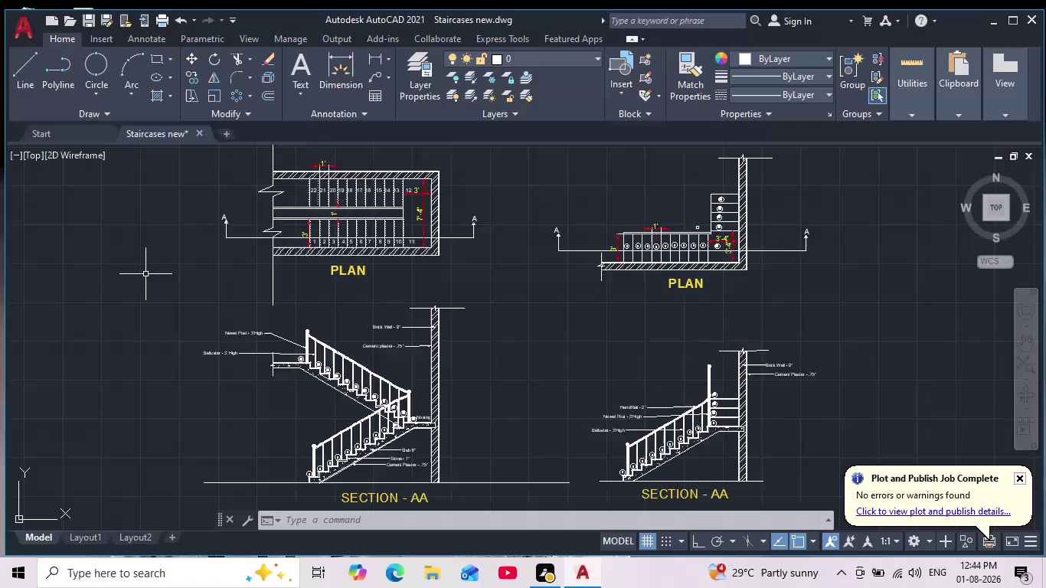
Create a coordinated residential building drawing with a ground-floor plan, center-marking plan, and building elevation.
Pan and zoom over the staircase plans and sections, then open a blank Drawing2.
scroll(down, 3)
scroll(up, 3)
scroll(up, 3)
middle_drag(145, 274, 165, 298)
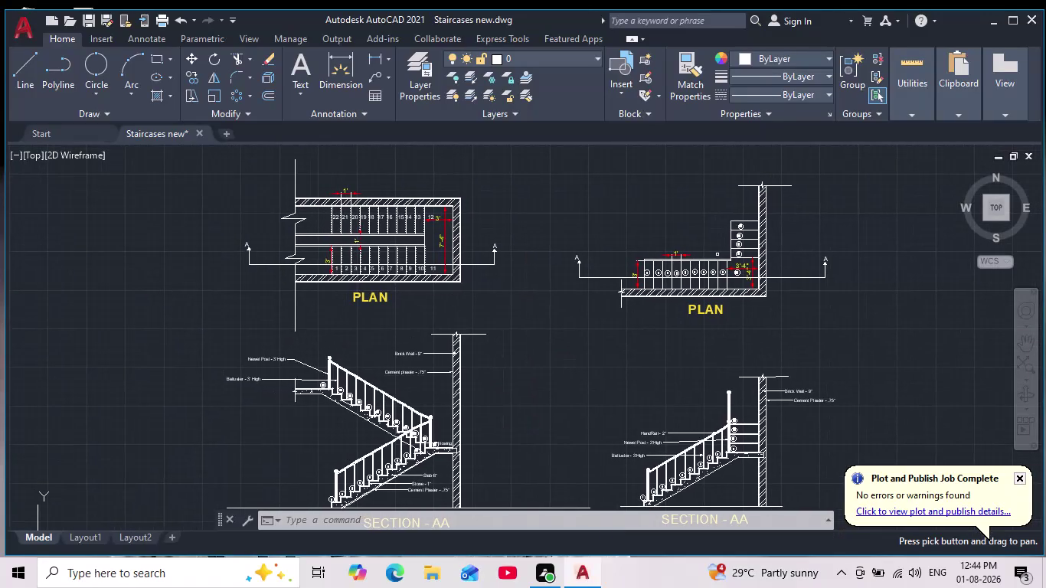
scroll(down, 3)
scroll(up, 3)
middle_drag(224, 300, 270, 300)
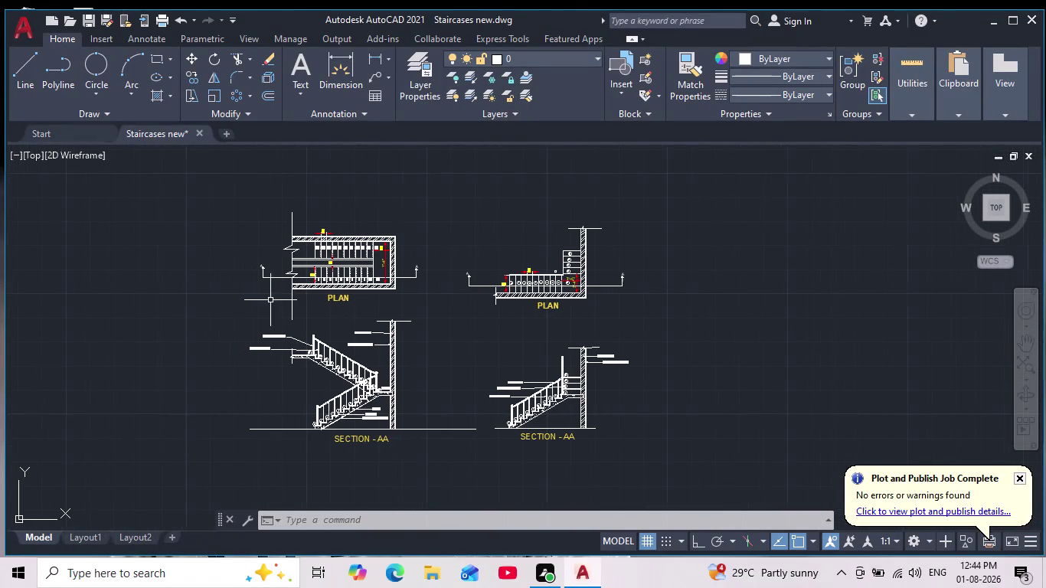
scroll(up, 3)
scroll(up, 3)
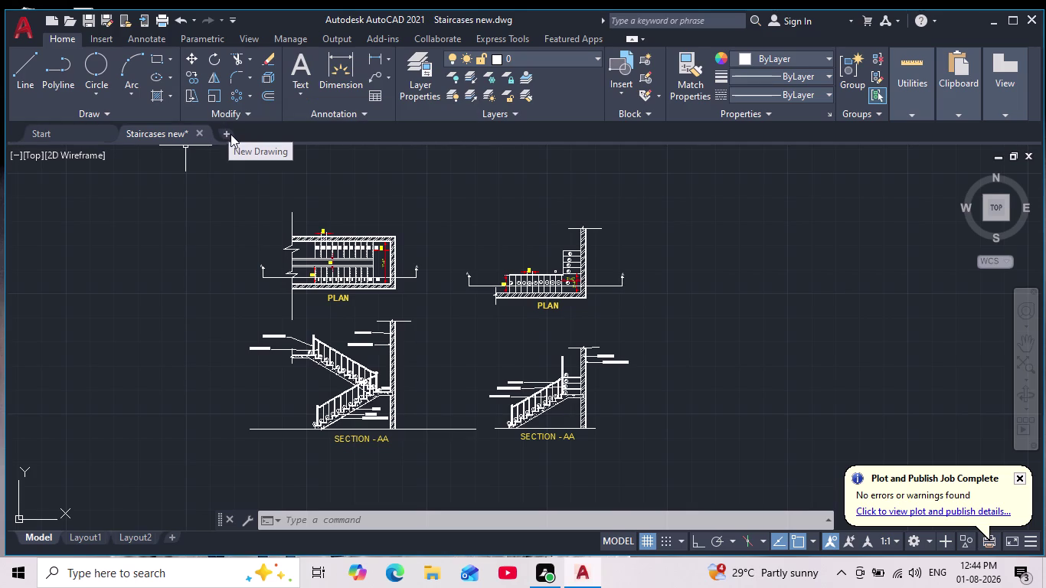
click(228, 132)
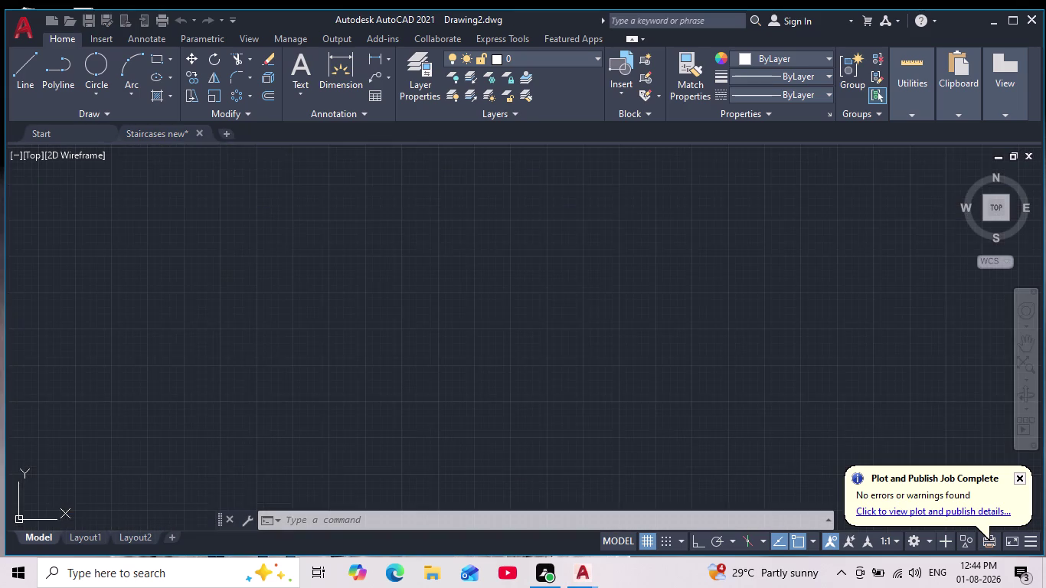
scroll(down, 3)
scroll(down, 3)
middle_drag(481, 311, 387, 367)
scroll(down, 3)
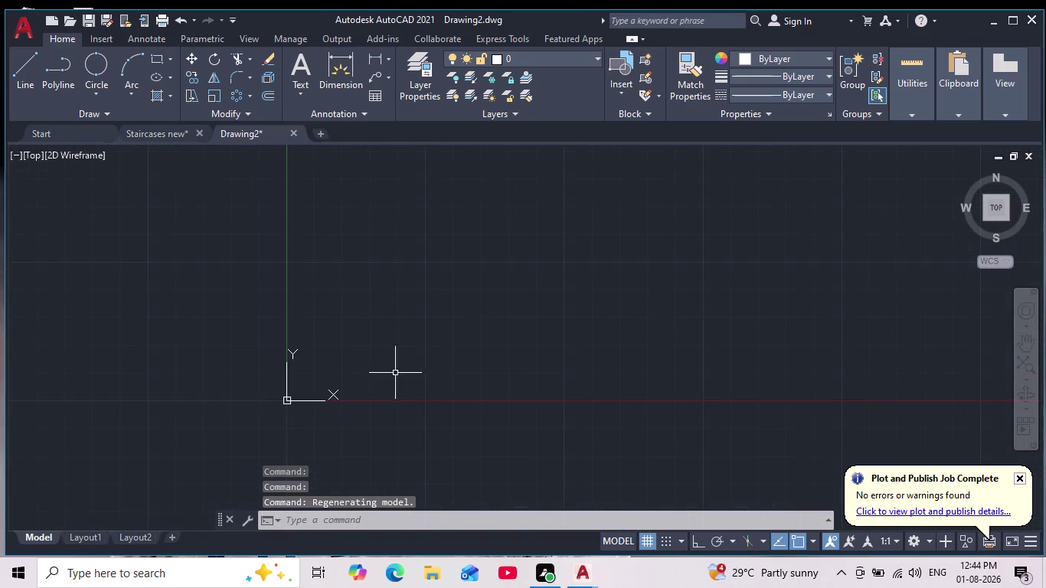
scroll(up, 3)
middle_drag(487, 313, 428, 382)
scroll(down, 3)
scroll(down, 3)
scroll(up, 3)
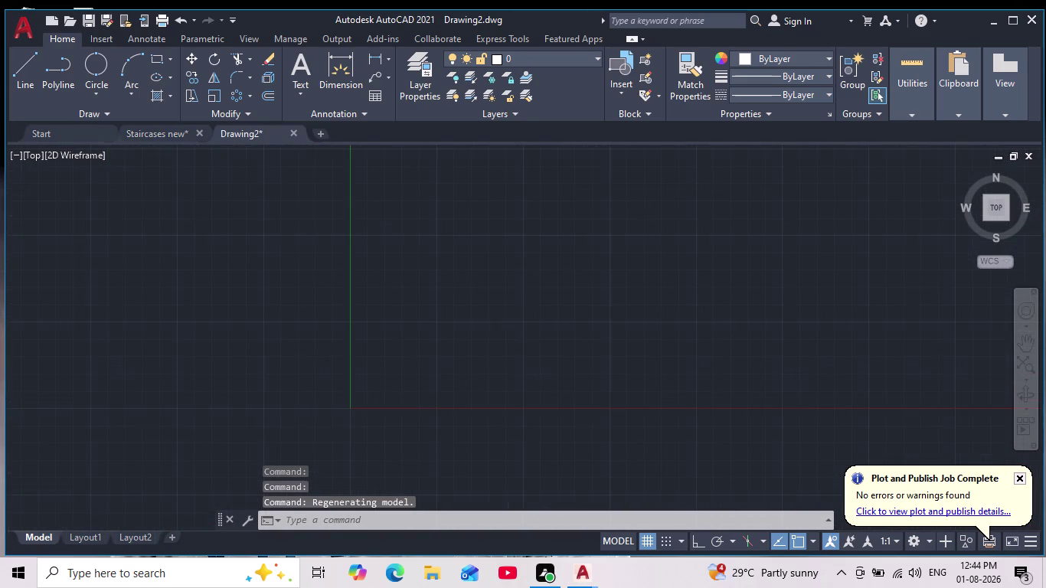
middle_drag(484, 349, 476, 363)
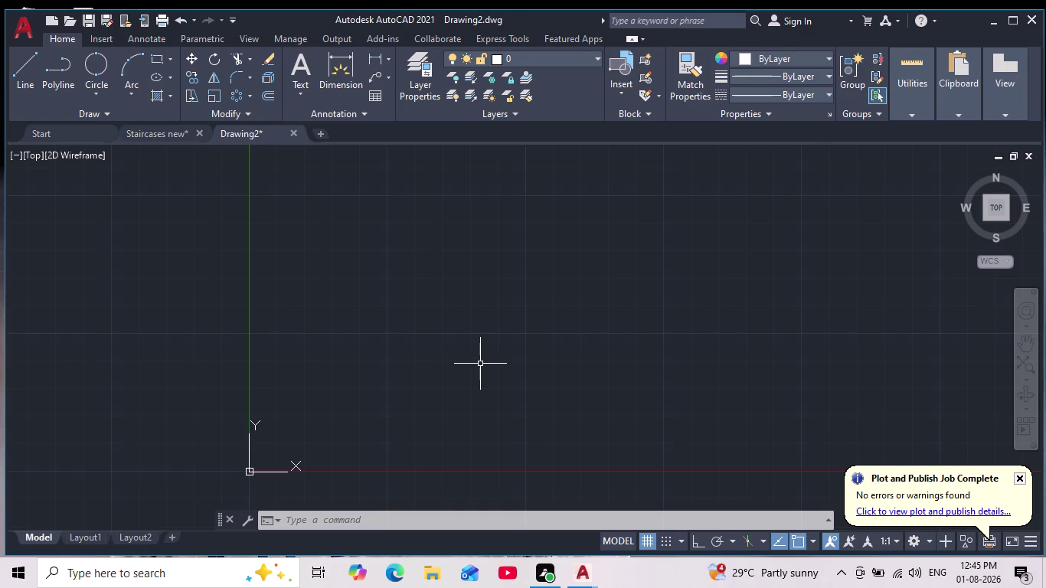
scroll(down, 3)
middle_drag(479, 363, 433, 406)
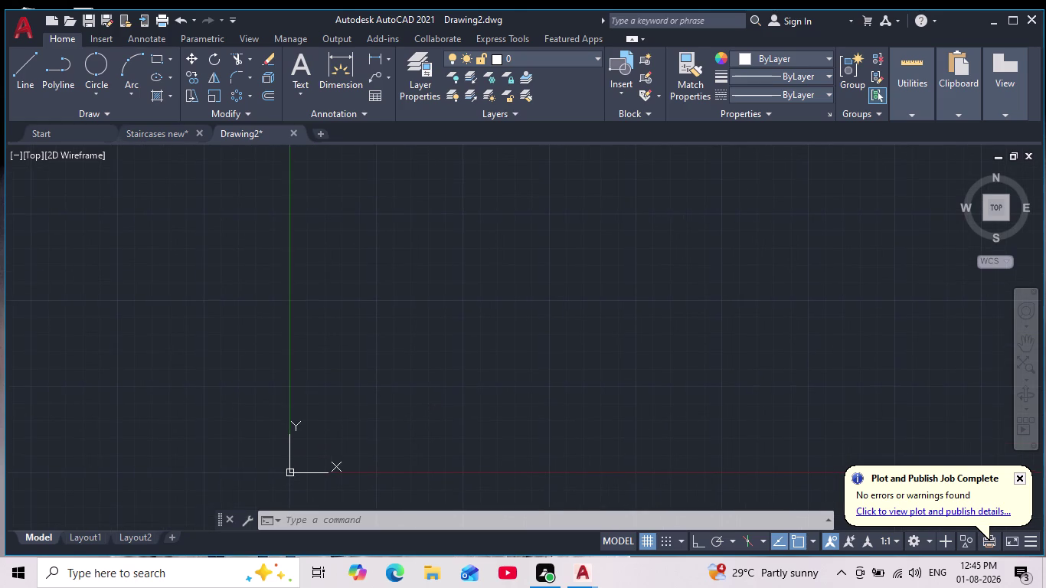
Set drawing units to Engineering, 0'-0" precision, Inches insertion scale via UN.
text(un)
key(Return)
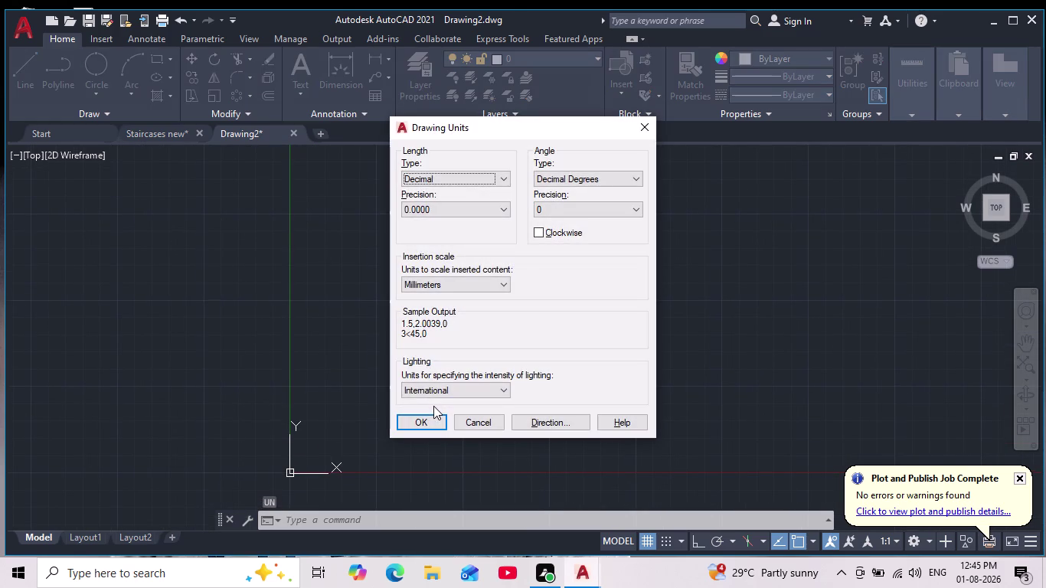
click(478, 176)
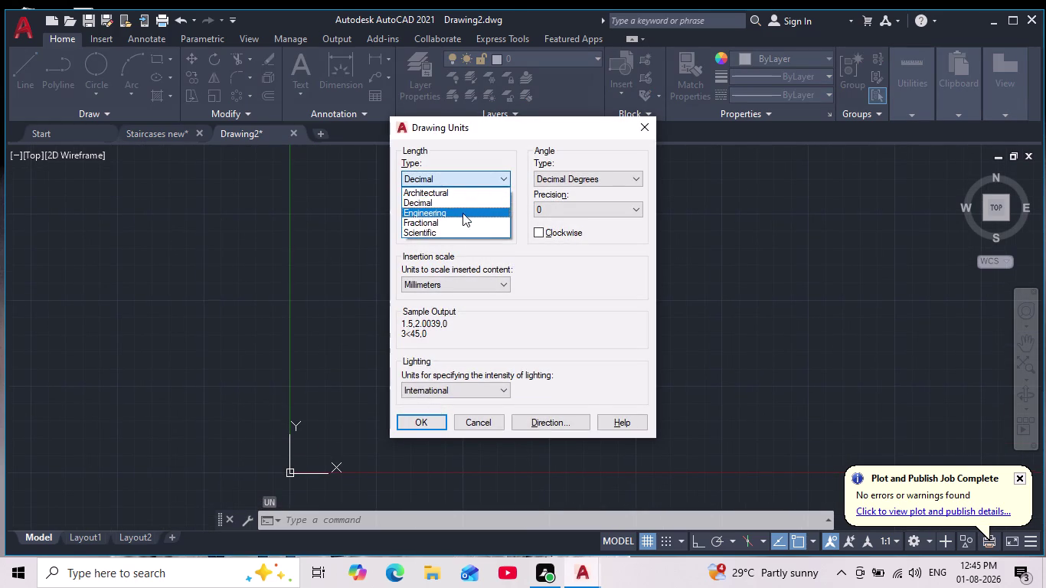
click(462, 213)
click(467, 211)
click(443, 228)
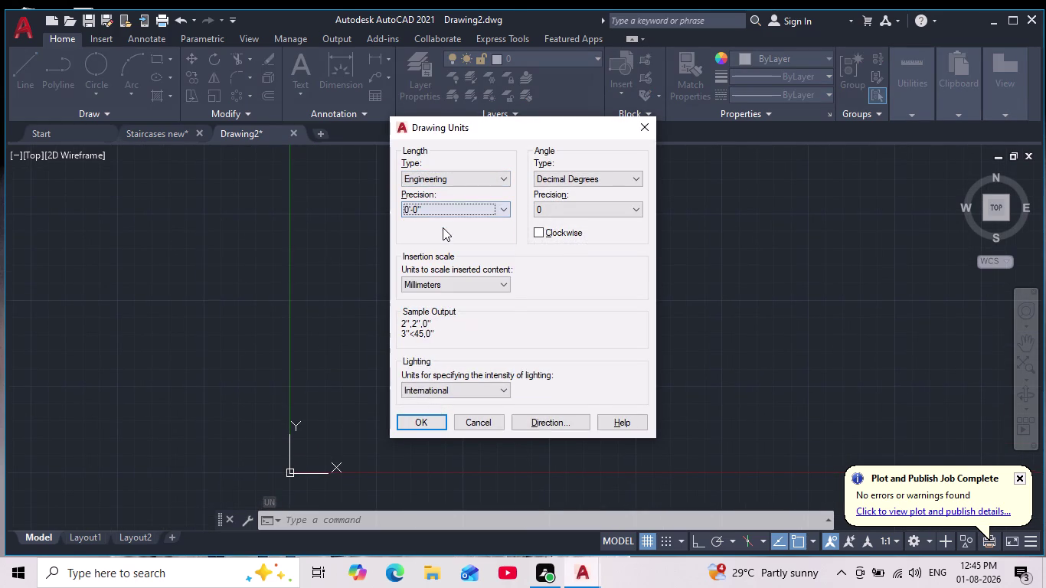
click(459, 283)
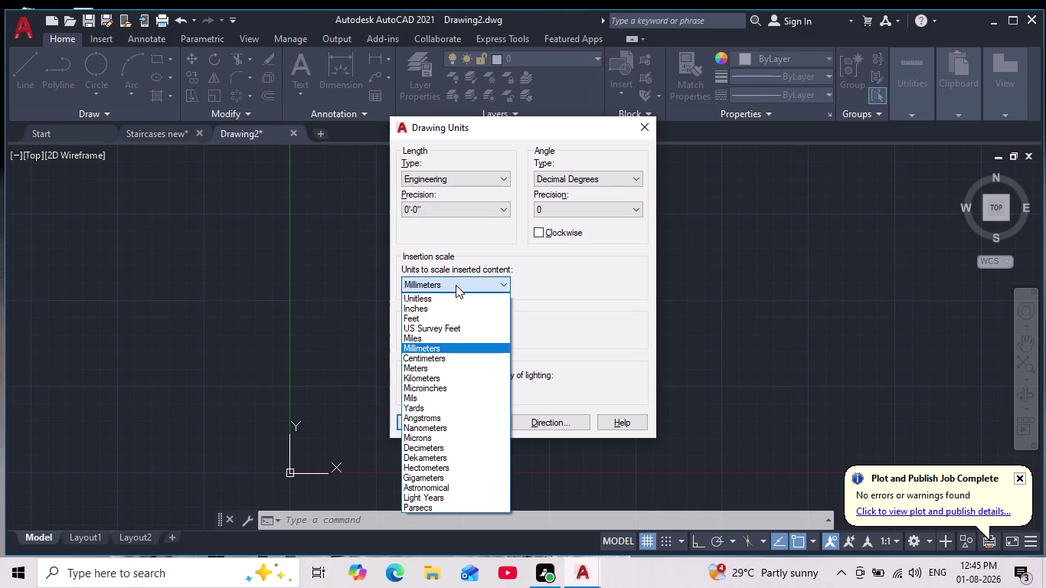
click(435, 310)
click(421, 423)
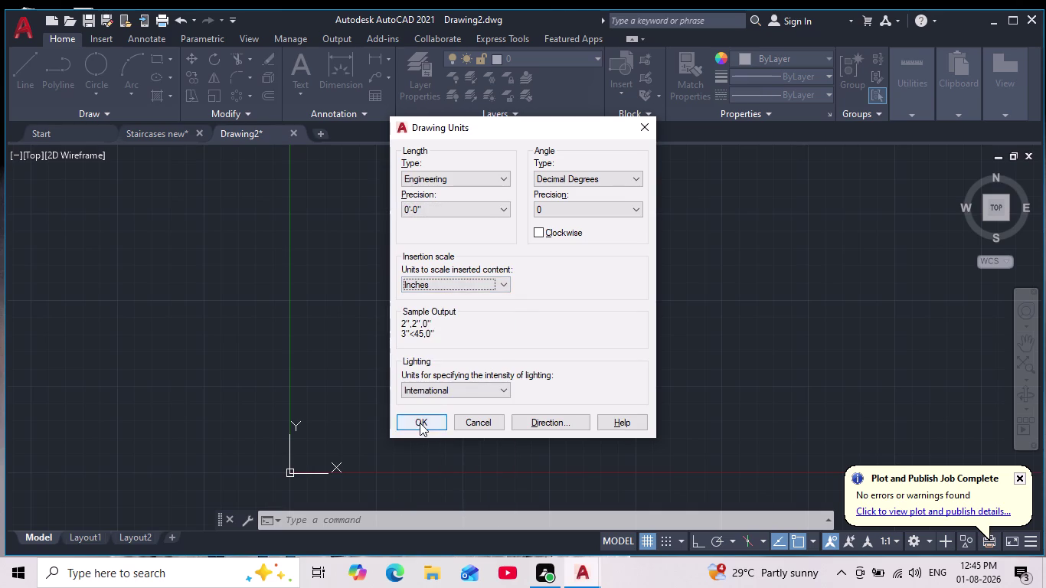
Bring up dimension styles and choose to modify ISO-25.
key(d)
key(Return)
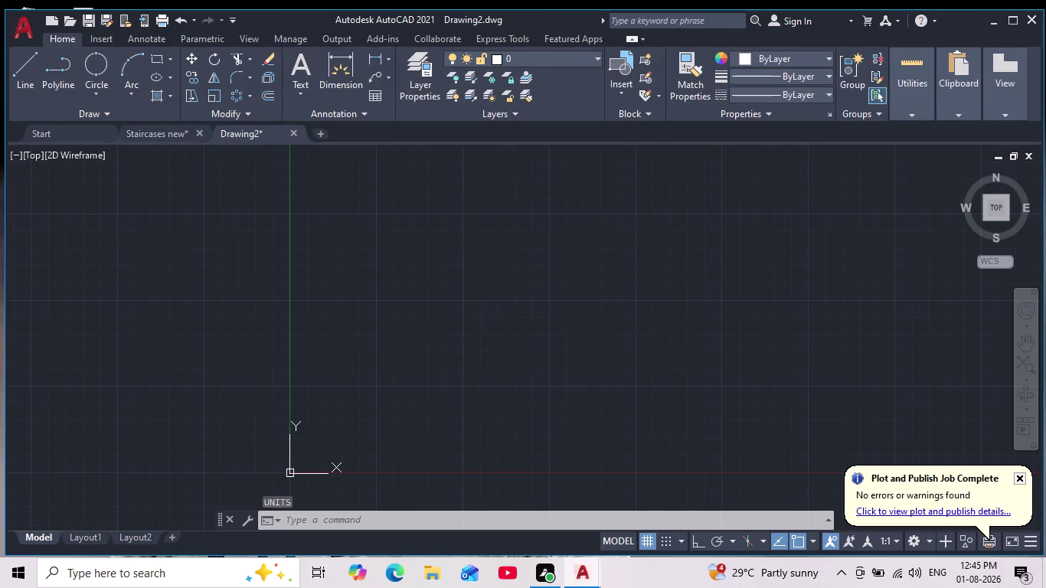
click(692, 258)
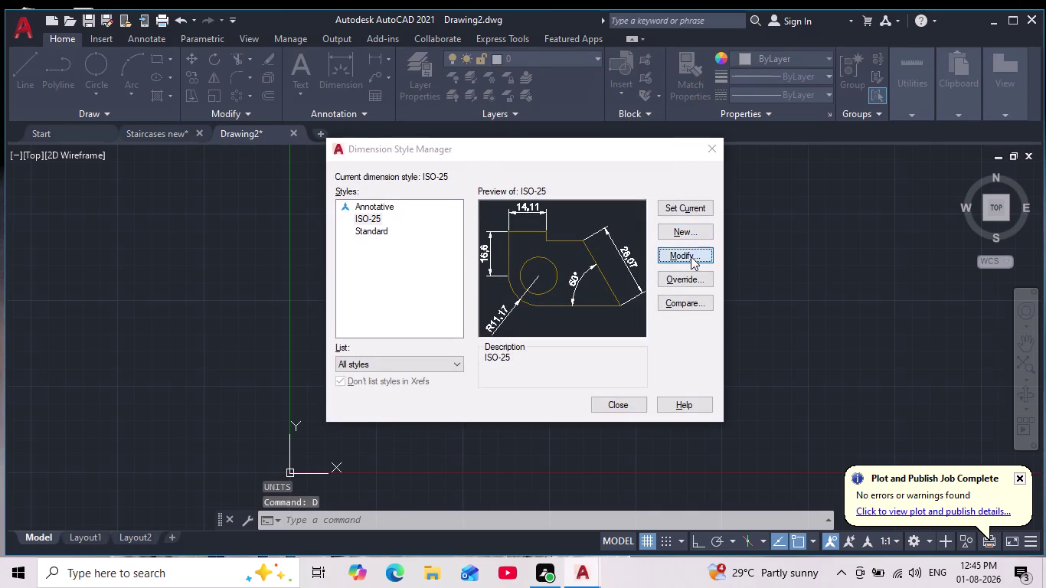
Give ISO-25 Engineering primary units with 0'-0" precision and save.
click(532, 117)
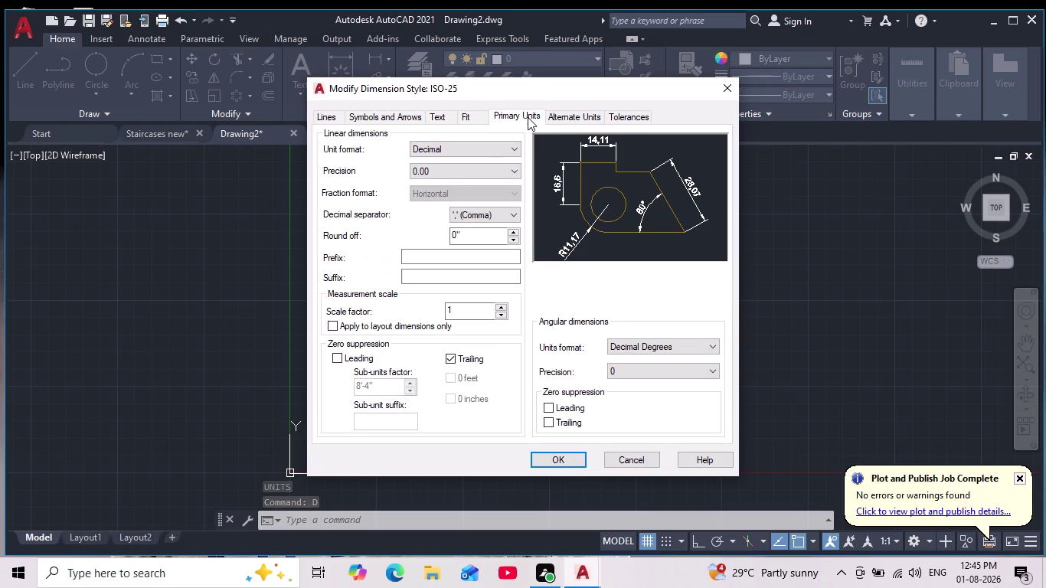
click(461, 143)
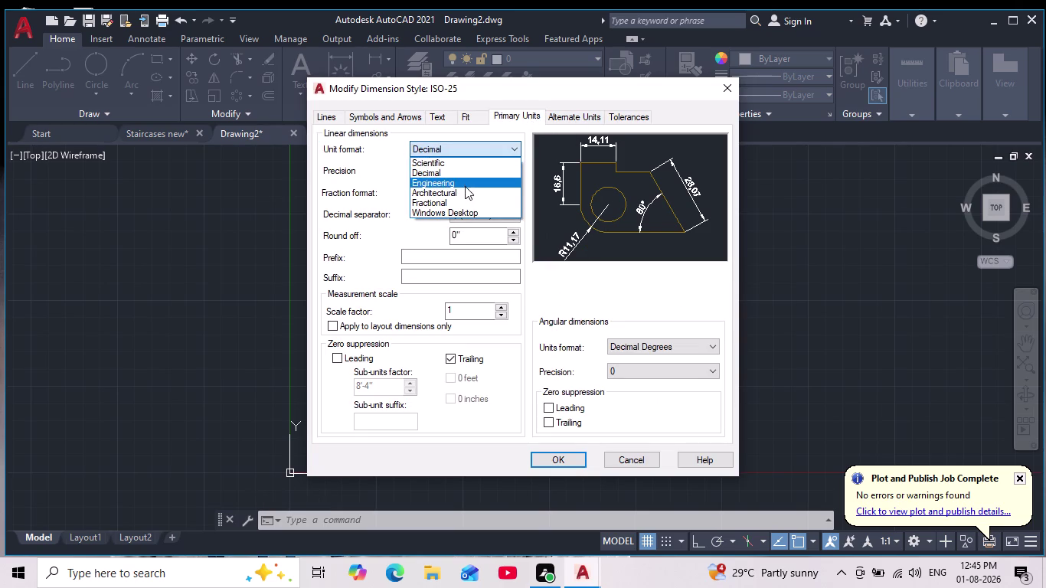
click(465, 186)
click(474, 168)
click(470, 181)
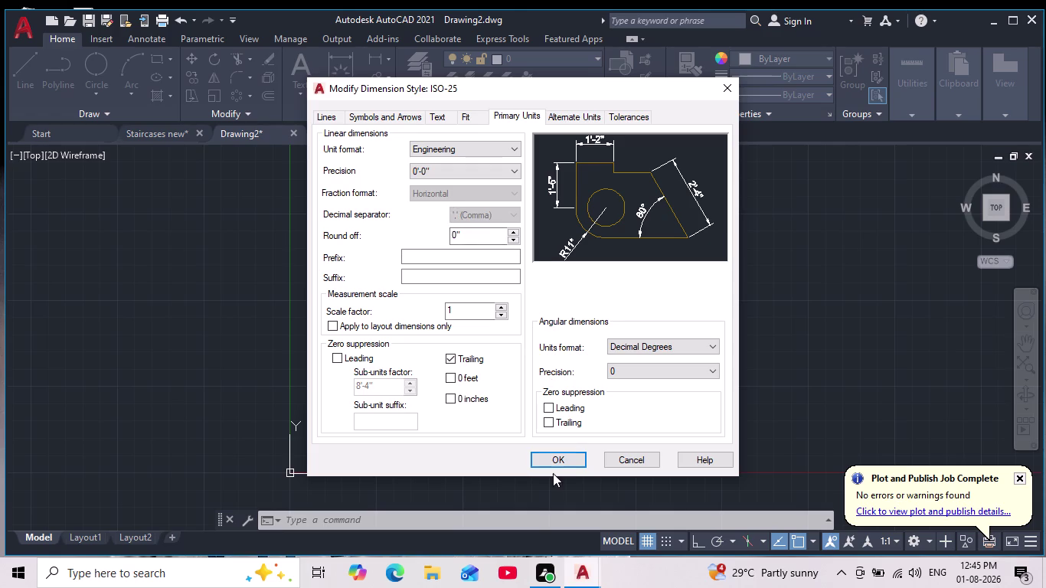
click(567, 459)
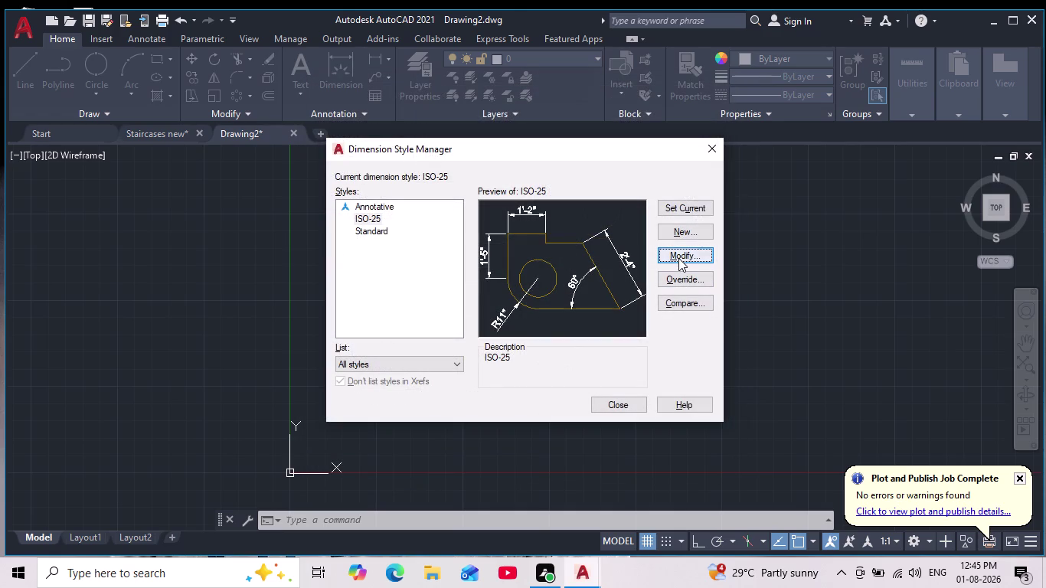
Reopen ISO-25 and set its arrow size to 6".
click(678, 258)
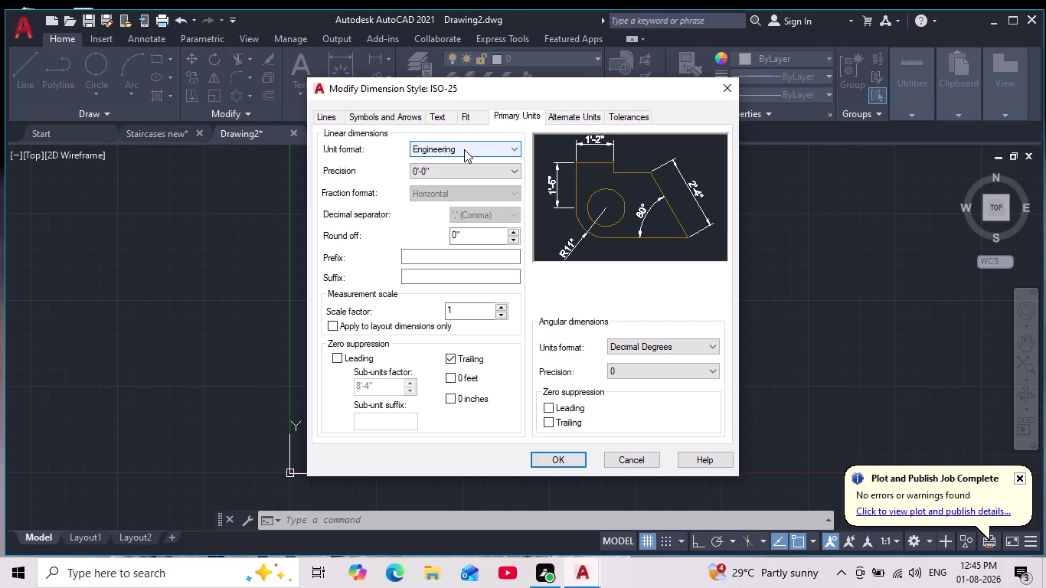
click(388, 118)
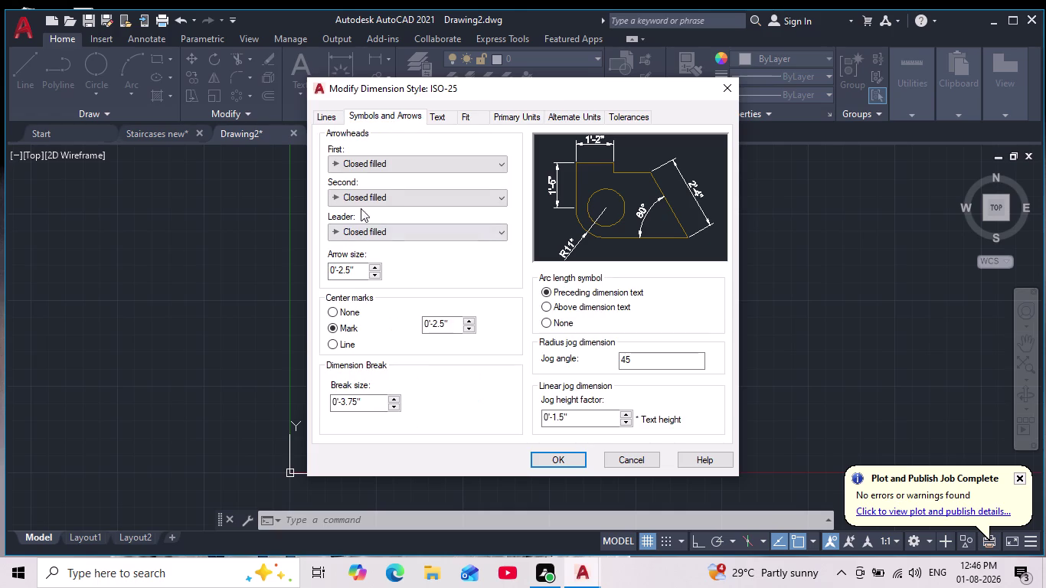
click(357, 269)
key(BackSpace)
key(BackSpace)
key(BackSpace)
text(6")
key(Return)
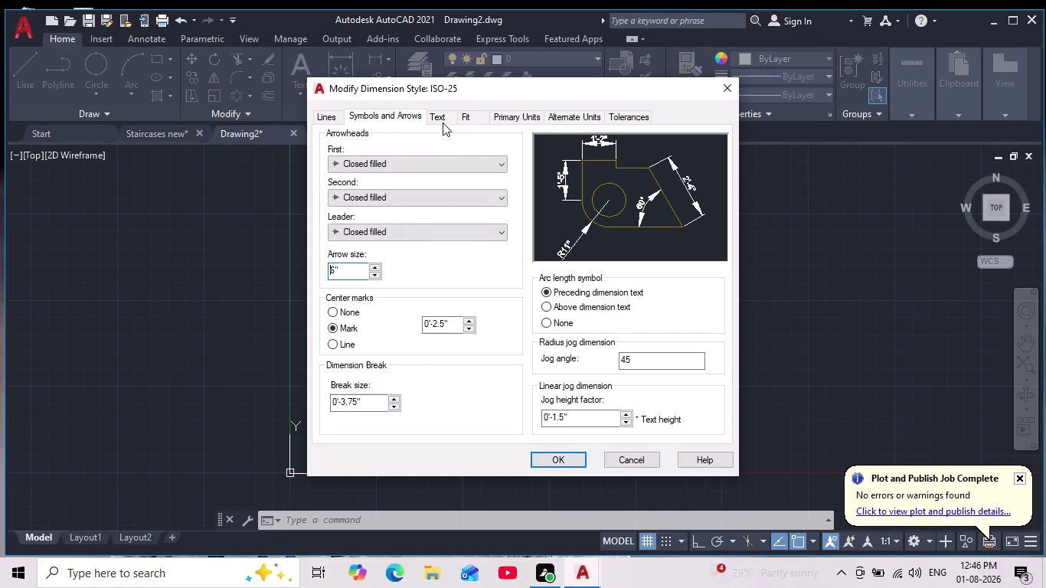
Make ISO-25 dimension text yellow and try a 6" text height.
click(440, 122)
click(458, 183)
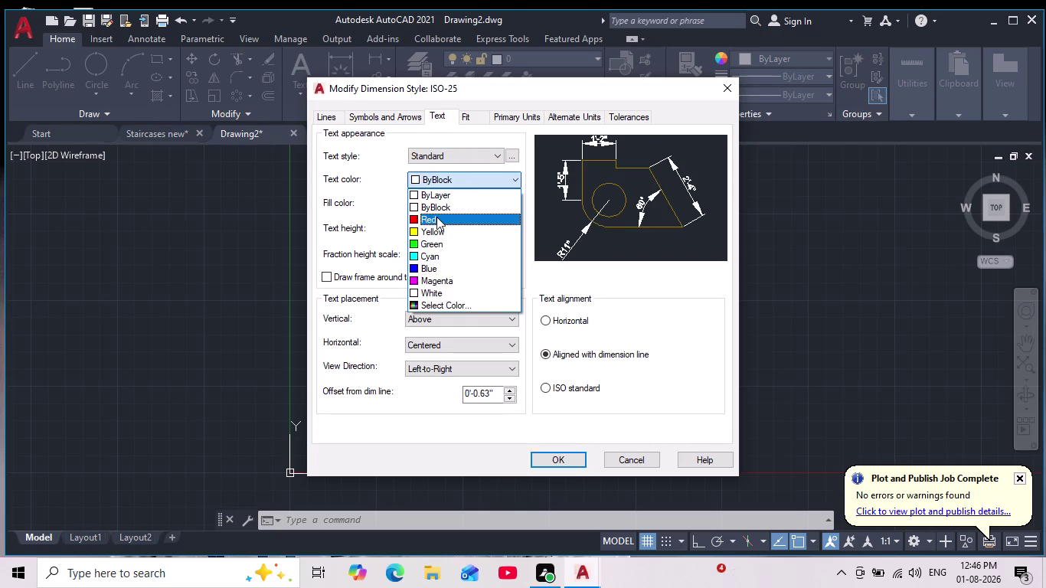
click(439, 227)
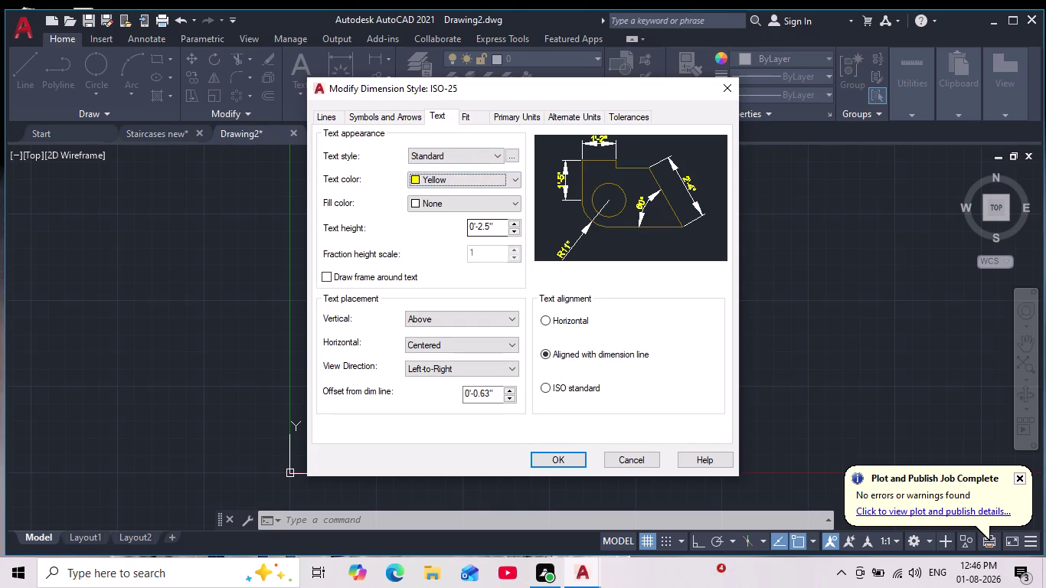
click(499, 230)
key(BackSpace)
key(BackSpace)
key(BackSpace)
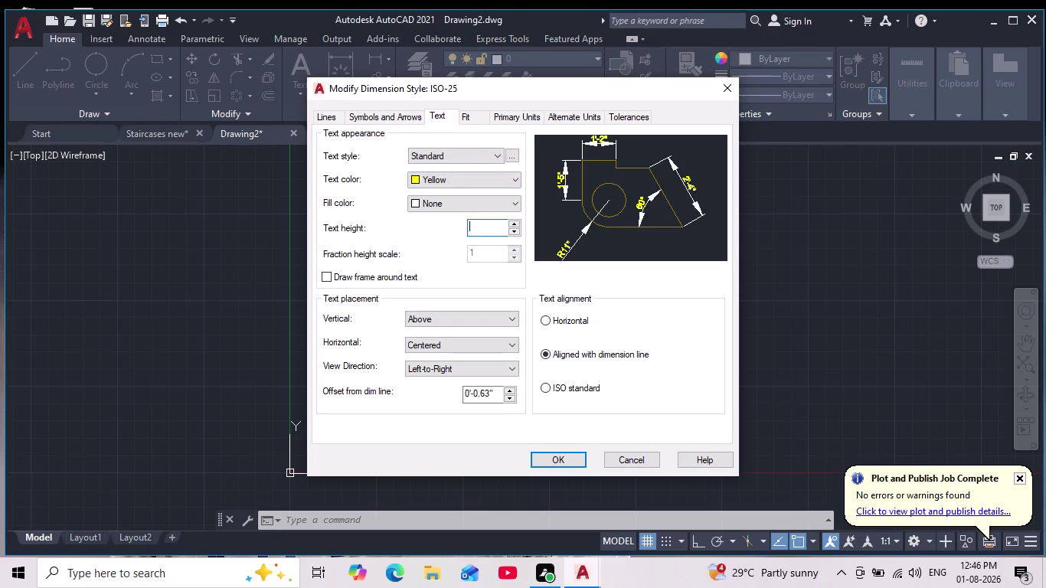
key(6)
key(Return)
key(apostrophe)
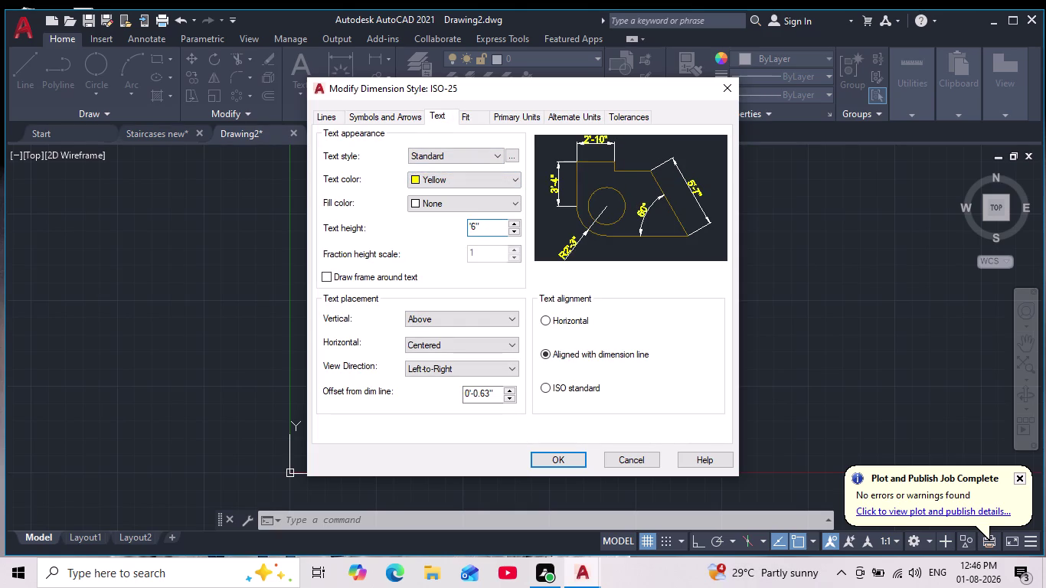
Adjust the text height again, exit the dialog, and reopen the style settings.
click(336, 115)
click(329, 122)
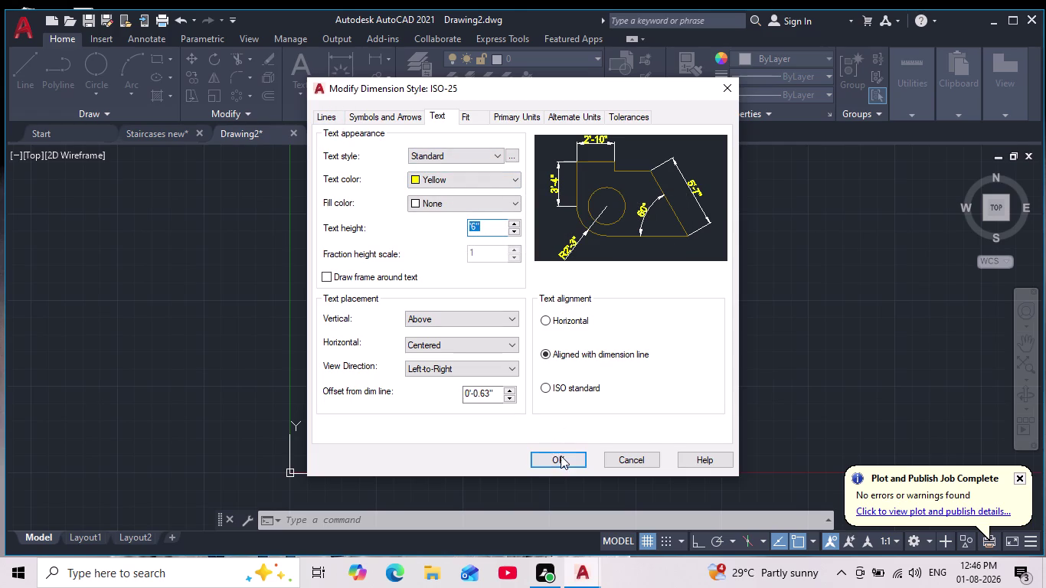
click(560, 455)
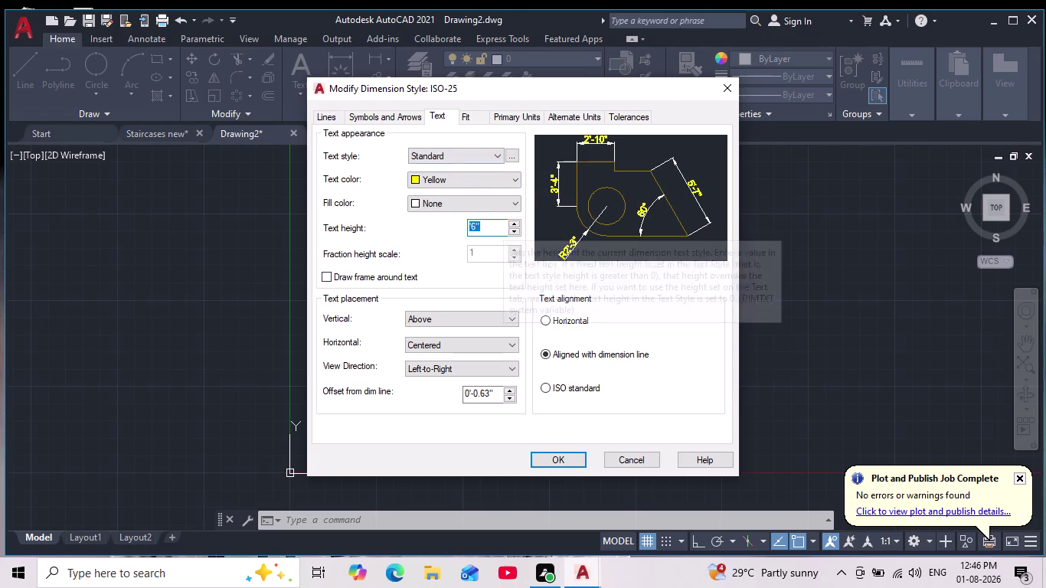
click(501, 234)
scroll(up, 3)
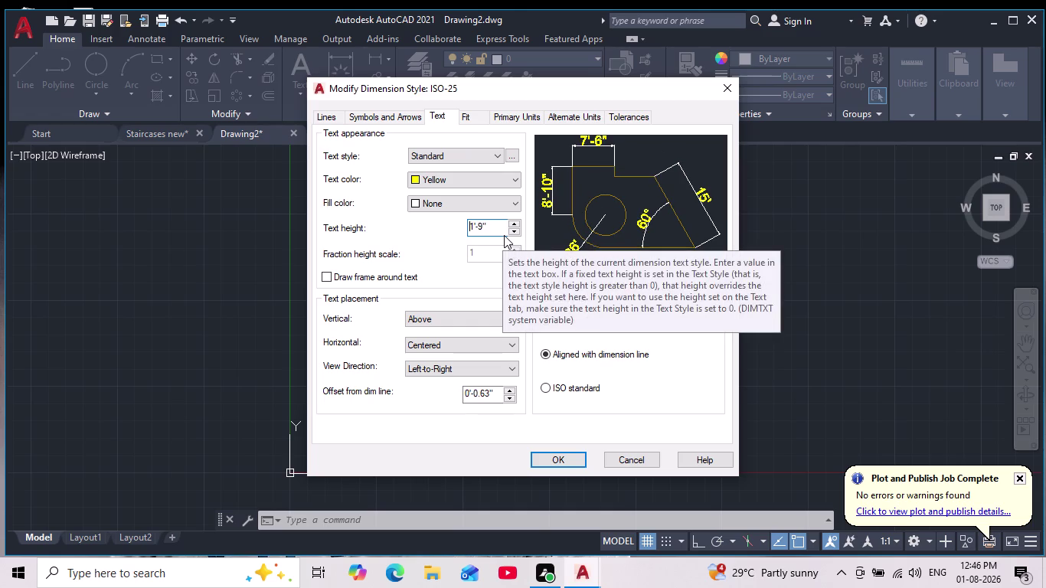
click(728, 90)
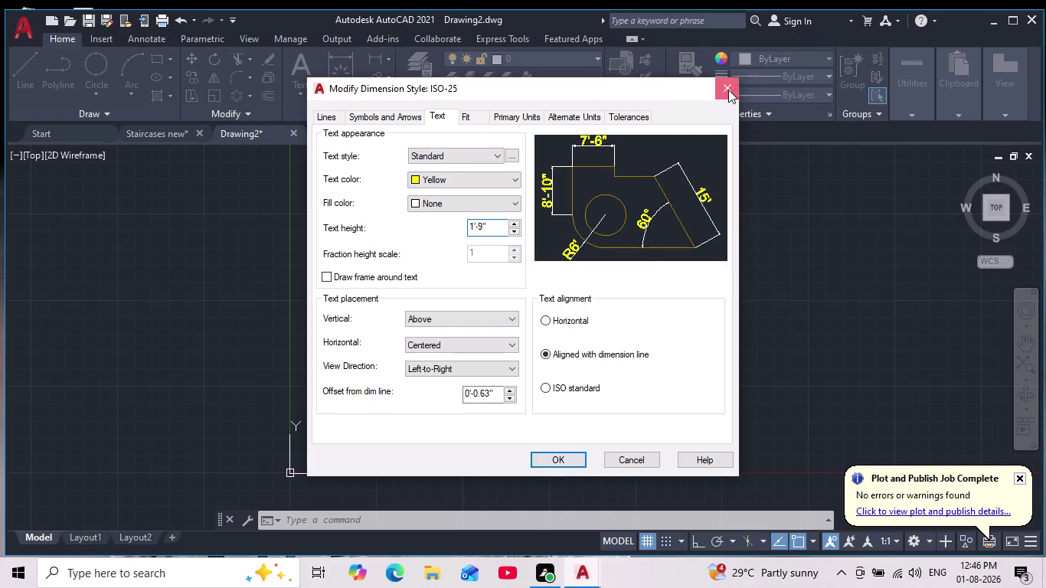
click(675, 255)
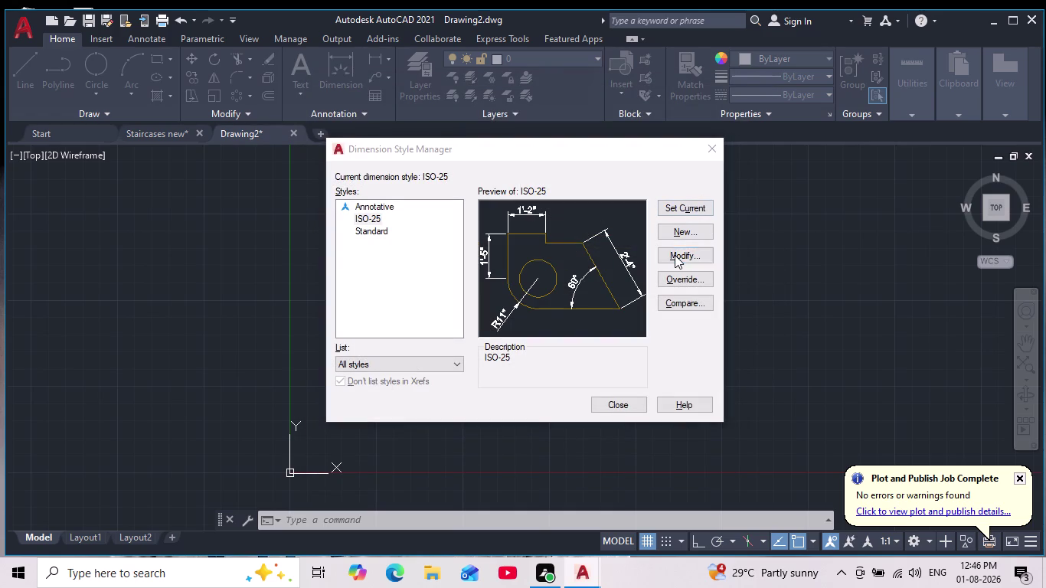
Give ISO-25 red dimension lines and a 6" arrow size.
click(325, 117)
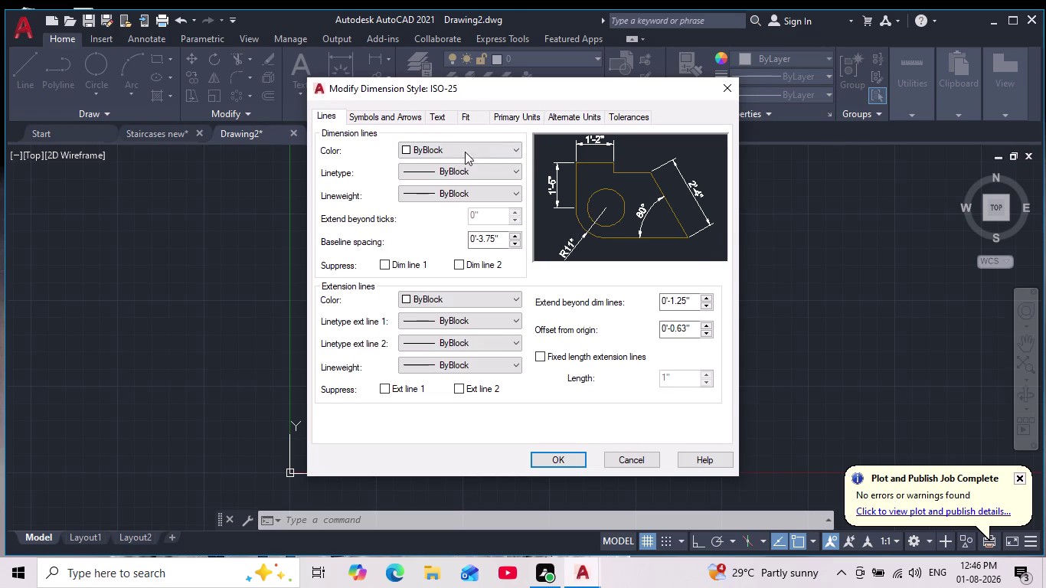
click(450, 152)
click(441, 194)
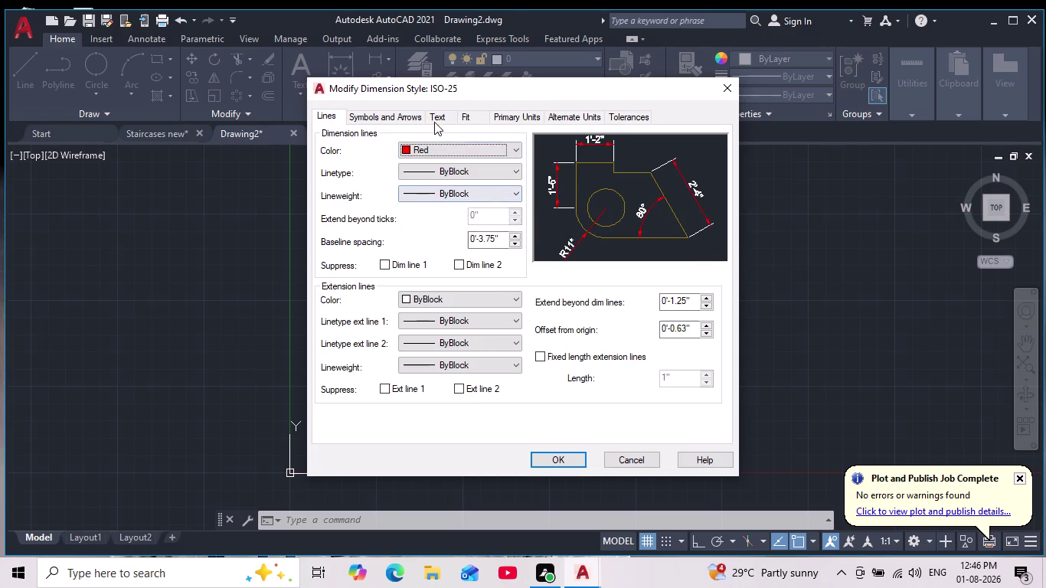
click(388, 117)
click(351, 273)
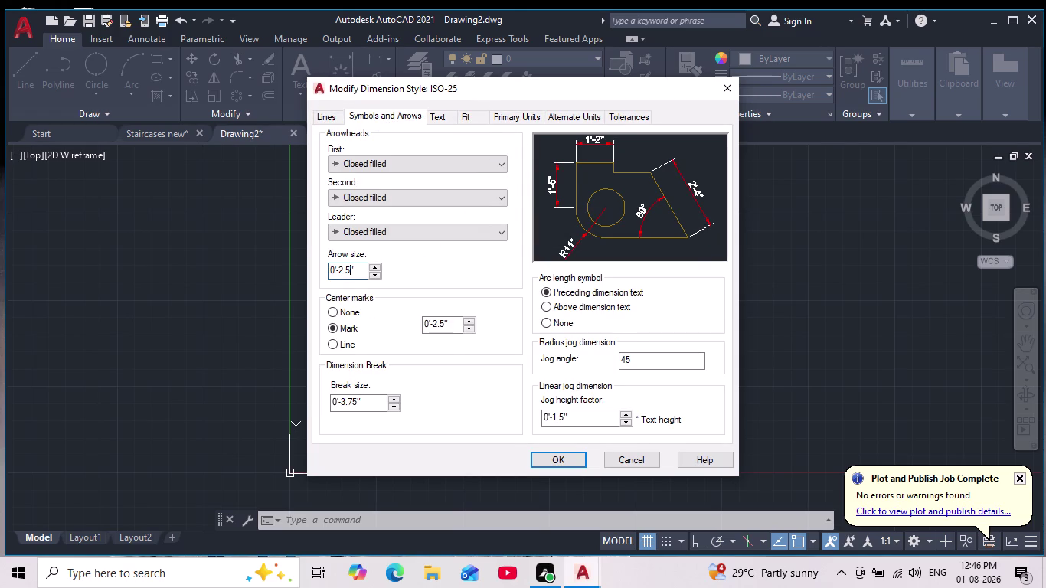
double_click(361, 268)
key(Page_Up)
key(Delete)
key(Delete)
key(Delete)
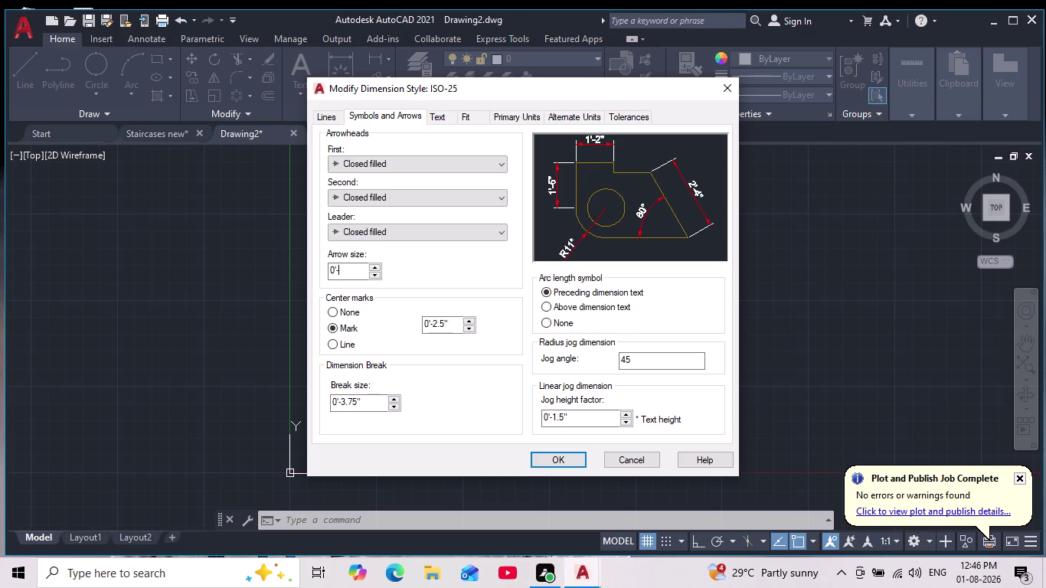
key(BackSpace)
key(BackSpace)
key(BackSpace)
key(BackSpace)
key(BackSpace)
text(6")
key(Return)
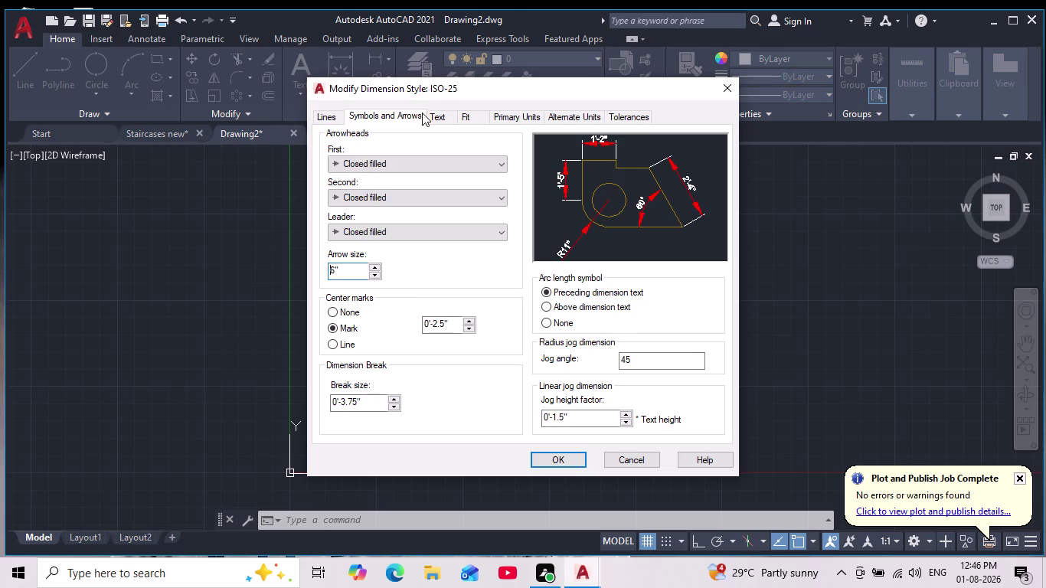
Set ISO-25 dimension text to yellow with 6" height.
click(432, 115)
click(459, 180)
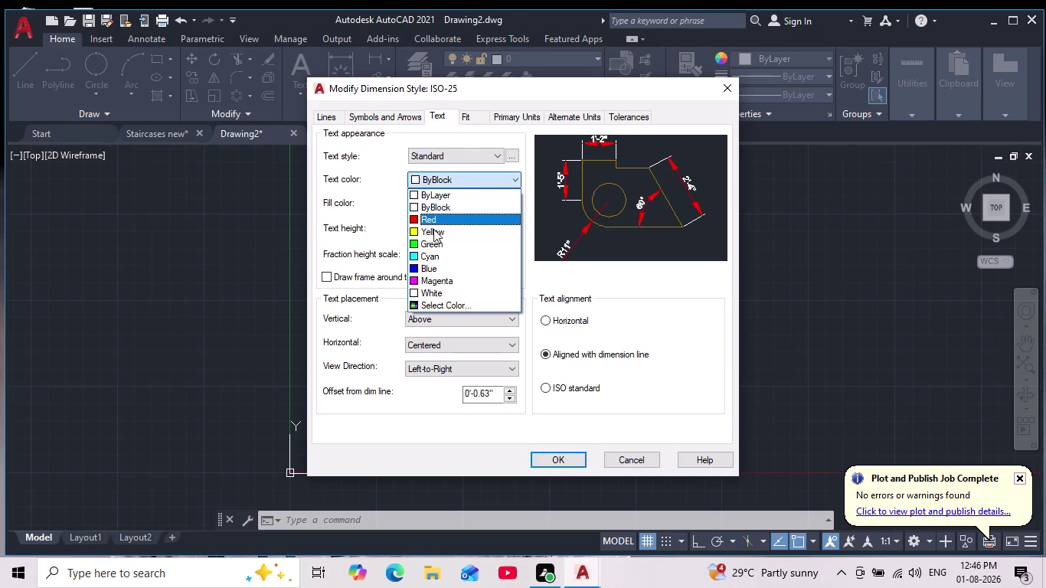
click(431, 229)
click(498, 228)
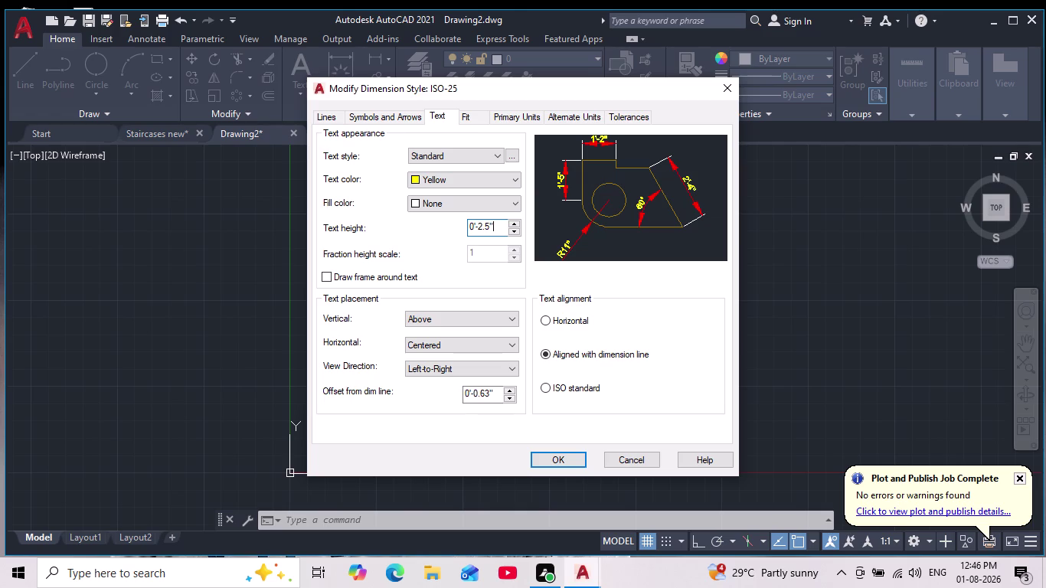
key(BackSpace)
key(BackSpace)
key(BackSpace)
key(BackSpace)
key(BackSpace)
text(6)
text(")
key(Return)
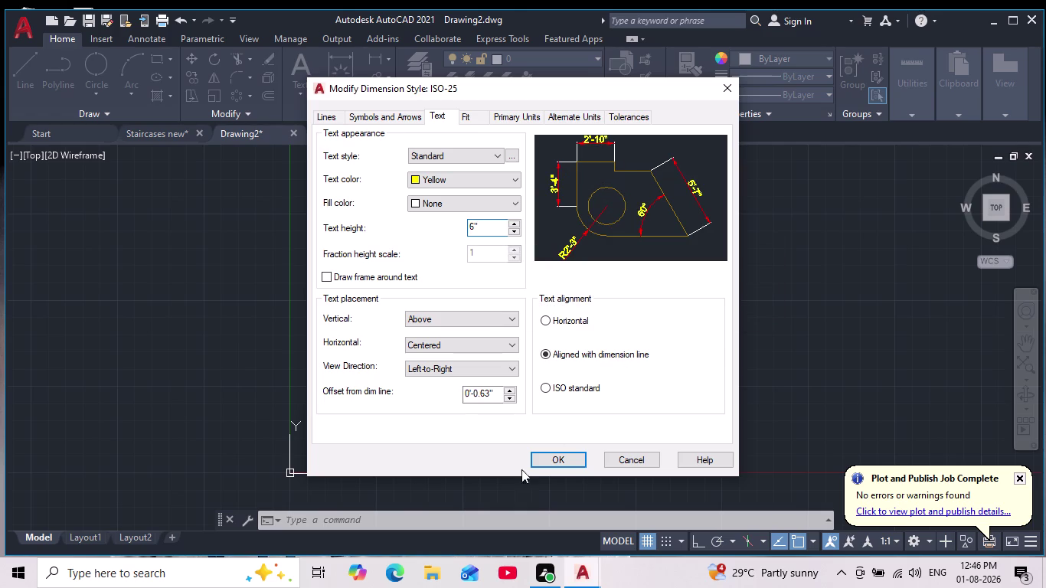
Confirm the changes, make ISO-25 current, and review its primary units.
click(560, 458)
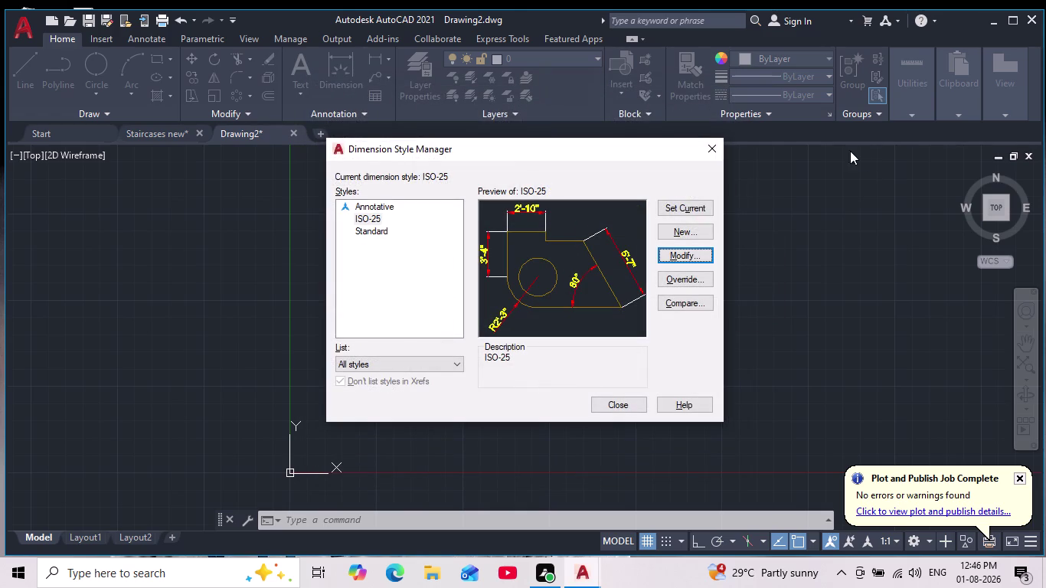
triple_click(684, 208)
click(684, 209)
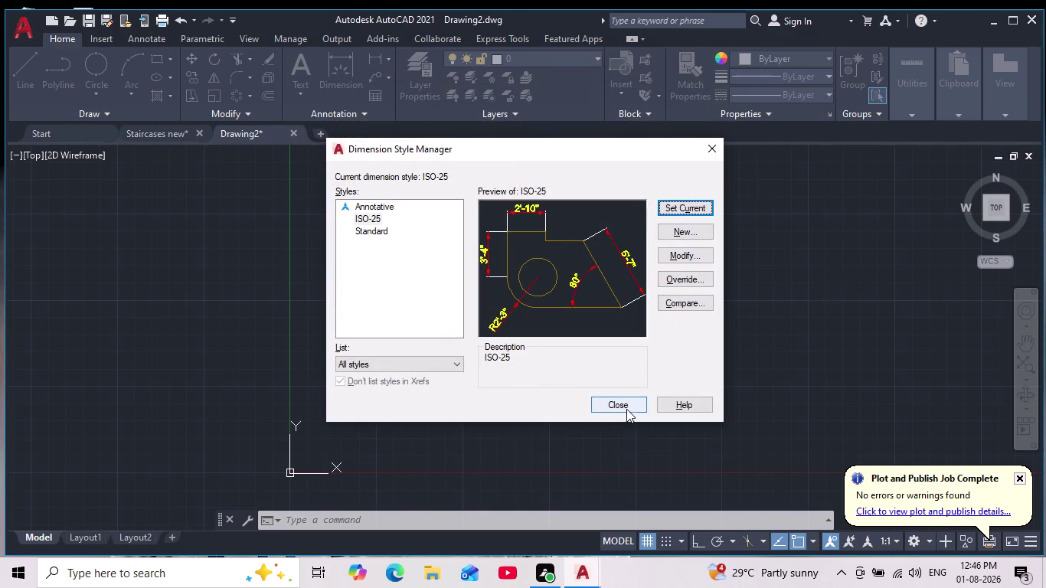
click(702, 254)
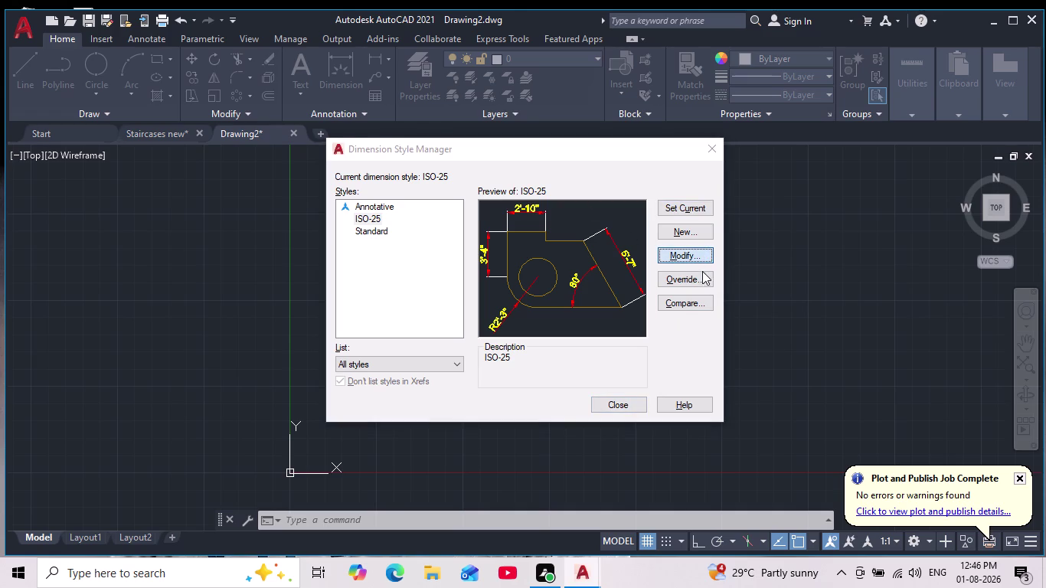
click(528, 113)
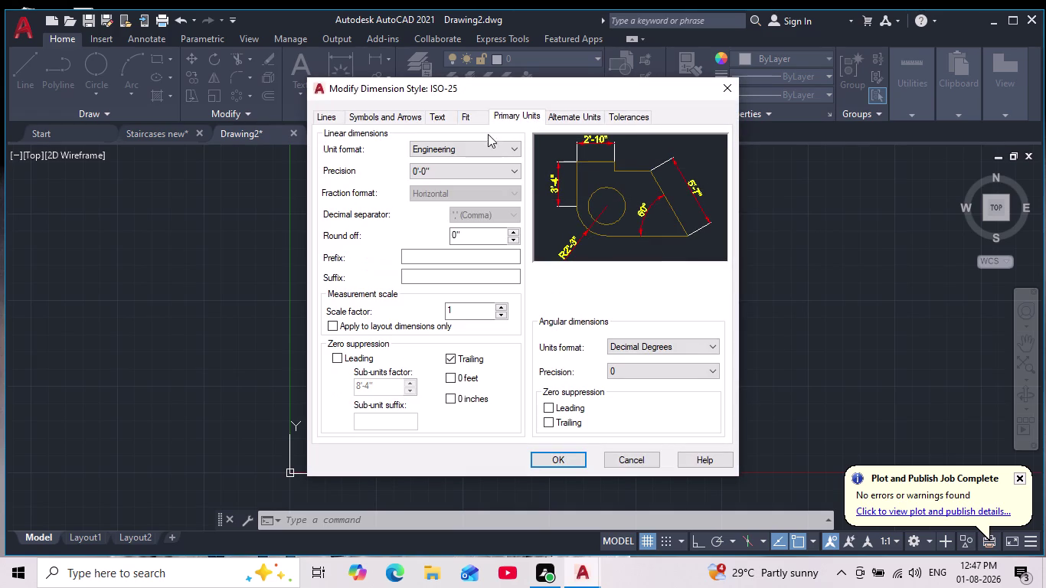
click(563, 460)
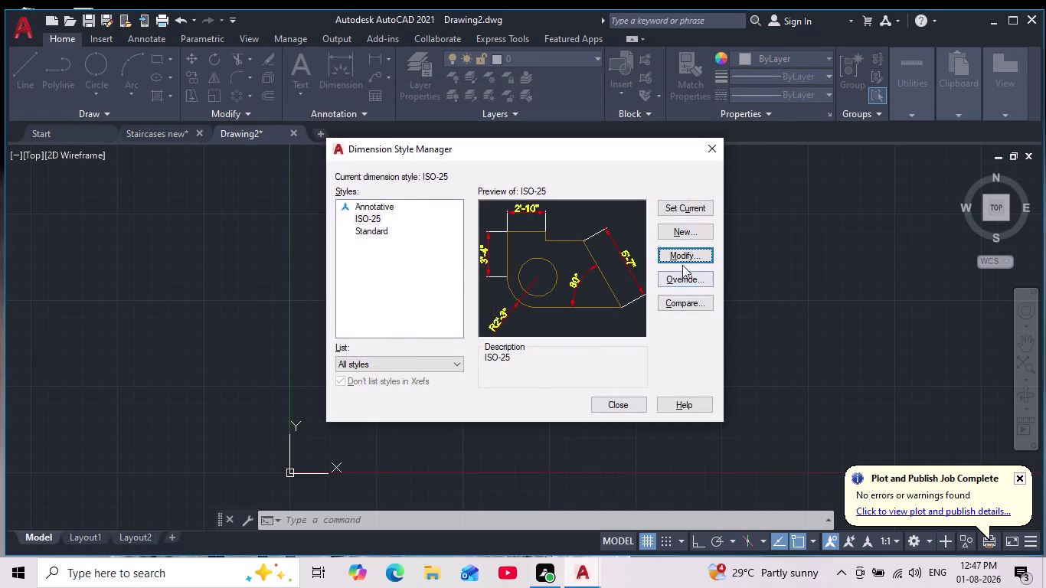
Close the Dimension Style Manager and pan around the empty drawing.
triple_click(691, 210)
click(690, 210)
click(619, 403)
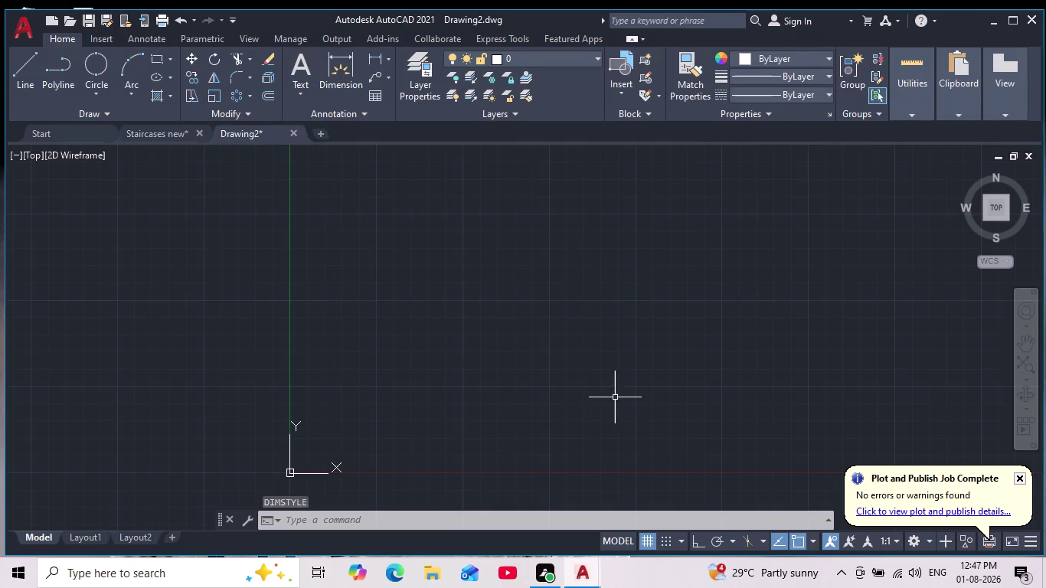
scroll(down, 3)
middle_drag(490, 274, 457, 318)
scroll(down, 3)
scroll(up, 3)
middle_drag(526, 321, 464, 391)
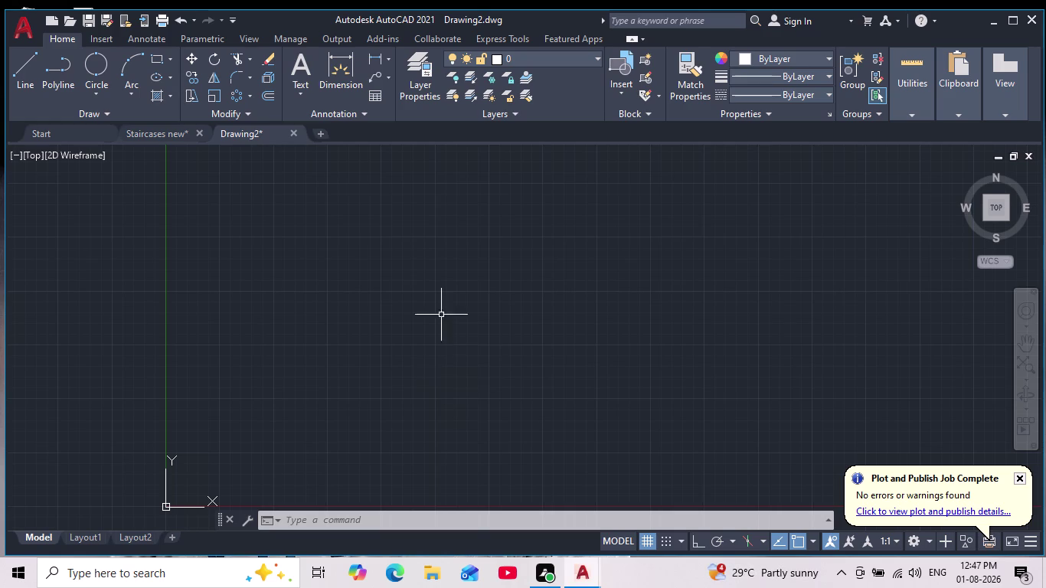
Place a vertical construction line with XL.
scroll(down, 3)
middle_drag(441, 307, 381, 372)
scroll(down, 3)
middle_drag(406, 295, 385, 341)
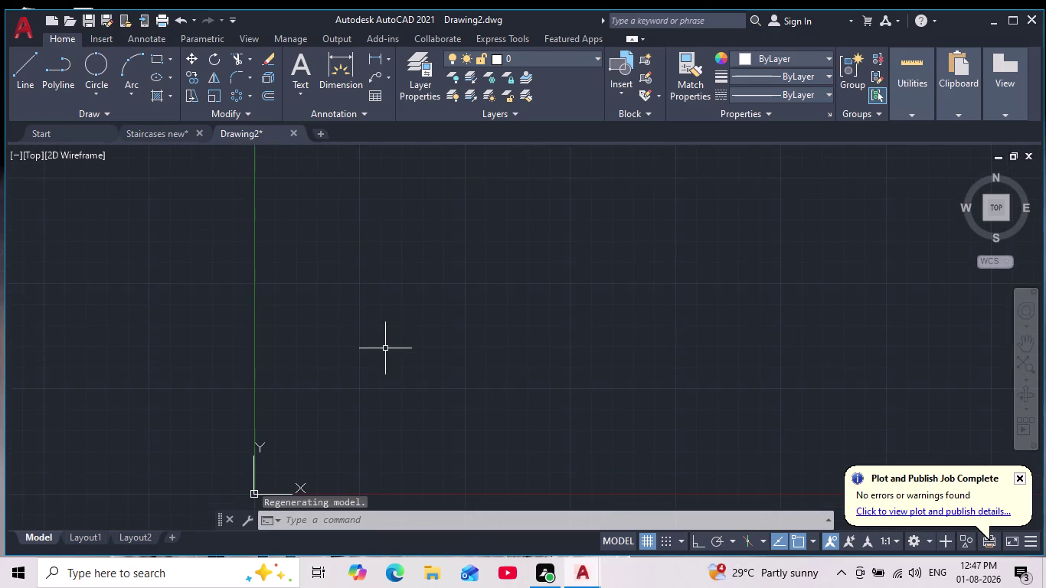
text(xl)
key(Return)
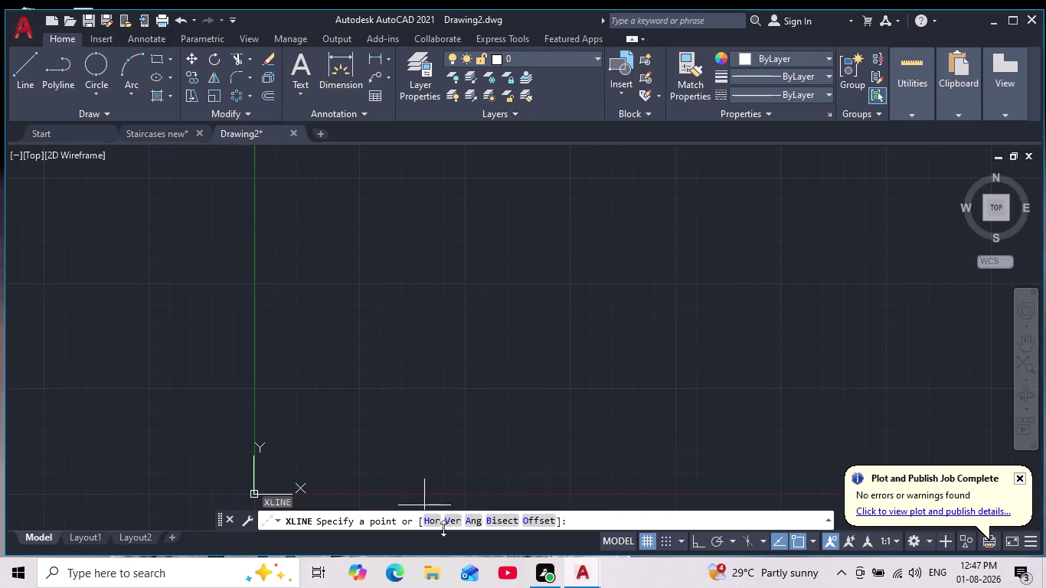
click(458, 513)
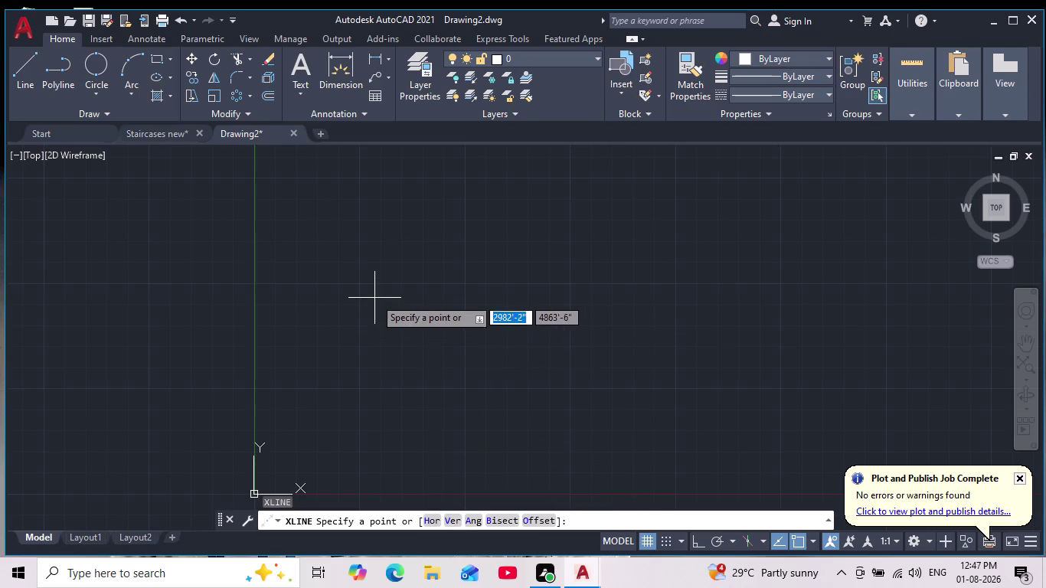
click(451, 521)
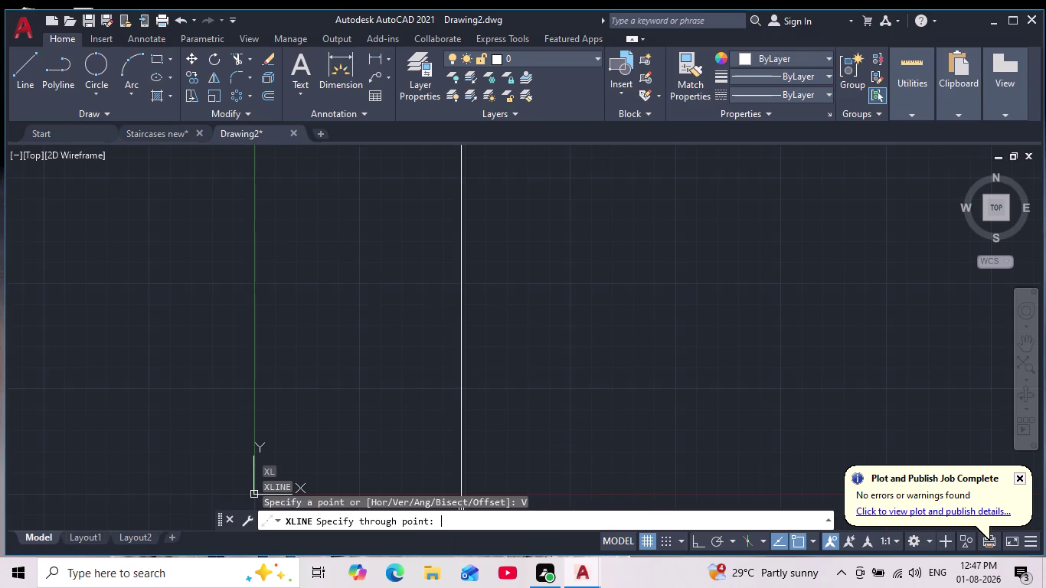
middle_drag(380, 297, 321, 351)
click(334, 346)
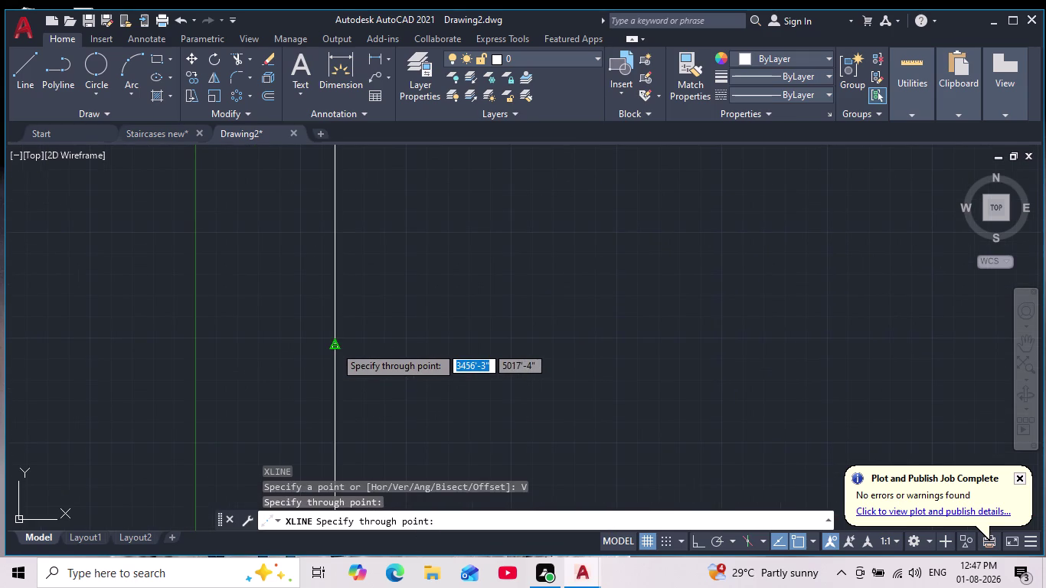
key(Escape)
Place a horizontal construction line crossing the vertical one.
key(space)
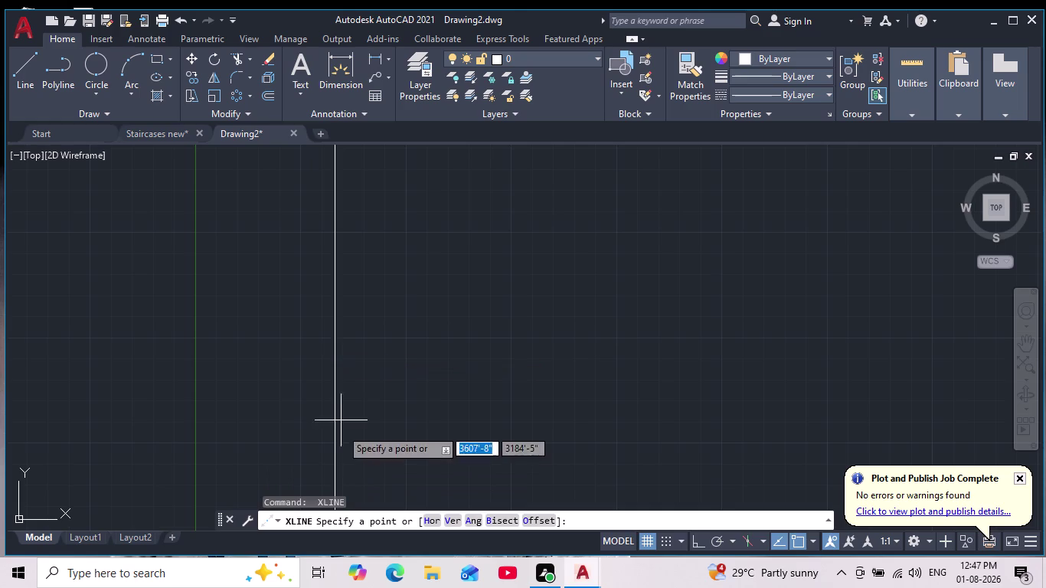
click(437, 518)
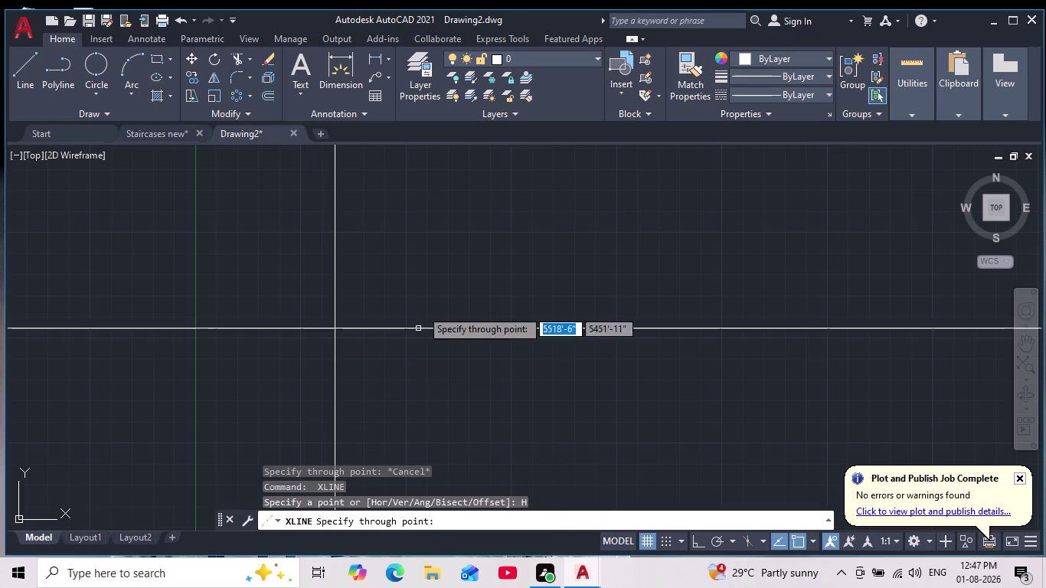
middle_drag(448, 240, 432, 327)
scroll(down, 3)
scroll(down, 3)
middle_drag(465, 243, 457, 259)
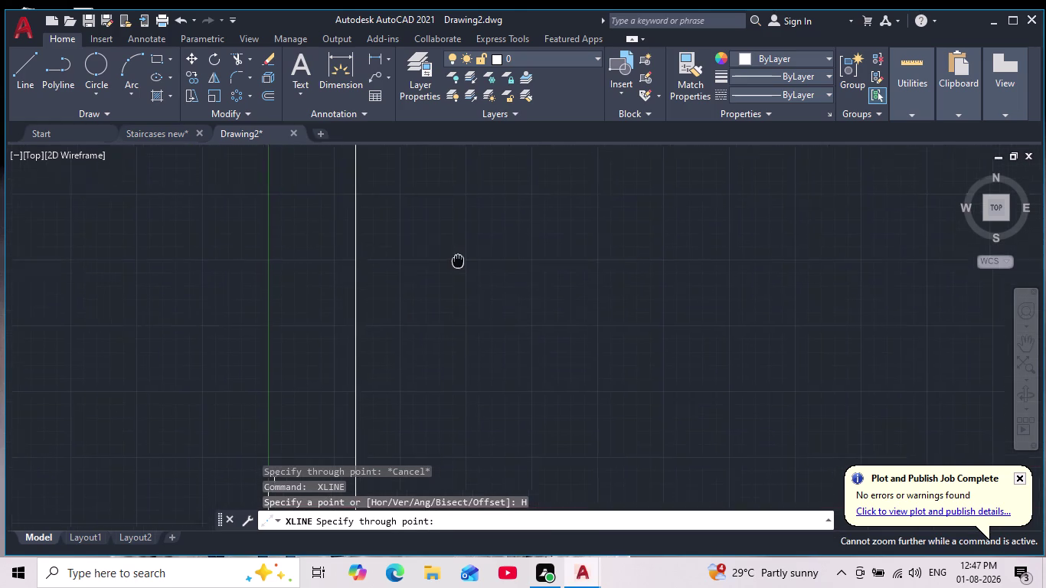
middle_drag(458, 259, 452, 273)
scroll(up, 3)
click(455, 253)
key(Escape)
scroll(down, 3)
scroll(up, 3)
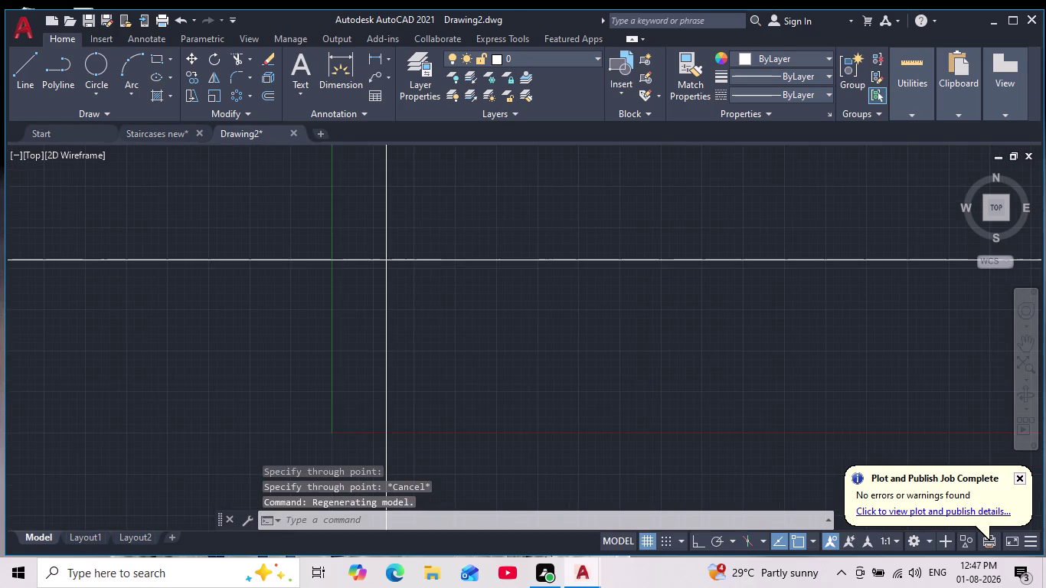
middle_drag(433, 296, 419, 314)
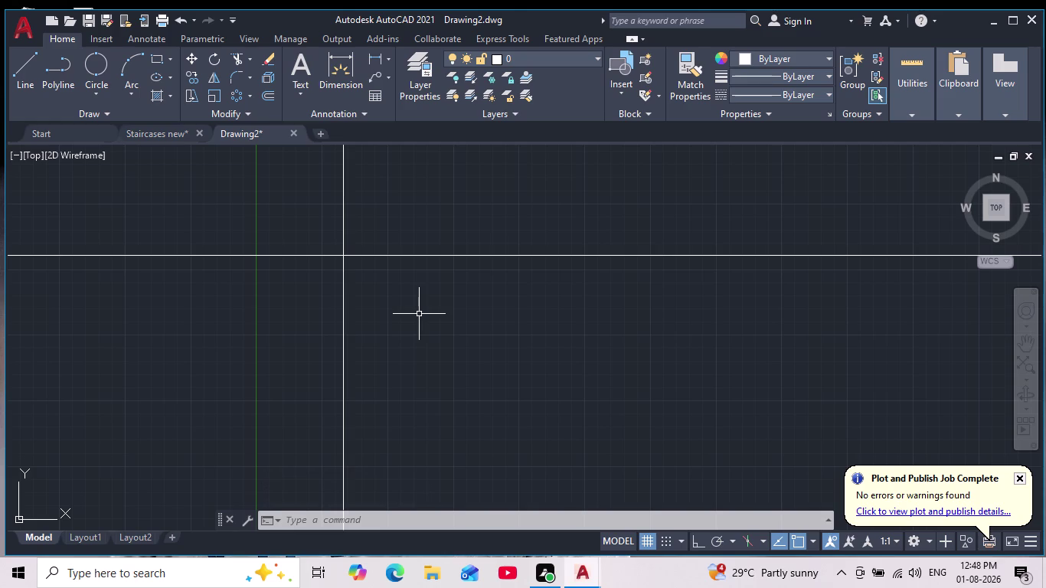
Clear a mistyped 1'3" offset entry from the command line.
key(o)
text(1'3)
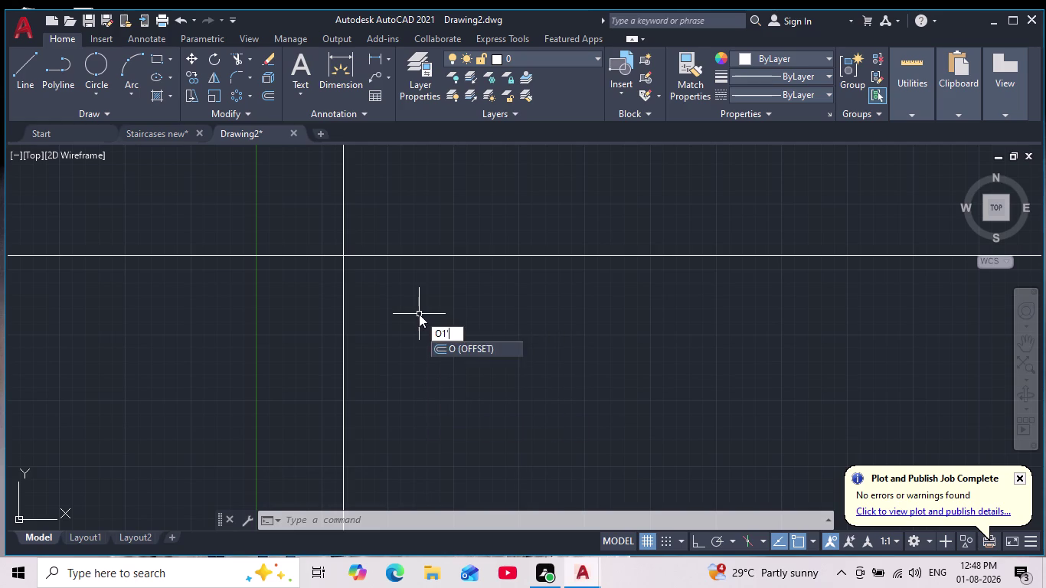
text(")
key(Escape)
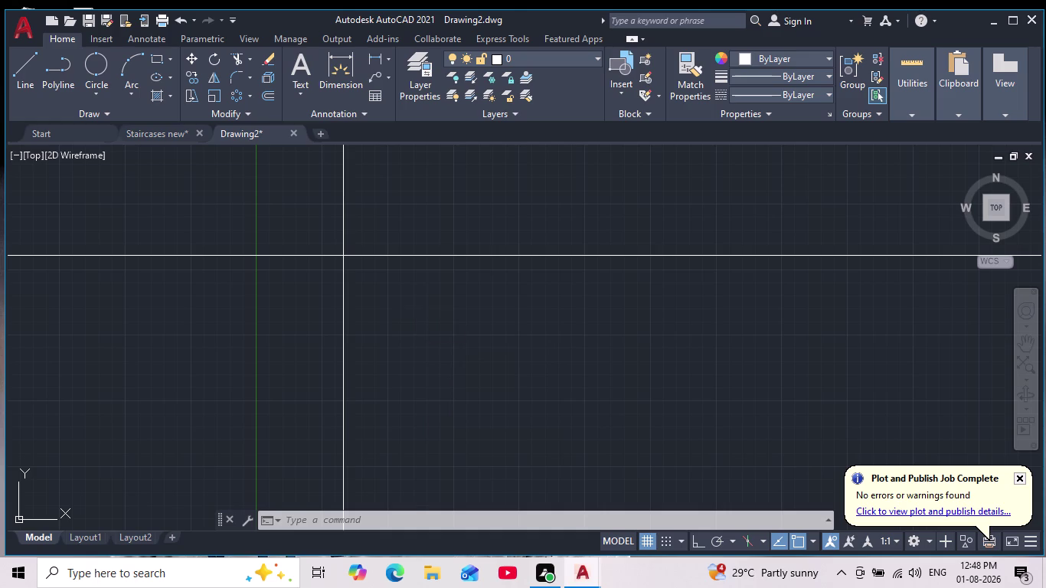
key(Escape)
key(Escape)
key(Escape)
Start OFFSET with a 1'3" distance, then cancel it and begin Trim.
key(o)
key(Return)
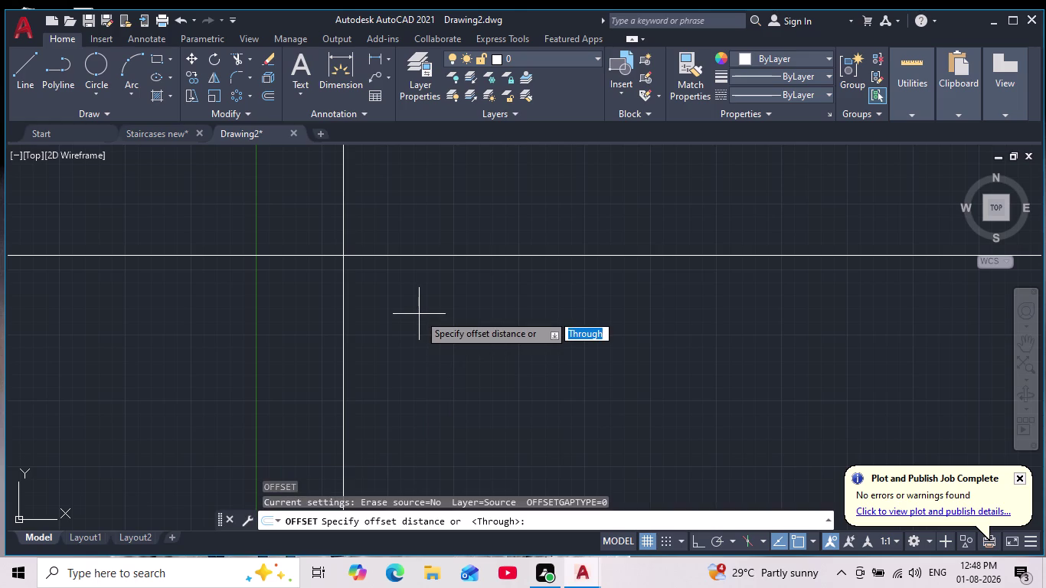
text(1'3")
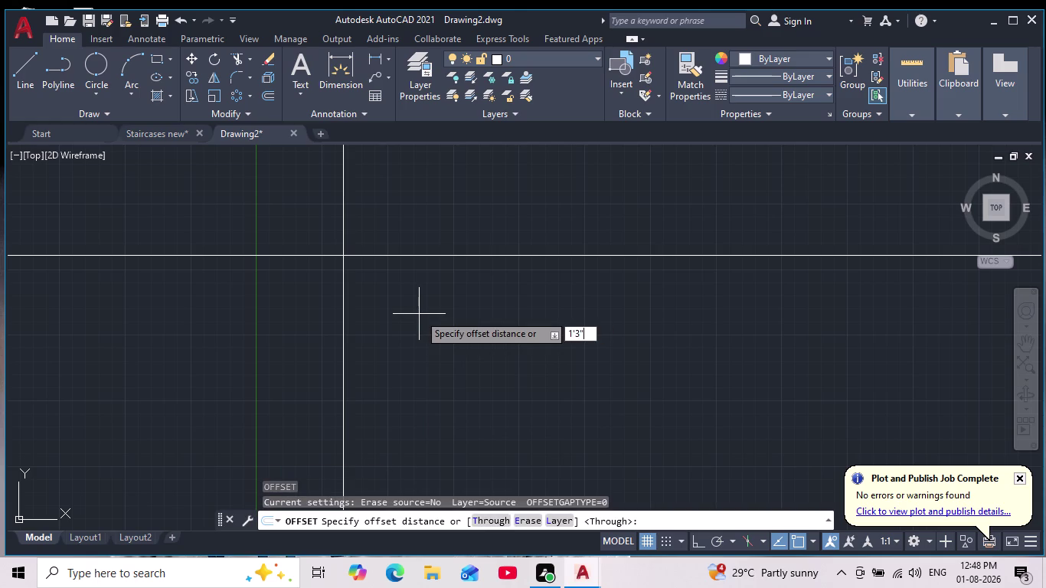
key(Return)
scroll(down, 3)
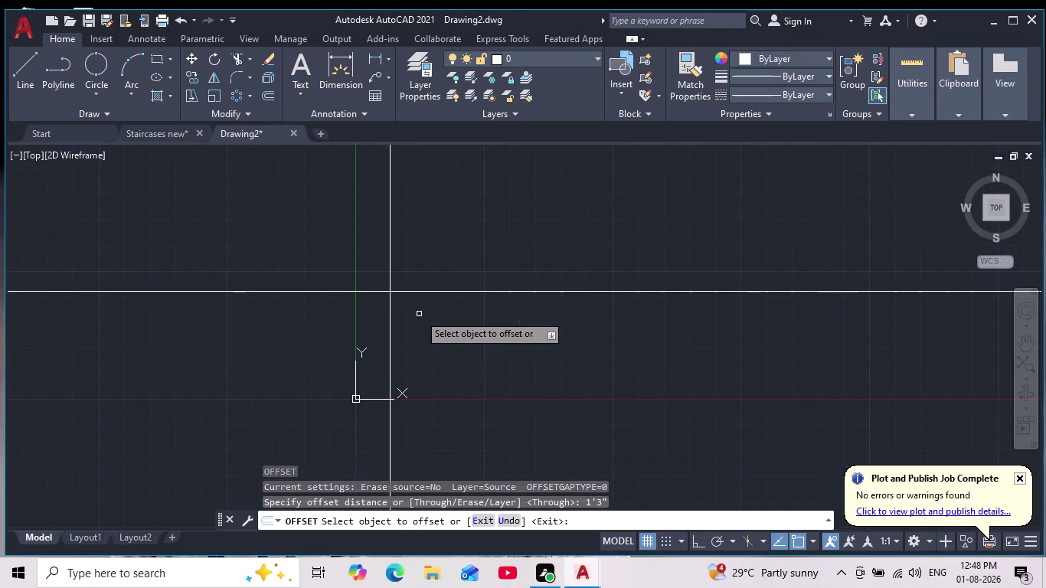
key(Escape)
key(Escape)
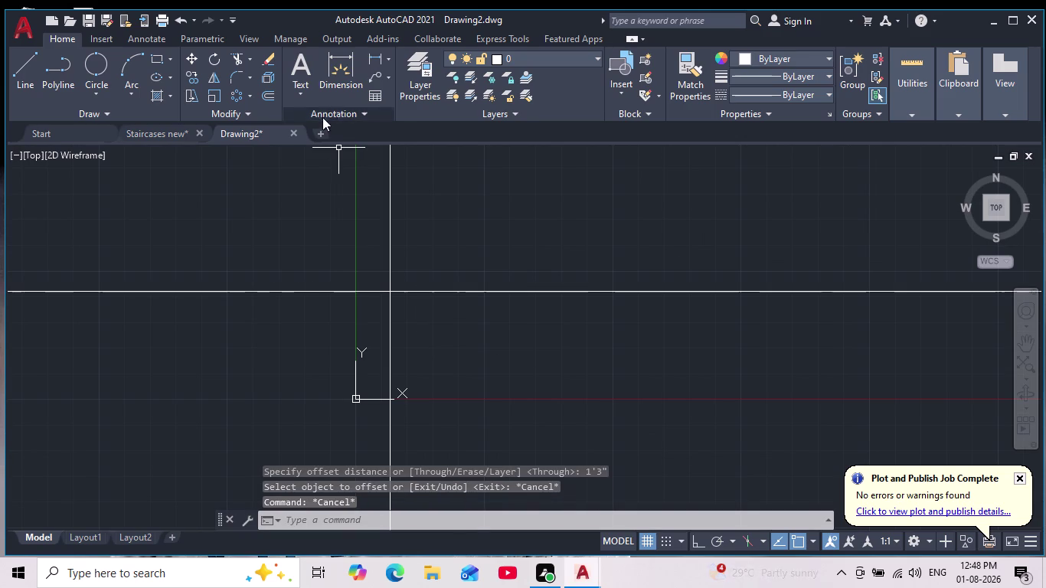
click(239, 58)
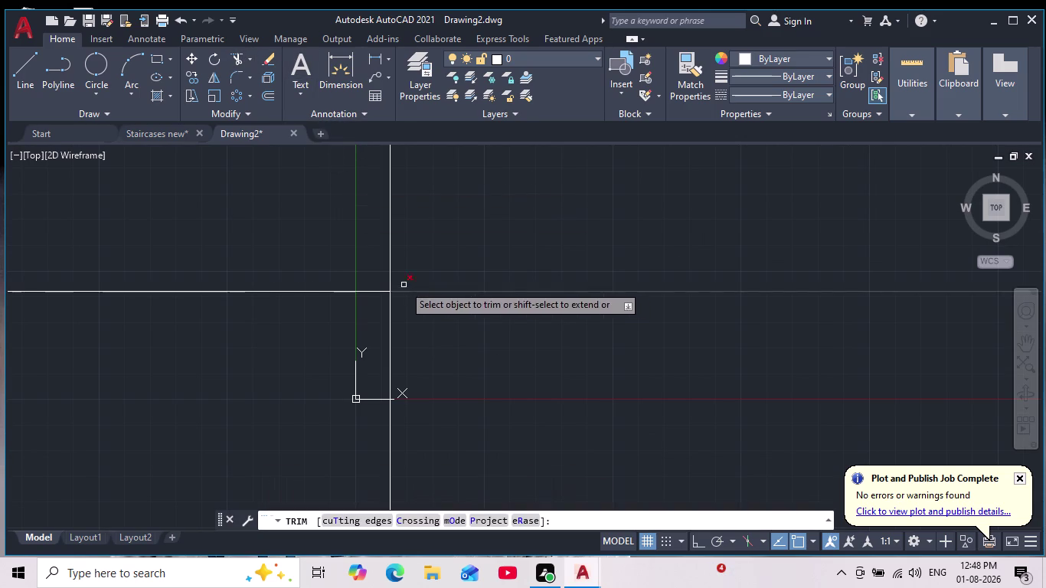
Fence-trim the overshooting outer wall line ends into a clean corner.
scroll(up, 3)
middle_drag(408, 282, 481, 282)
drag(443, 241, 350, 352)
scroll(down, 3)
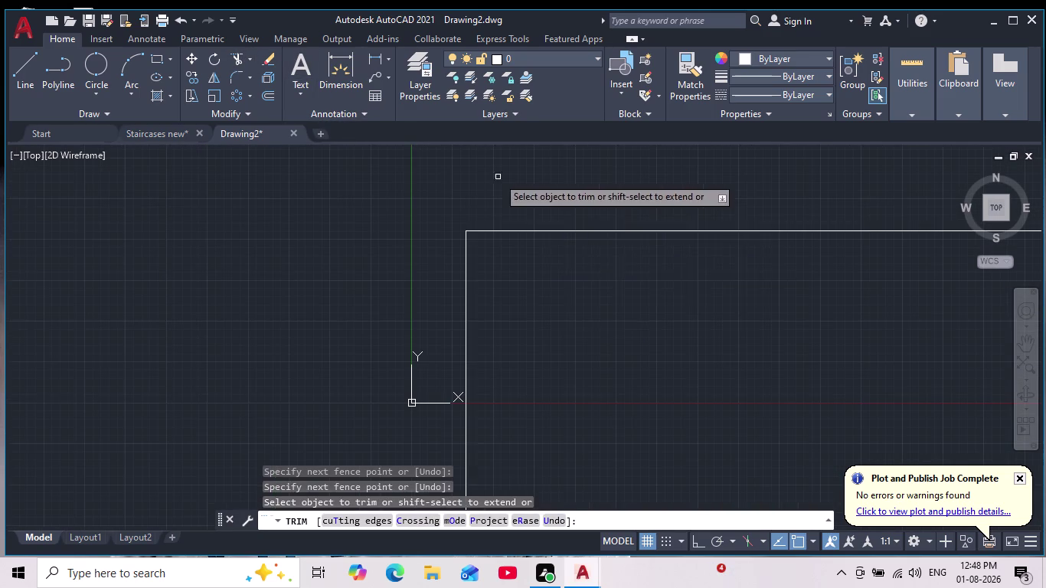
key(Escape)
key(Escape)
key(Escape)
Pan and zoom around the trimmed outer wall corner to inspect the outline.
middle_drag(536, 296, 517, 337)
scroll(up, 3)
scroll(down, 3)
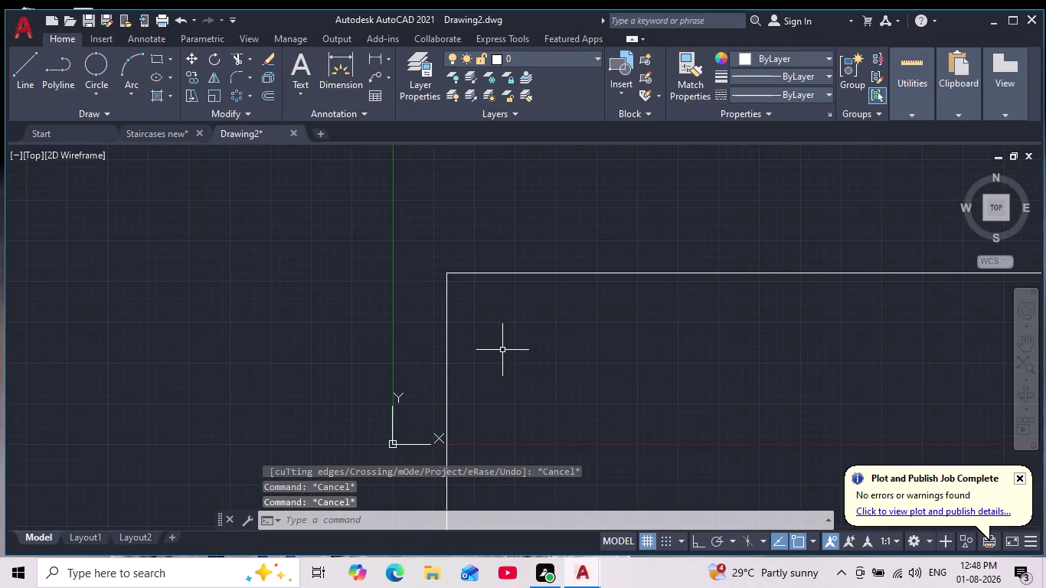
scroll(up, 3)
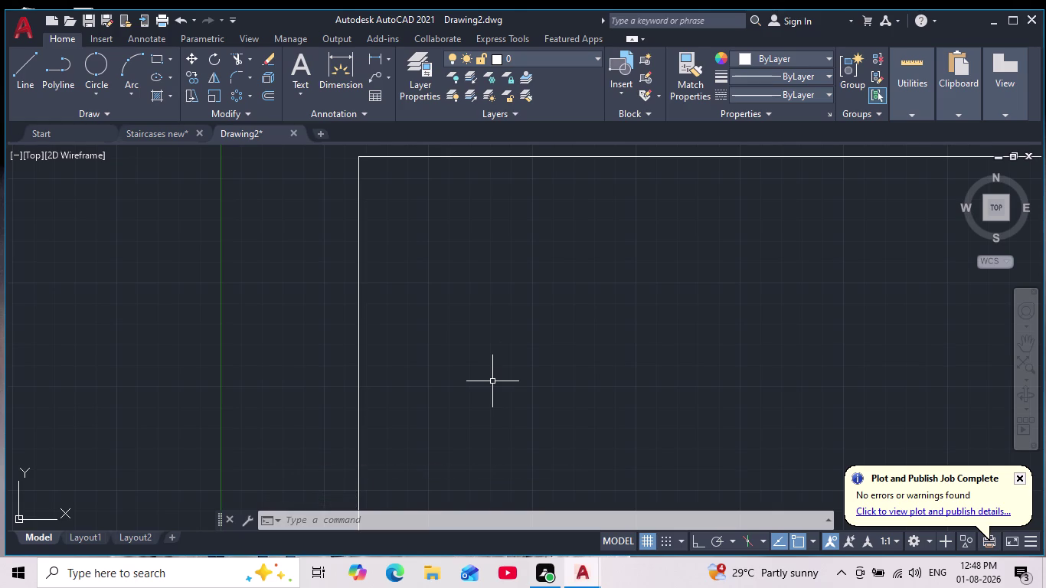
scroll(down, 3)
middle_click(471, 417)
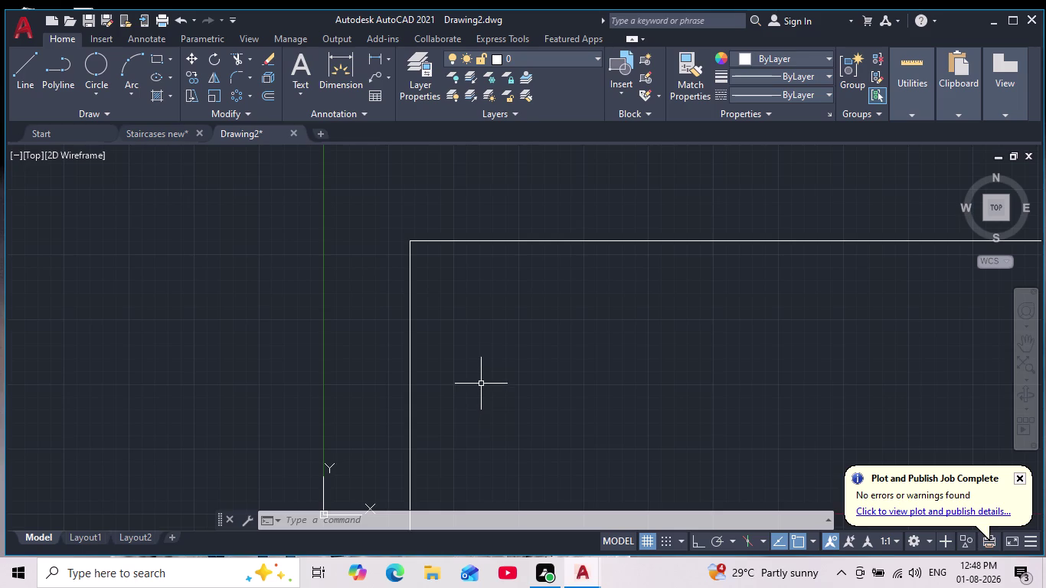
scroll(down, 3)
middle_drag(468, 367, 458, 351)
scroll(up, 3)
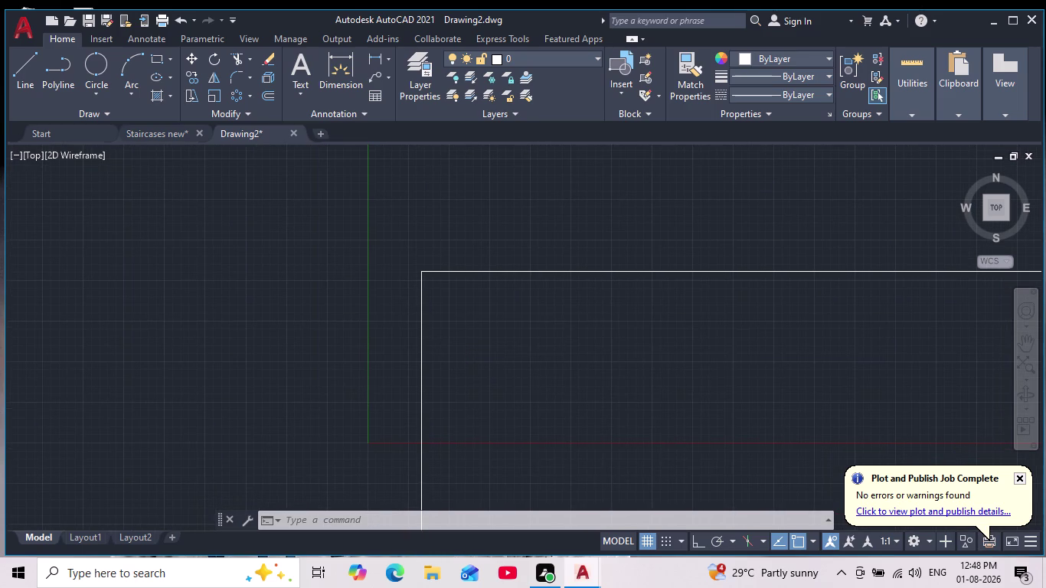
Offset the top outer wall line 9" downward inside the boundary.
key(o)
key(Return)
text(9")
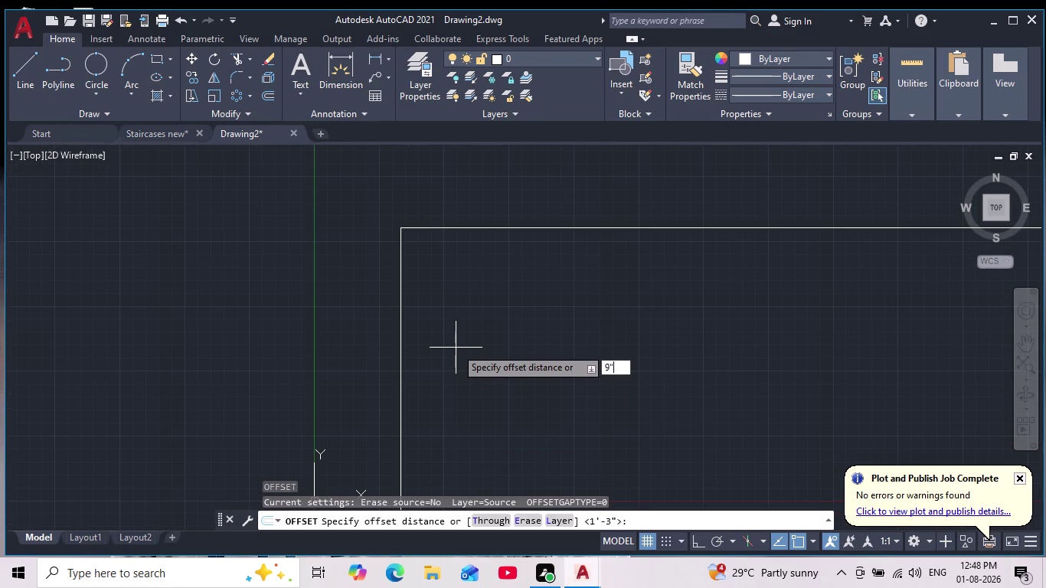
key(Return)
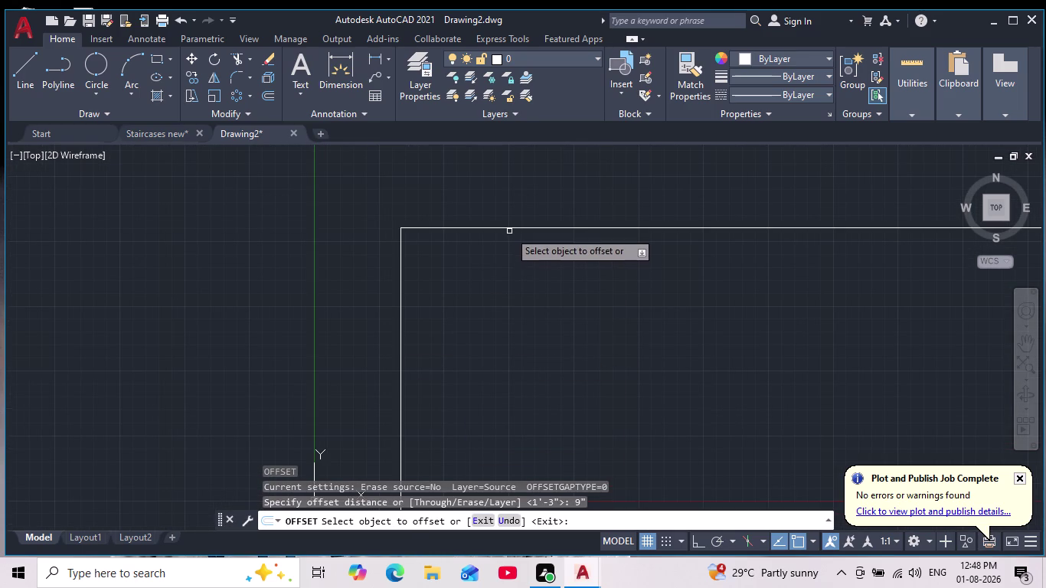
click(509, 228)
click(496, 276)
Offset the left outer wall line 9" to the right, then end the offset.
scroll(up, 3)
scroll(up, 3)
scroll(up, 3)
scroll(up, 3)
middle_drag(404, 305, 587, 271)
scroll(down, 3)
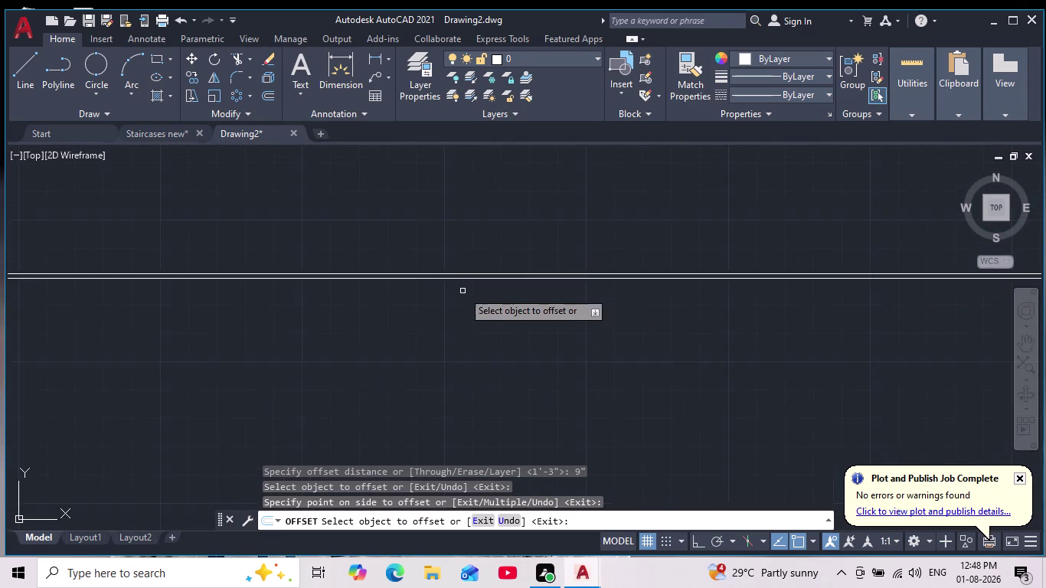
scroll(up, 3)
middle_drag(471, 290, 587, 321)
scroll(down, 3)
scroll(up, 3)
middle_drag(392, 291, 760, 269)
scroll(up, 3)
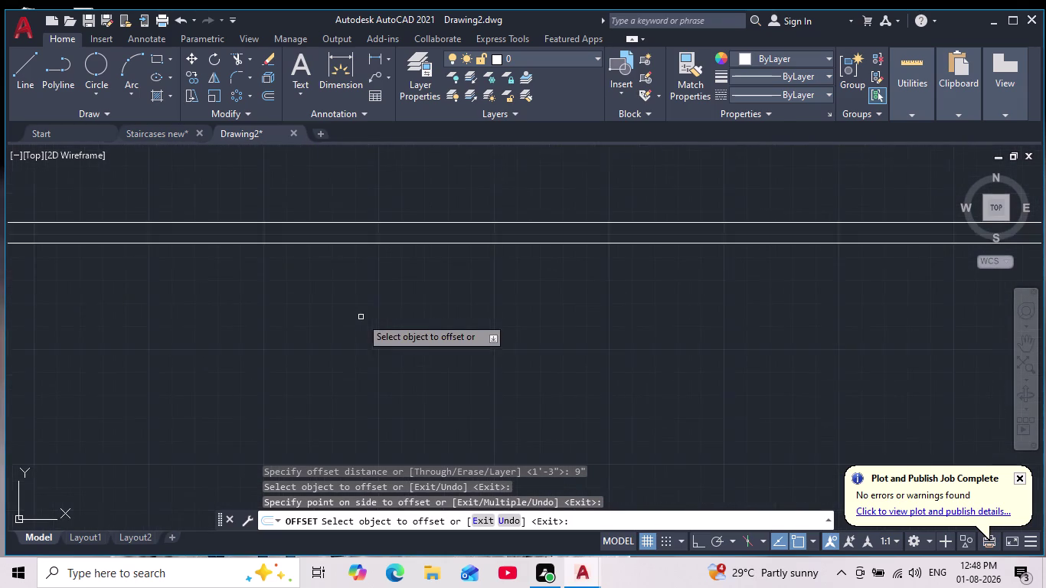
scroll(down, 3)
middle_drag(279, 329, 784, 331)
middle_drag(558, 194, 914, 221)
scroll(down, 3)
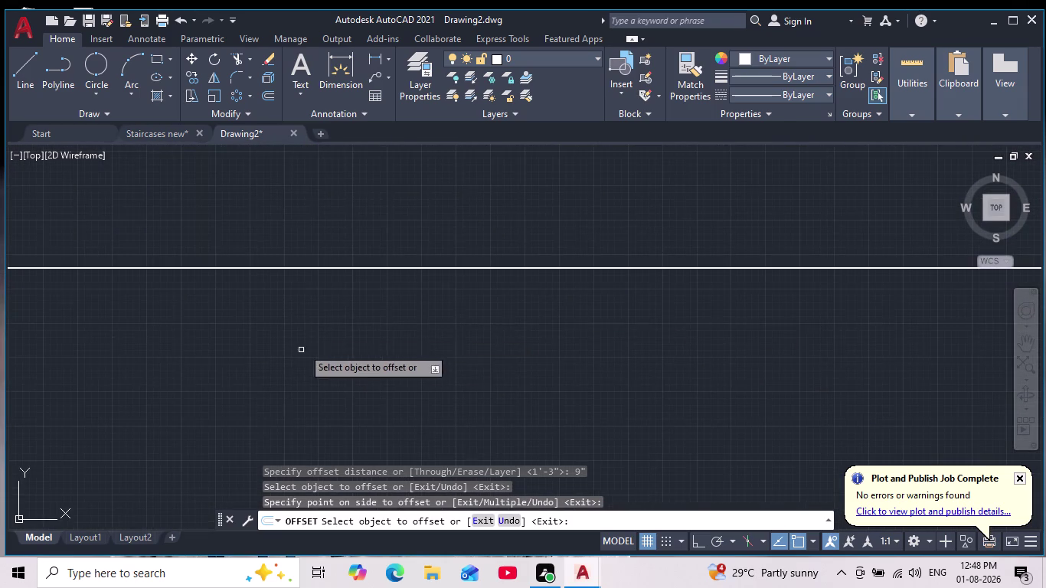
scroll(down, 3)
middle_drag(300, 335, 782, 238)
scroll(up, 3)
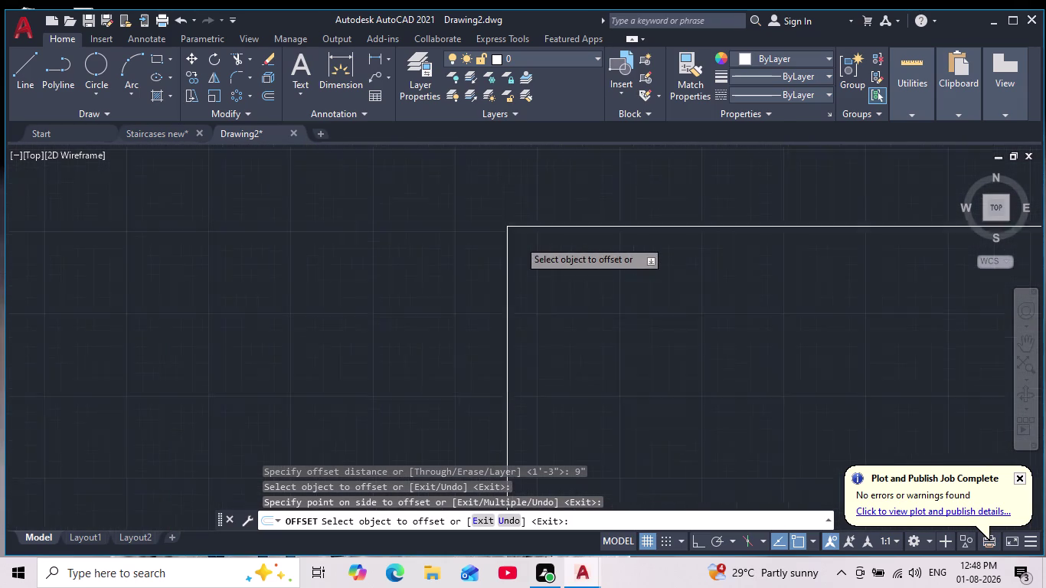
scroll(up, 3)
middle_drag(548, 218, 537, 320)
scroll(up, 3)
middle_drag(254, 353, 379, 259)
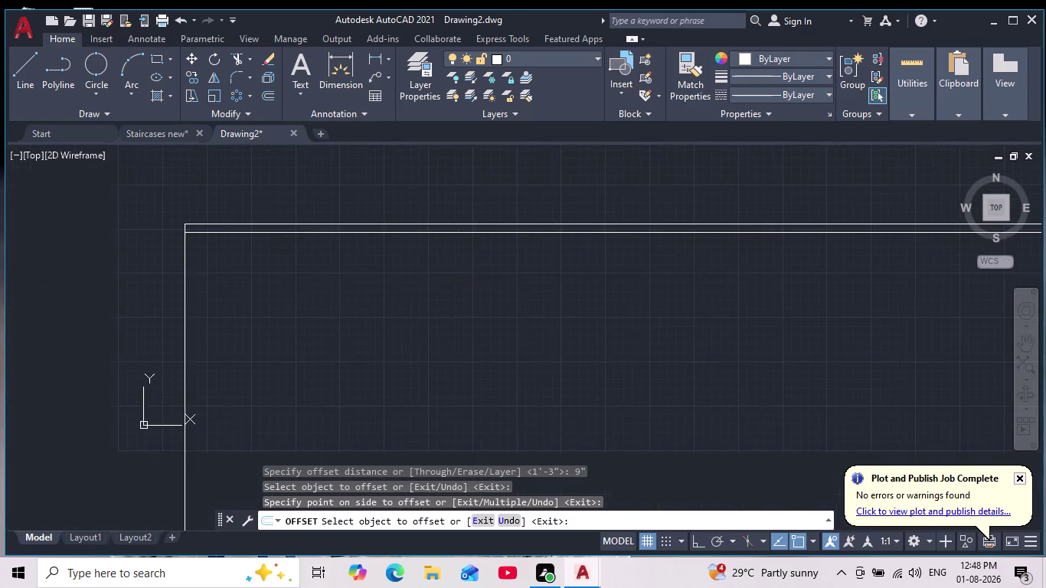
scroll(up, 3)
middle_drag(274, 292, 281, 301)
scroll(down, 3)
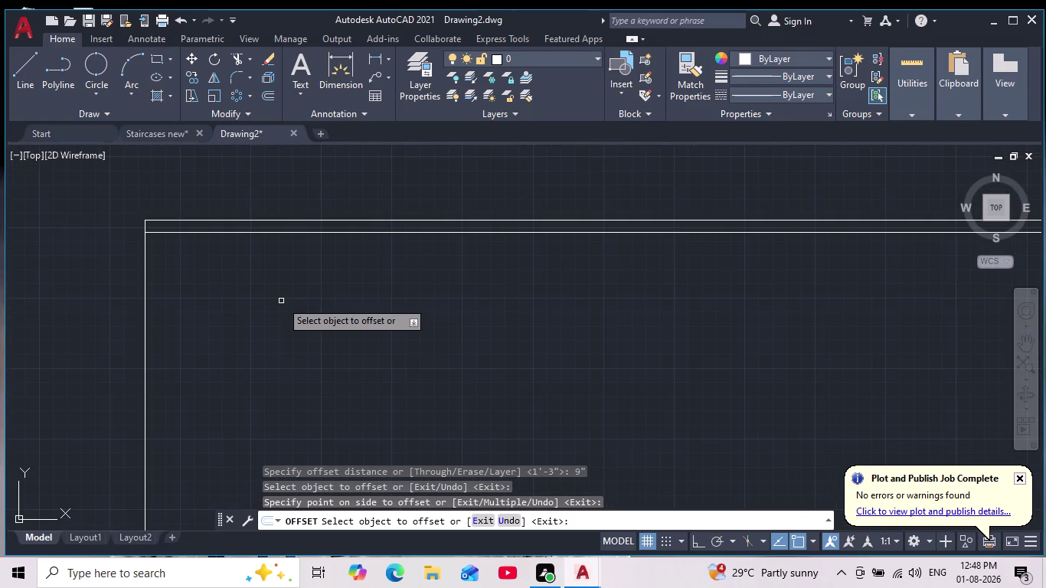
scroll(up, 3)
scroll(down, 3)
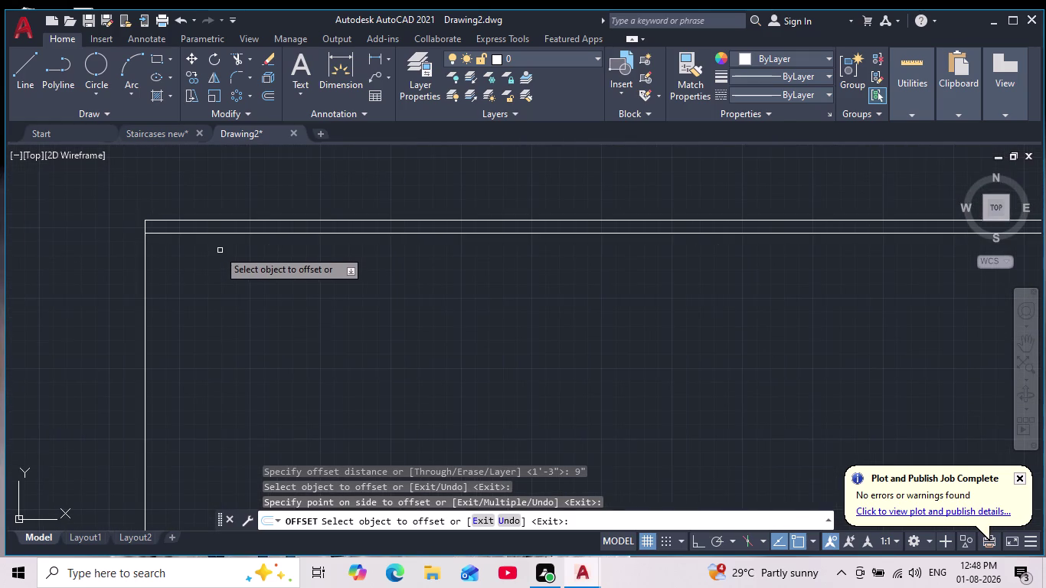
scroll(up, 3)
click(59, 288)
click(134, 294)
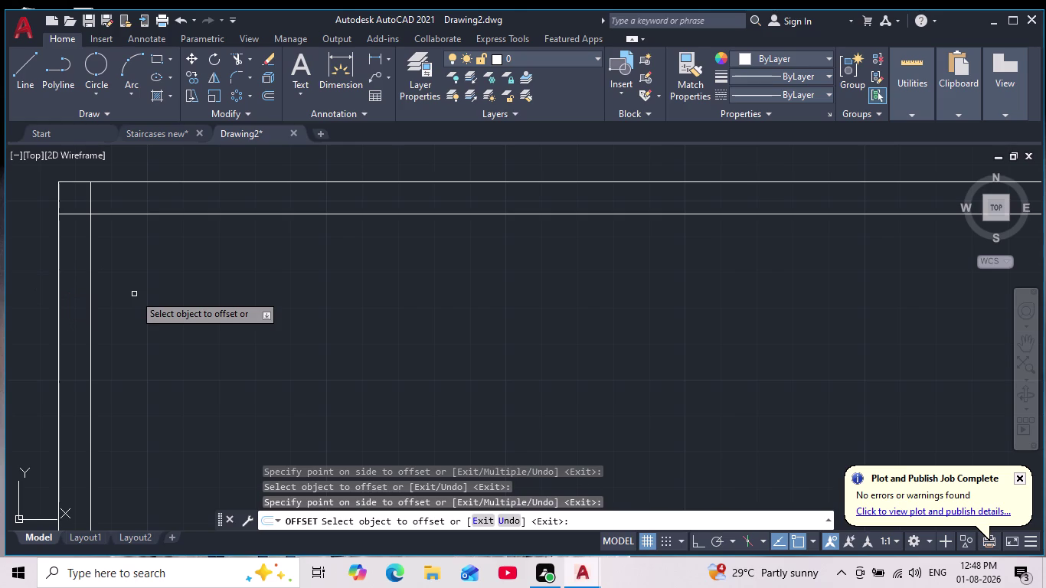
scroll(down, 3)
scroll(up, 3)
key(Escape)
scroll(down, 3)
scroll(up, 3)
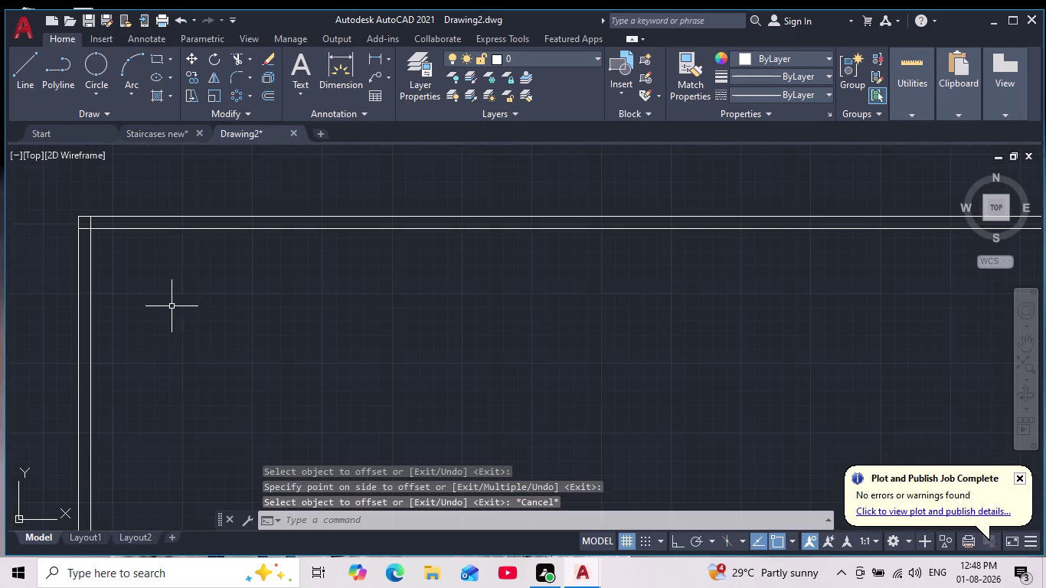
middle_drag(172, 306, 195, 328)
scroll(up, 3)
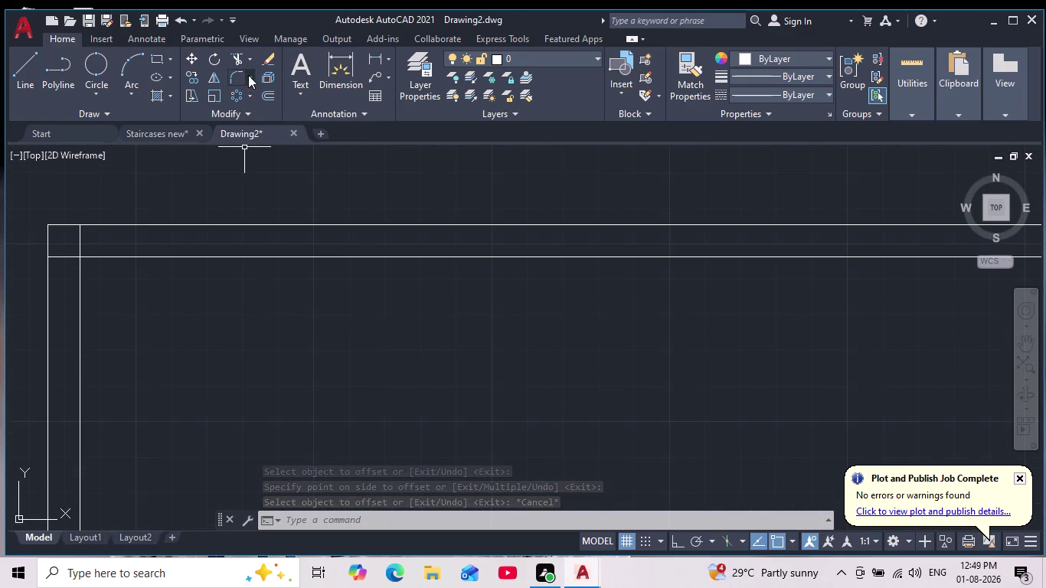
Fence-trim the overshooting 9" inner wall line ends at the top-left corner.
click(244, 60)
scroll(up, 3)
drag(126, 226, 72, 275)
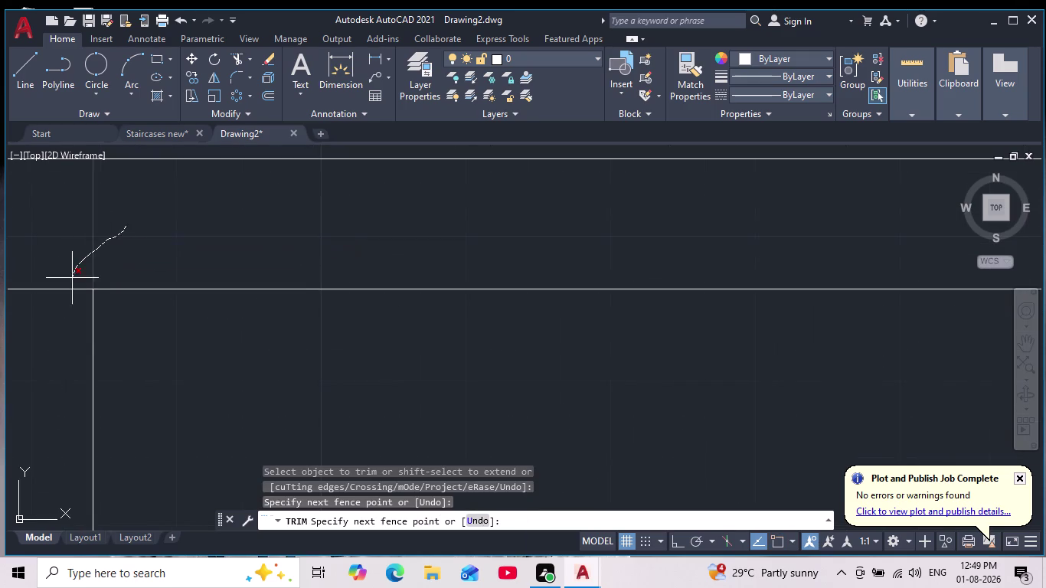
drag(72, 276, 71, 313)
key(Escape)
scroll(down, 3)
middle_drag(160, 352, 159, 298)
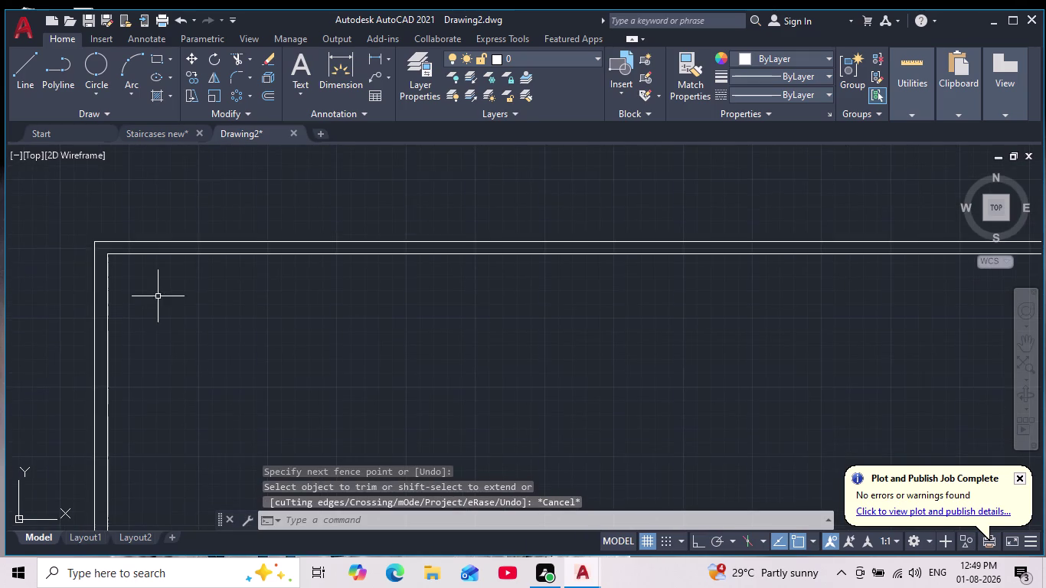
scroll(up, 3)
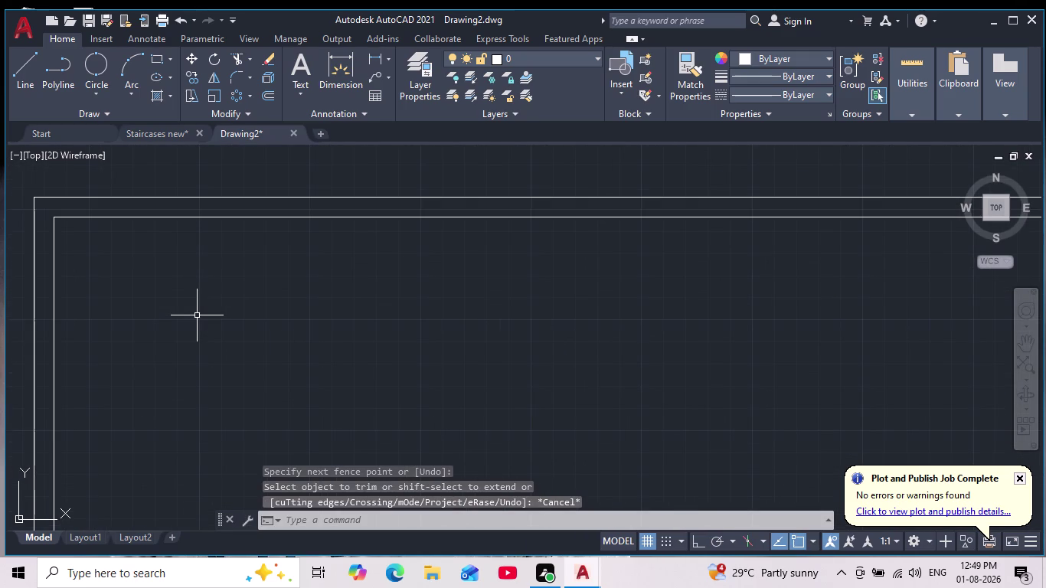
middle_drag(200, 285, 203, 259)
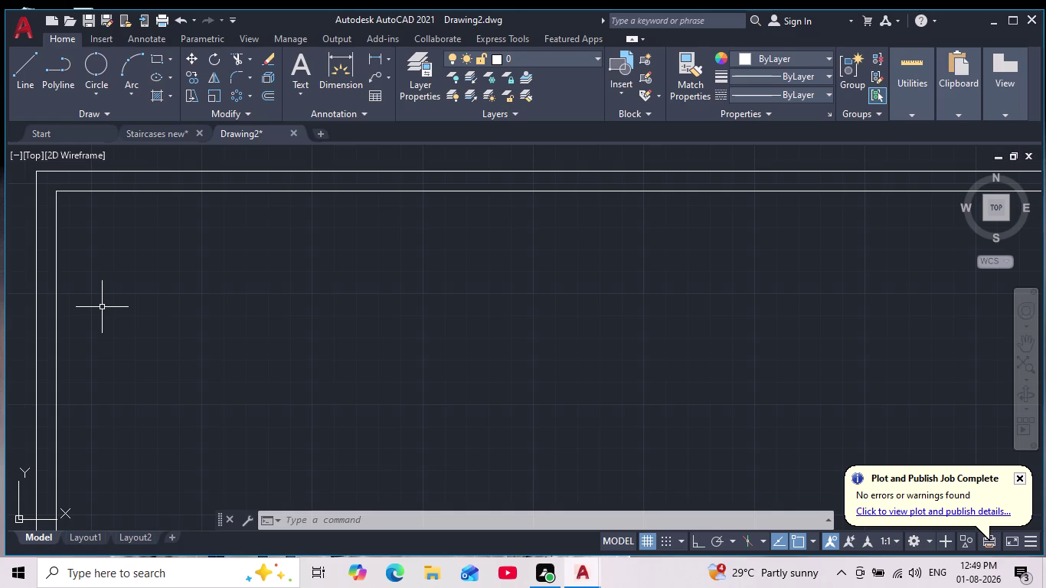
Offset the inner left wall line 10' to the right.
key(o)
key(Return)
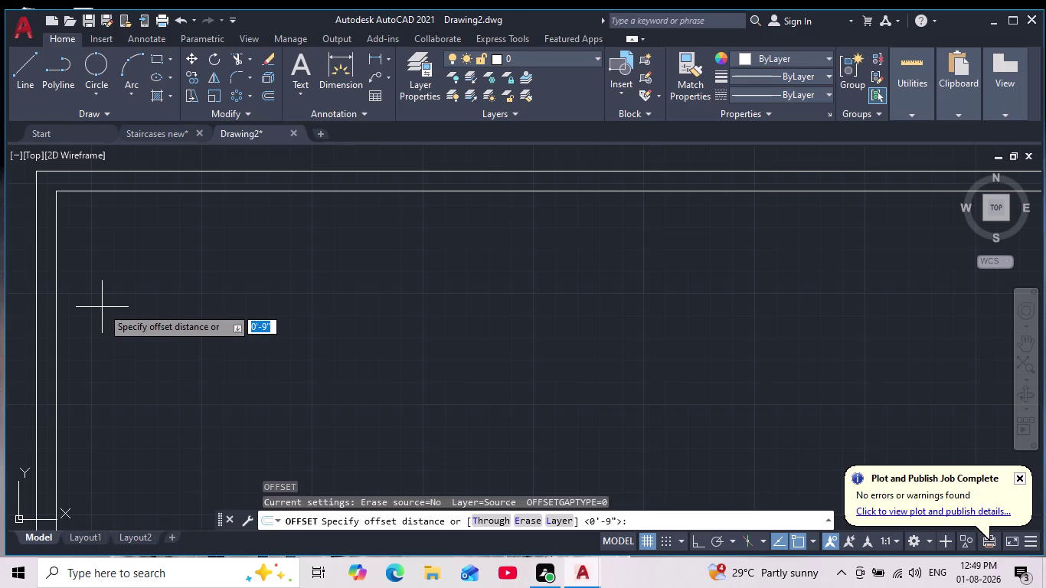
text(10')
key(Return)
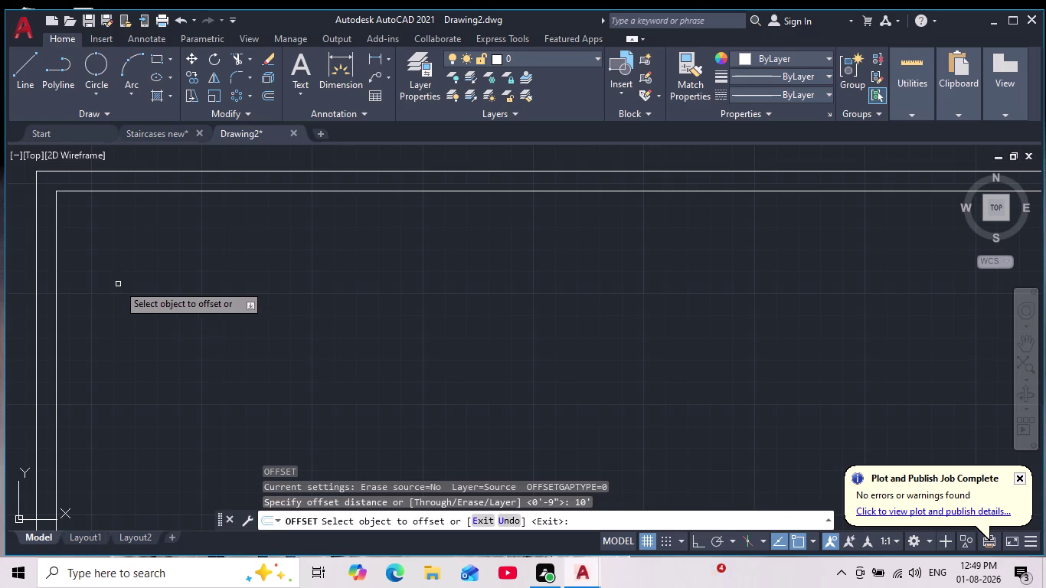
click(56, 325)
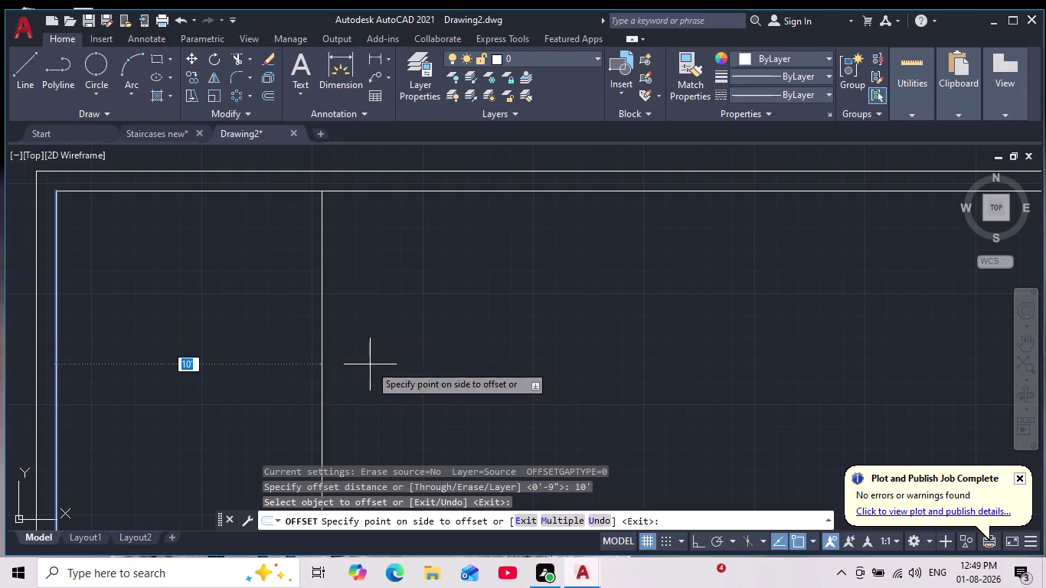
click(370, 364)
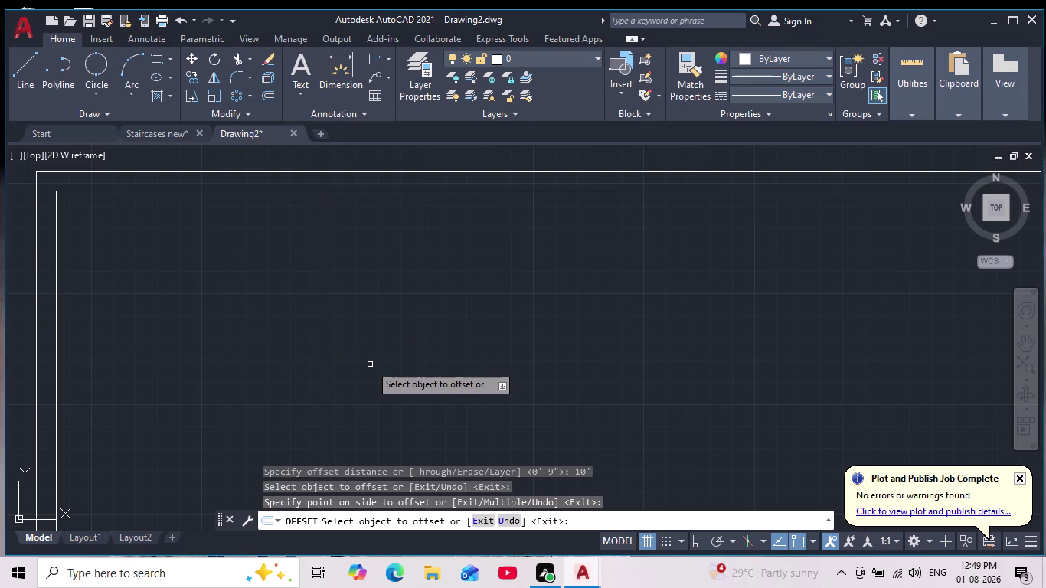
Offset the new vertical line 4.5" to create a parallel copy beside it.
key(Return)
key(Return)
text(4.5)
key(Return)
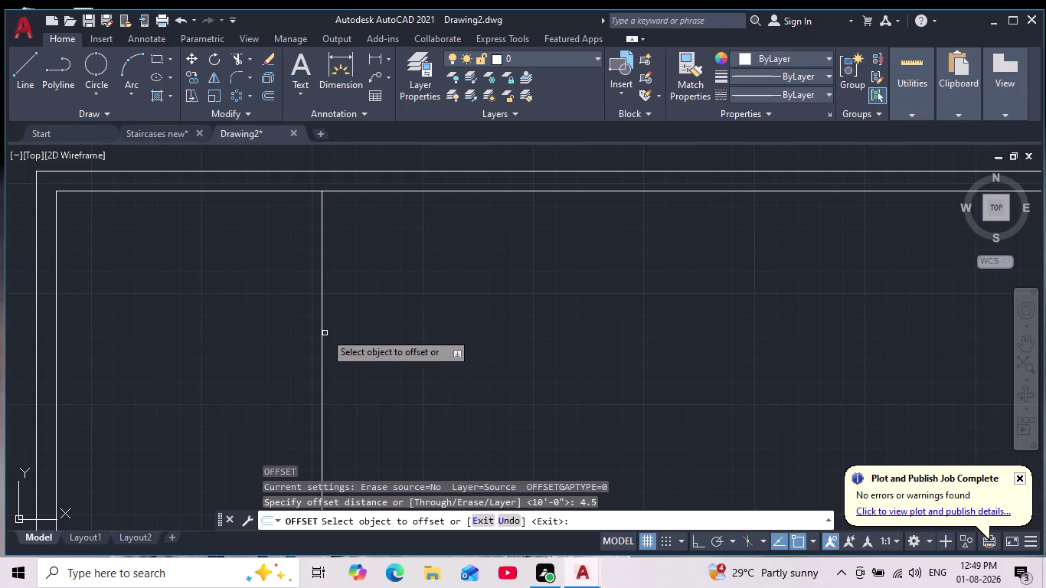
click(322, 330)
click(361, 329)
scroll(down, 3)
middle_drag(363, 332, 346, 310)
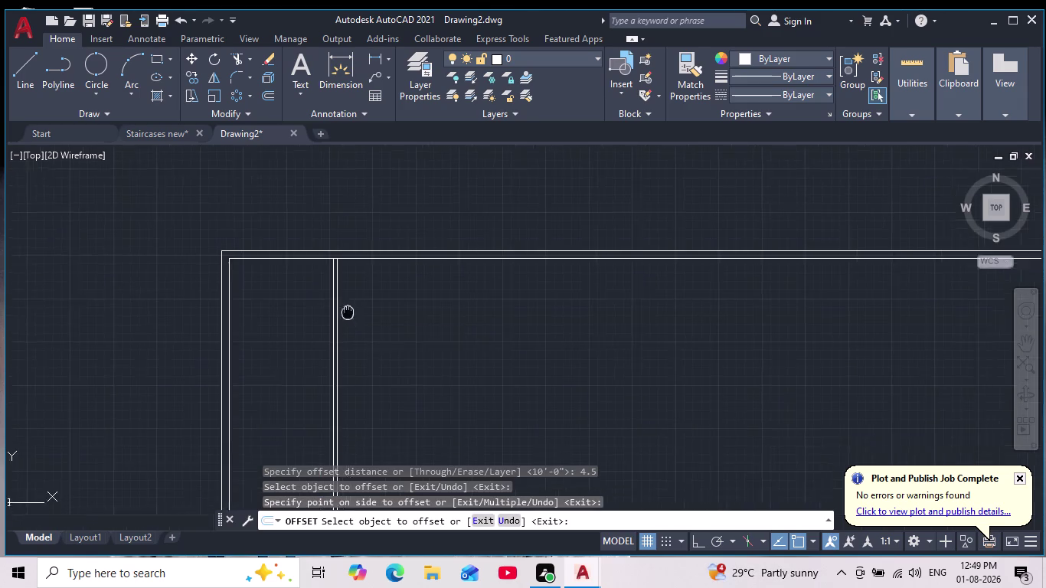
middle_drag(346, 310, 334, 296)
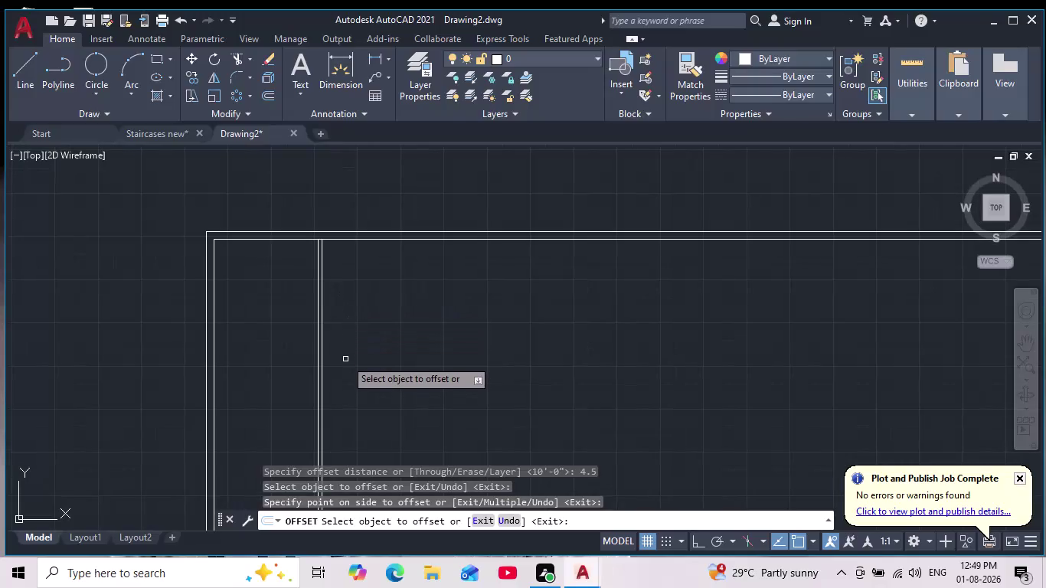
scroll(down, 3)
middle_drag(356, 371, 374, 310)
scroll(up, 3)
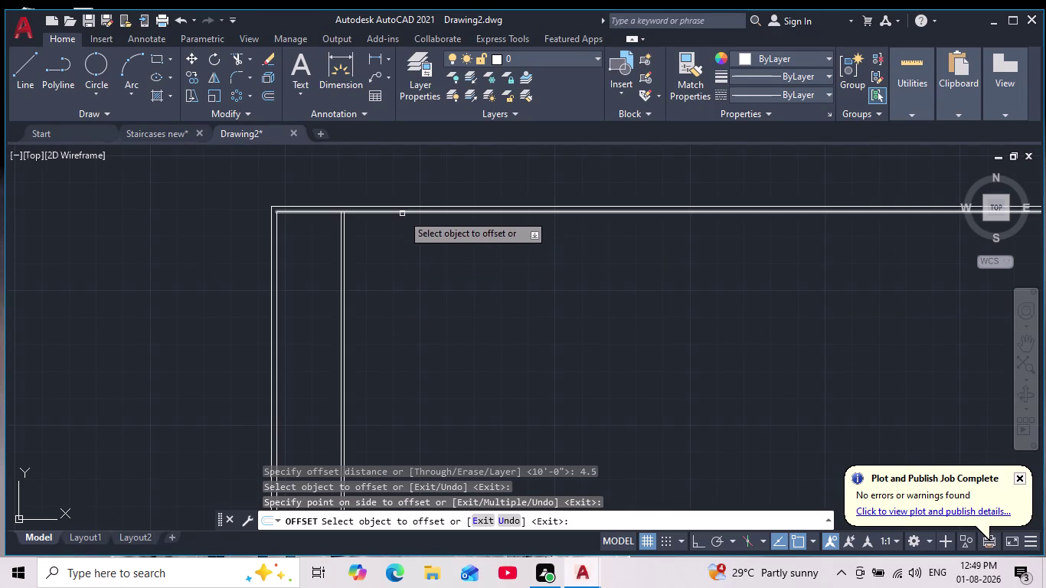
Offset the top wall line 5' downward, then select the unwanted copy.
key(Escape)
key(Return)
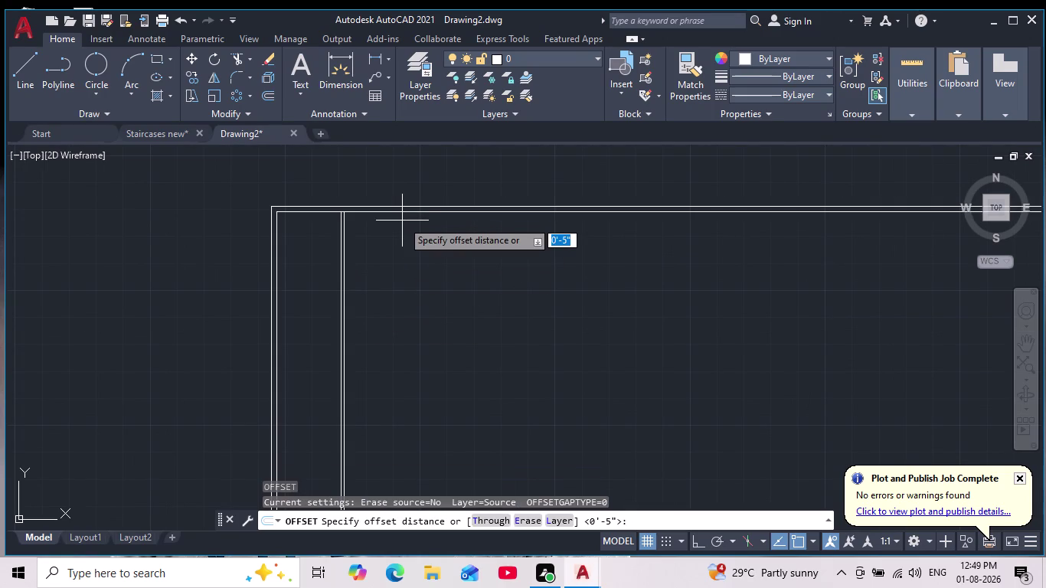
text(5)
text(')
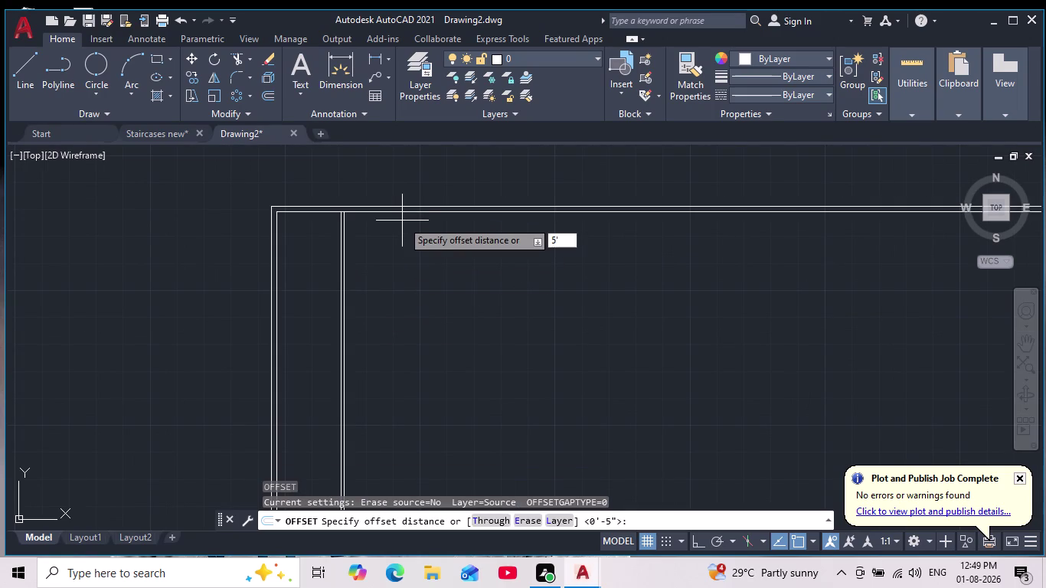
key(Return)
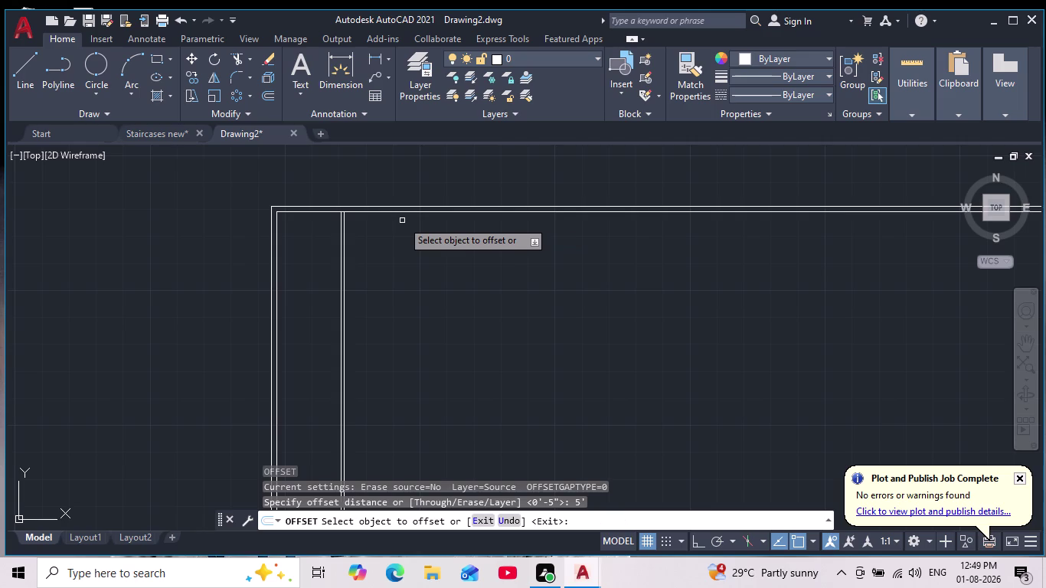
click(503, 214)
click(495, 242)
scroll(down, 3)
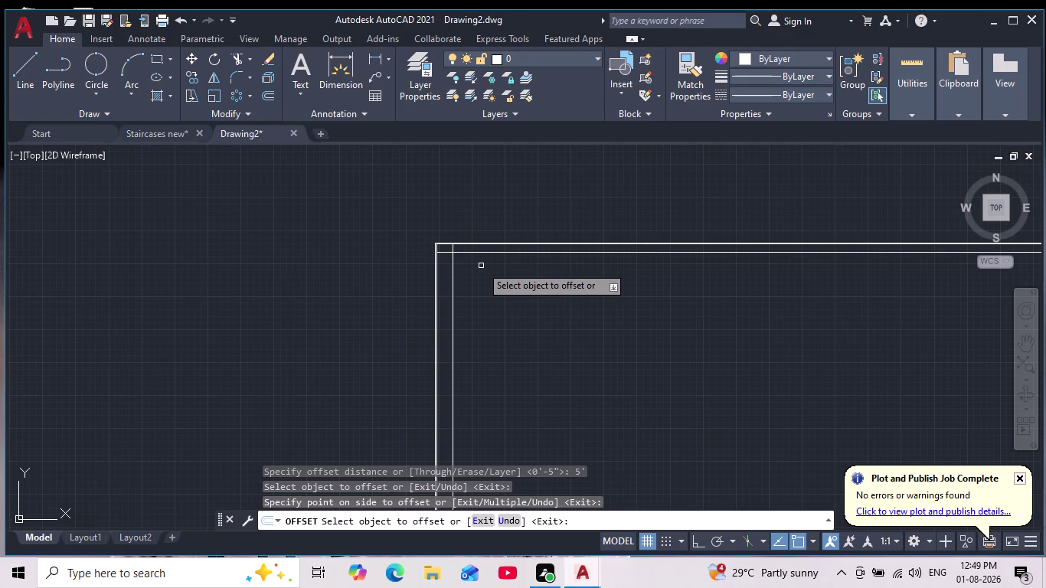
scroll(up, 3)
key(Escape)
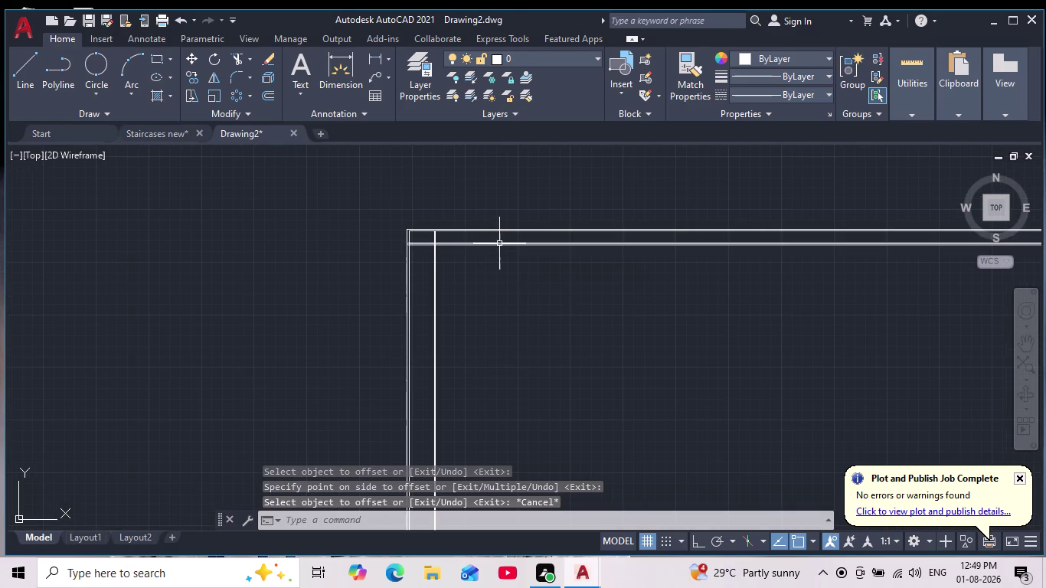
click(501, 244)
click(500, 252)
Erase the stray horizontal offset line.
key(Delete)
key(BackSpace)
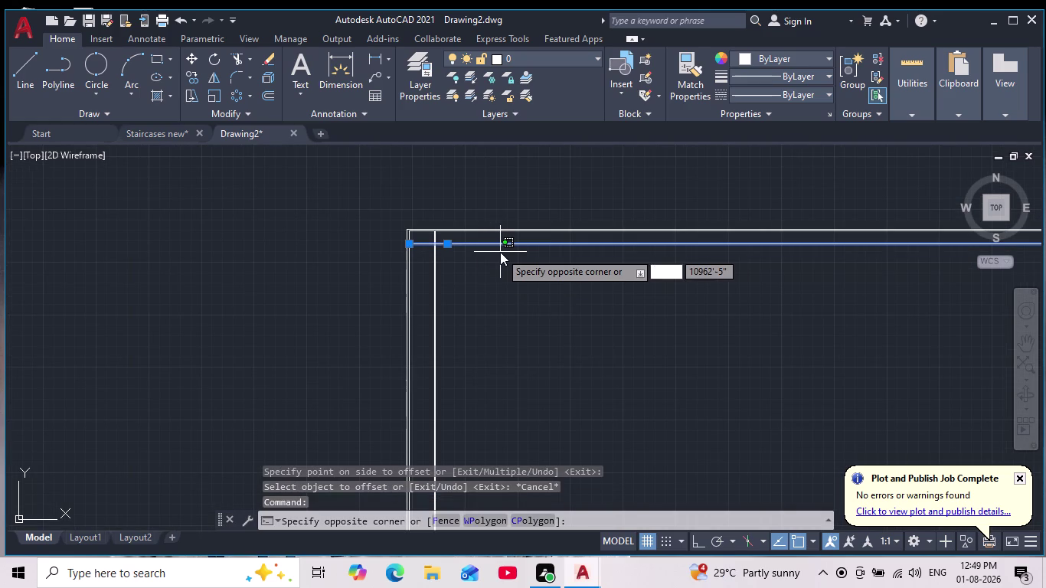
key(Escape)
key(Delete)
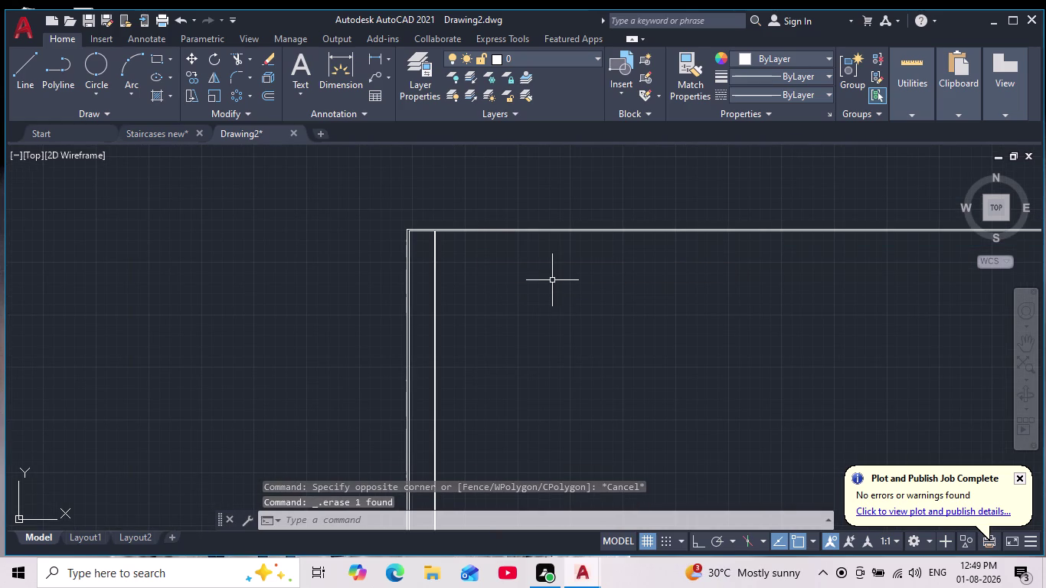
scroll(down, 3)
middle_drag(552, 281, 490, 248)
scroll(up, 3)
scroll(up, 3)
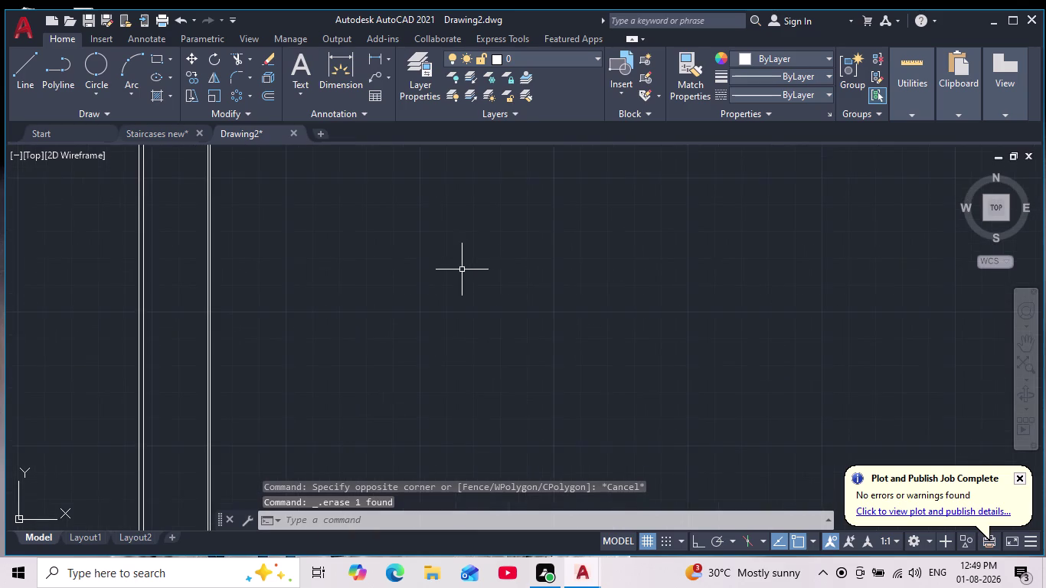
middle_drag(467, 280, 495, 345)
scroll(down, 3)
scroll(up, 3)
middle_drag(428, 307, 426, 259)
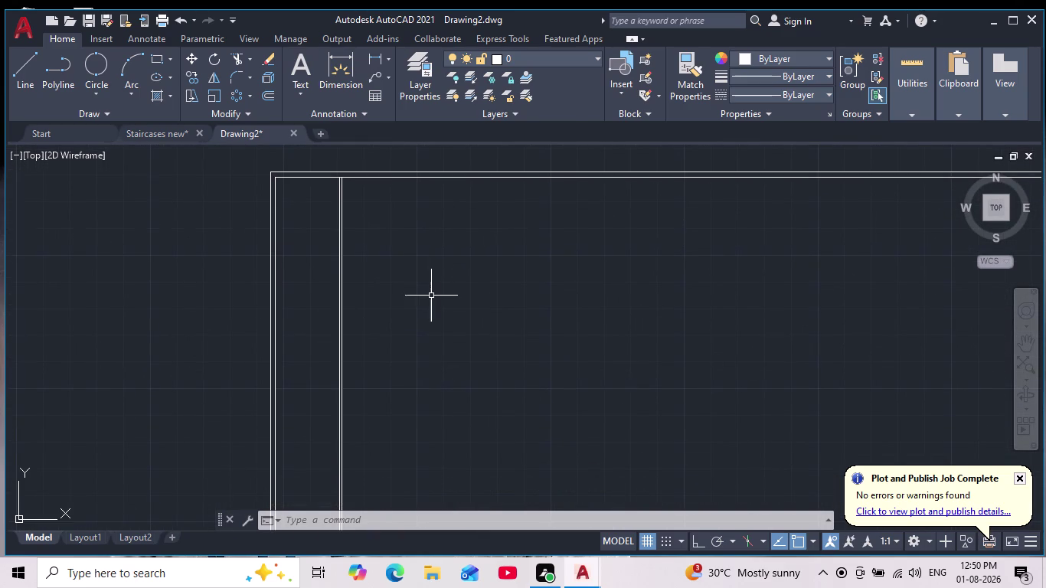
Offset the left wall line 9'-4" to the right.
key(o)
key(Return)
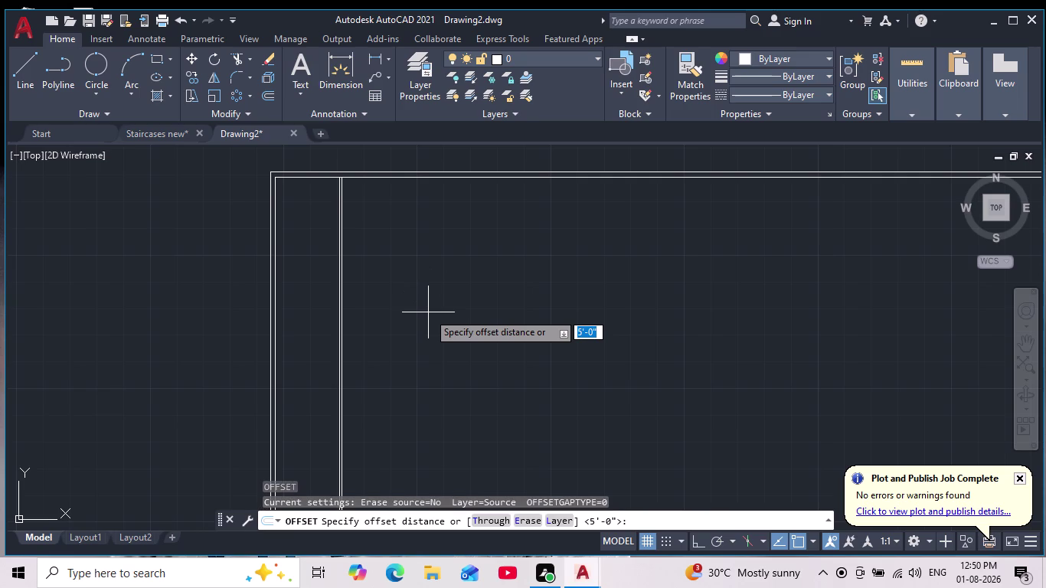
key(6)
key(BackSpace)
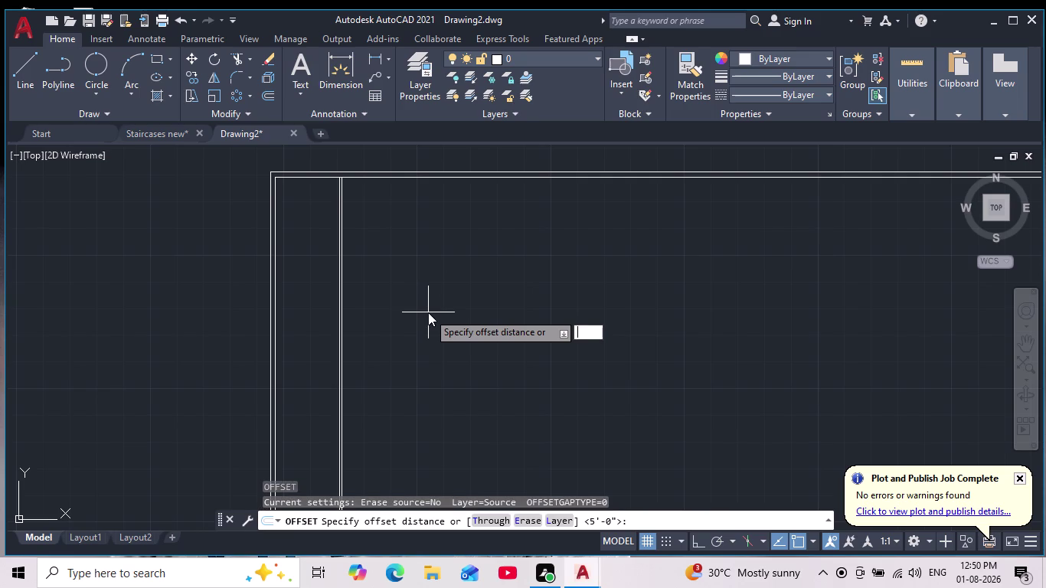
text(9')
text(4")
key(Return)
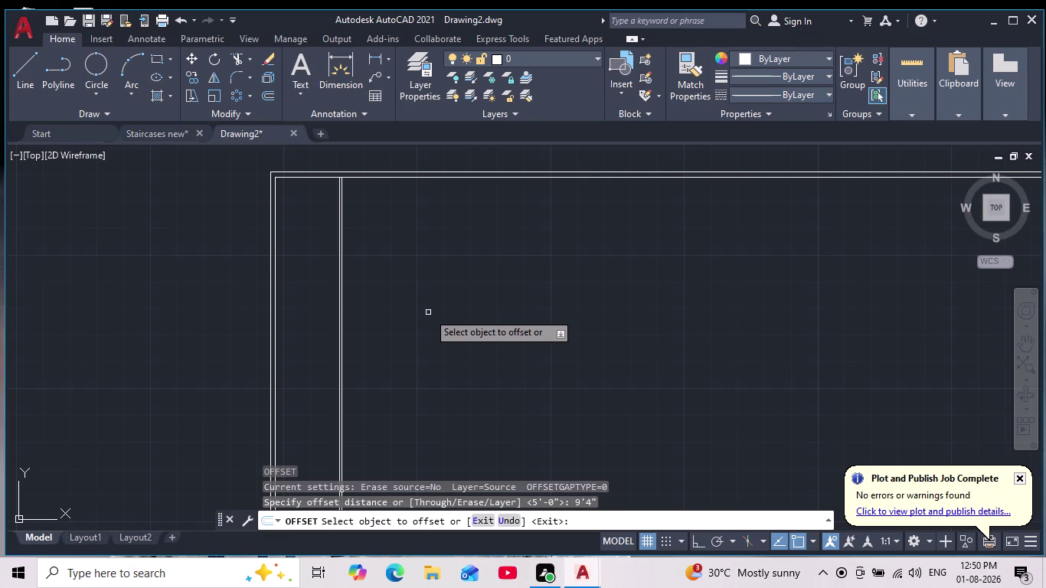
scroll(up, 3)
click(228, 350)
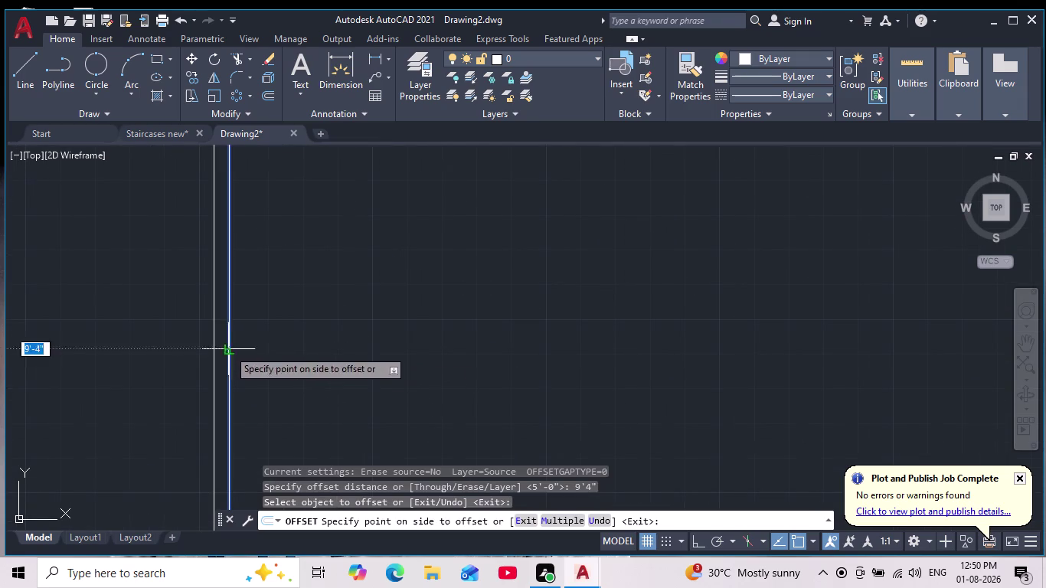
click(499, 349)
scroll(down, 3)
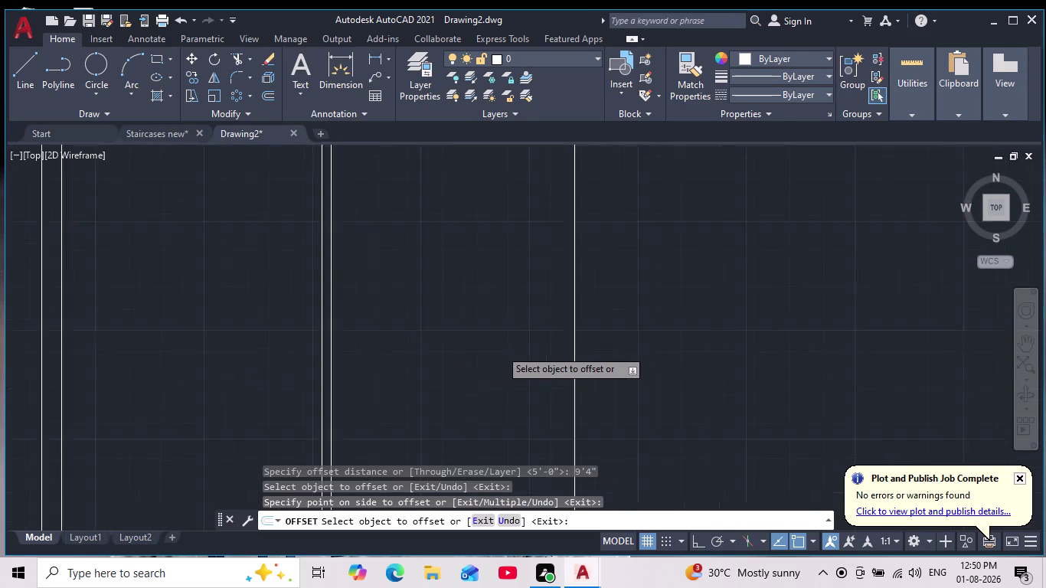
scroll(down, 3)
scroll(up, 3)
middle_drag(489, 363, 456, 380)
scroll(up, 3)
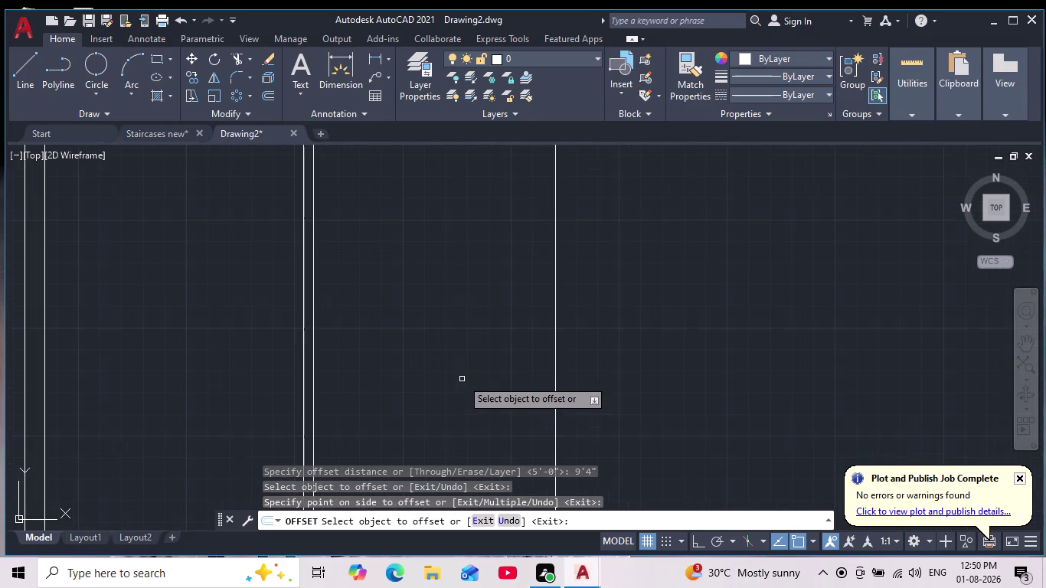
Offset that new vertical line 9" to its right, forming a double-line wall.
key(Return)
key(Return)
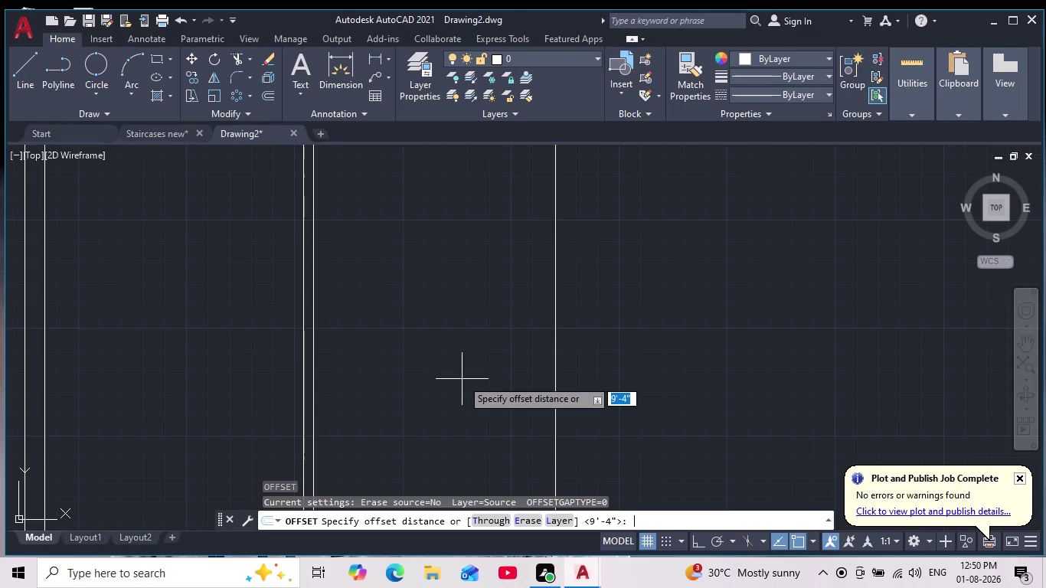
text(9")
key(Return)
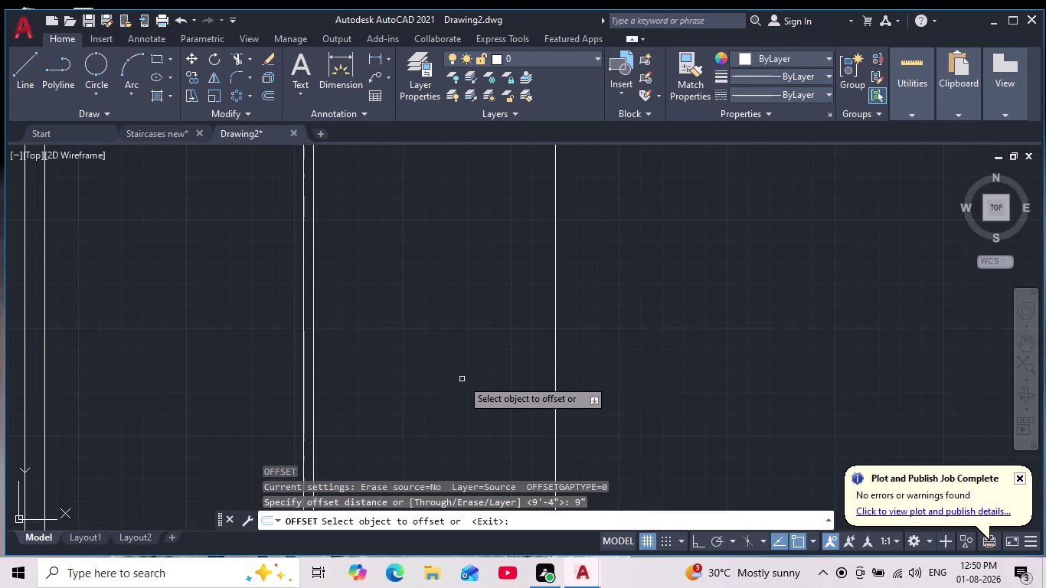
scroll(down, 3)
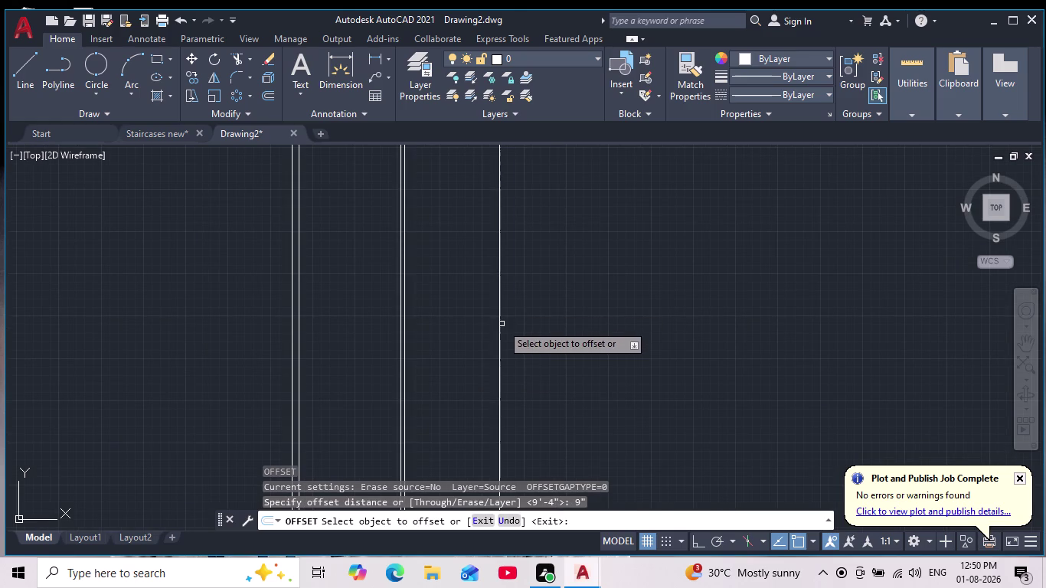
click(497, 316)
click(523, 316)
scroll(down, 3)
middle_drag(531, 313, 514, 396)
scroll(up, 3)
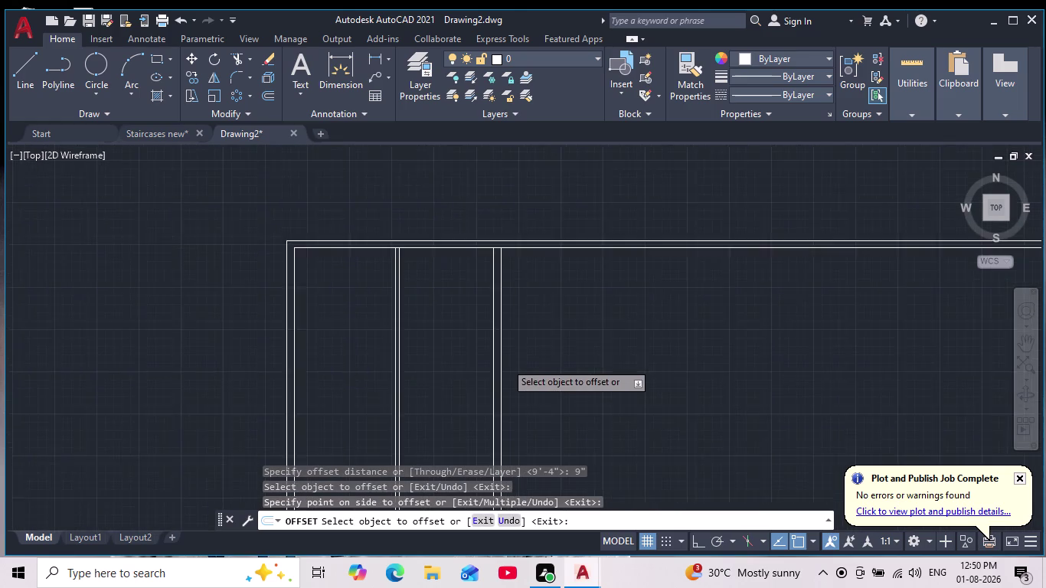
scroll(up, 3)
middle_drag(566, 316, 651, 304)
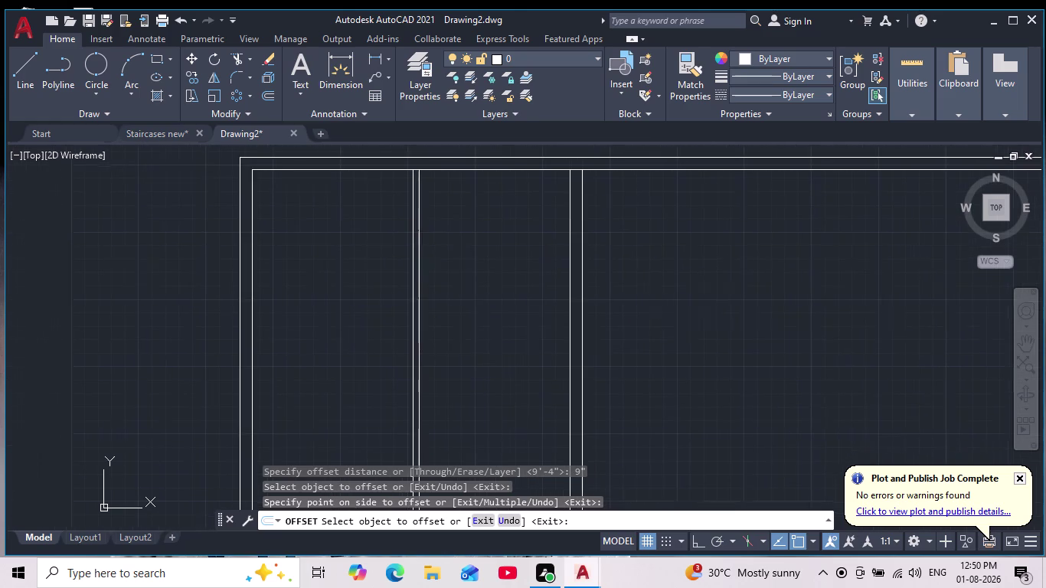
middle_drag(684, 251, 667, 323)
Fillet the outer top and right wall lines at radius 0 into a square corner.
key(Escape)
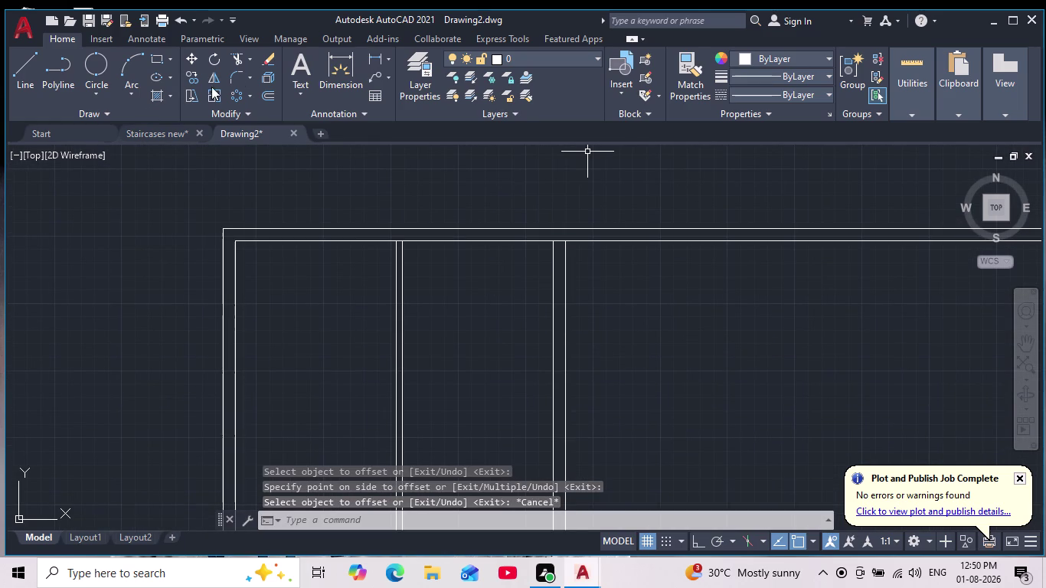
click(240, 76)
click(521, 228)
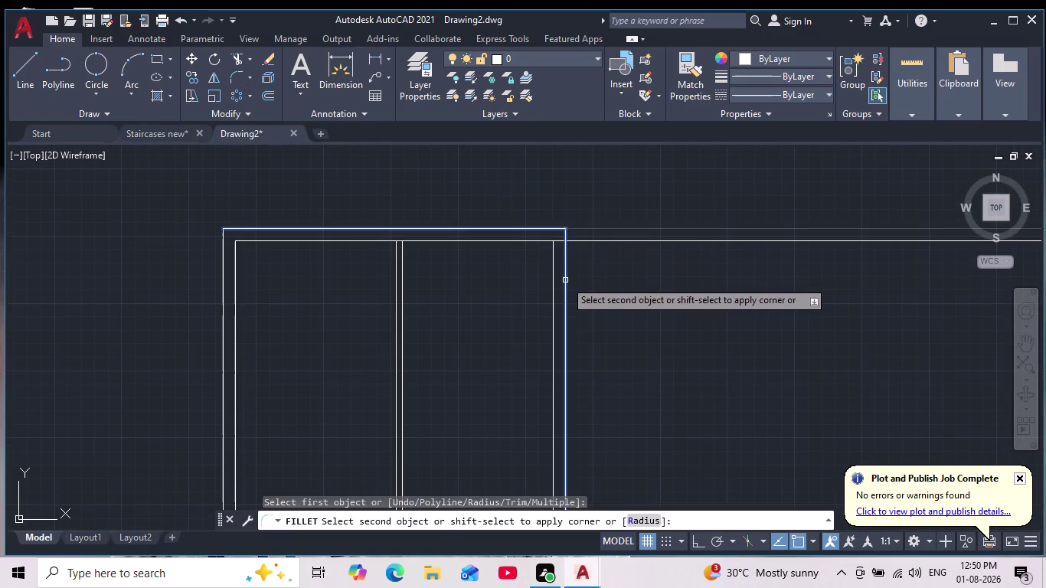
click(567, 281)
Fillet the inner top and right wall lines into a square corner.
key(space)
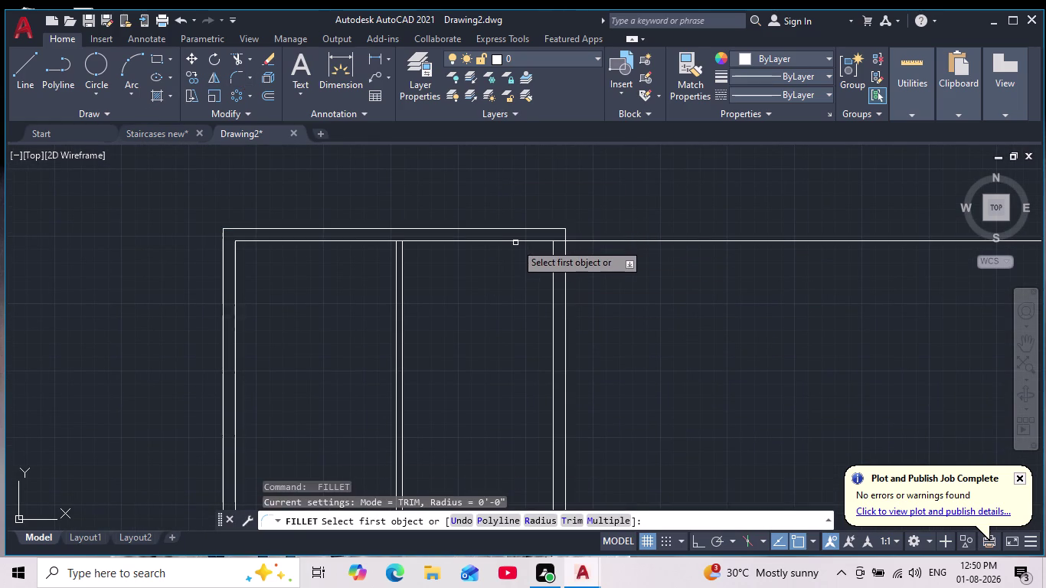
click(514, 243)
click(555, 283)
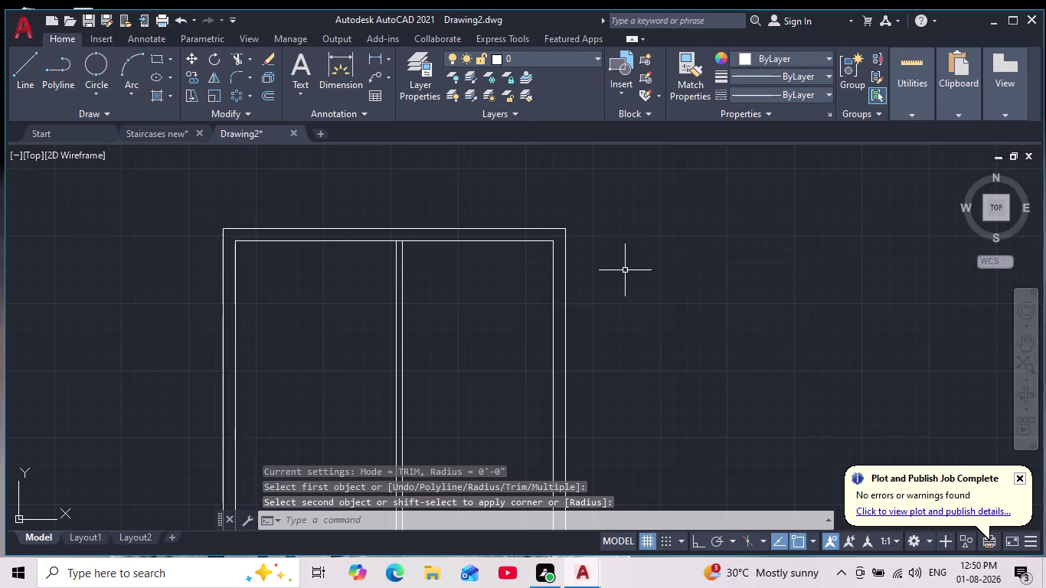
key(Escape)
scroll(down, 3)
middle_drag(651, 283, 638, 216)
scroll(down, 3)
scroll(up, 3)
middle_drag(619, 287, 596, 402)
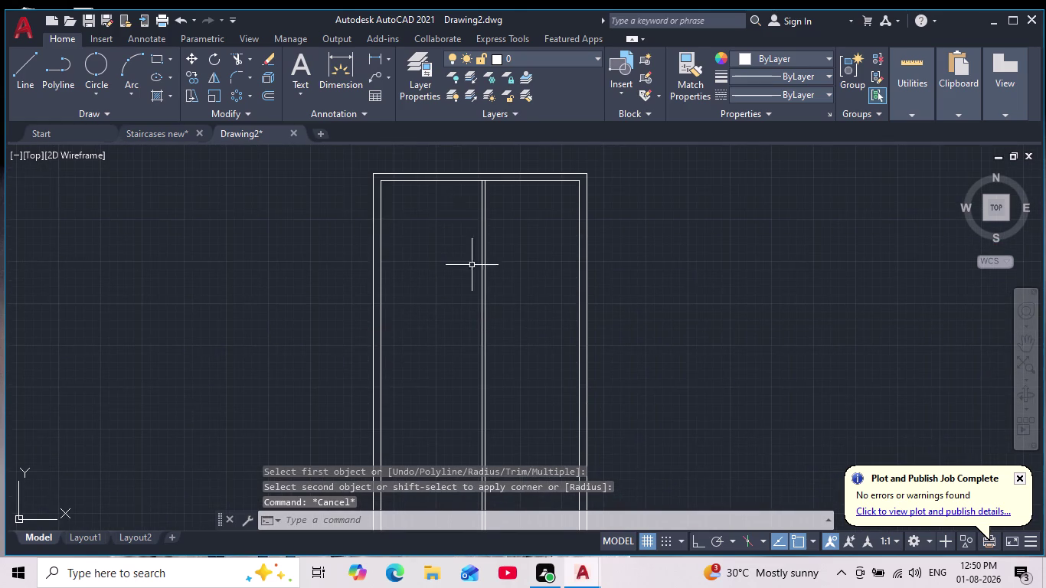
scroll(up, 3)
middle_drag(494, 251, 495, 395)
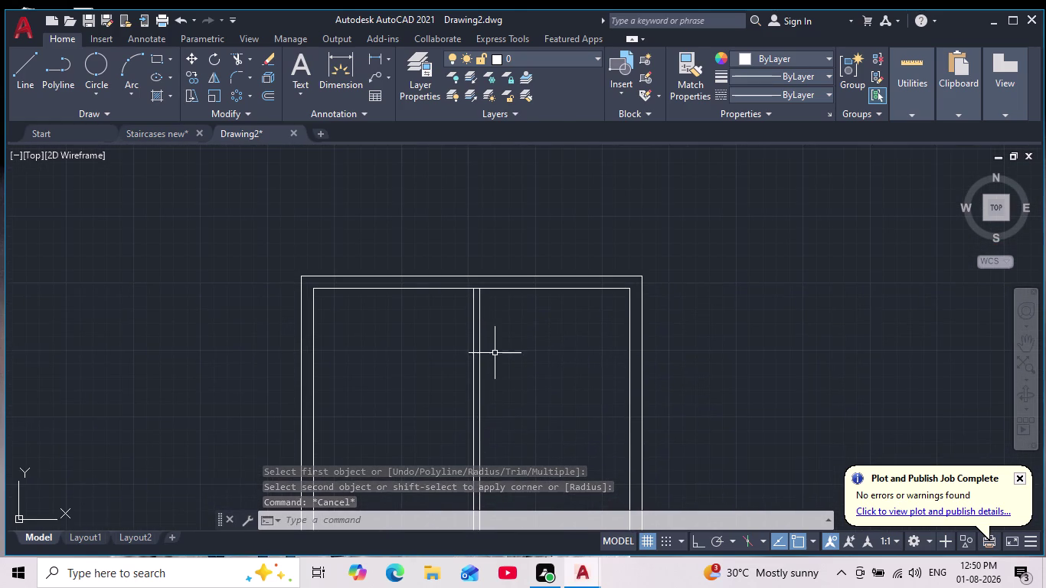
scroll(up, 3)
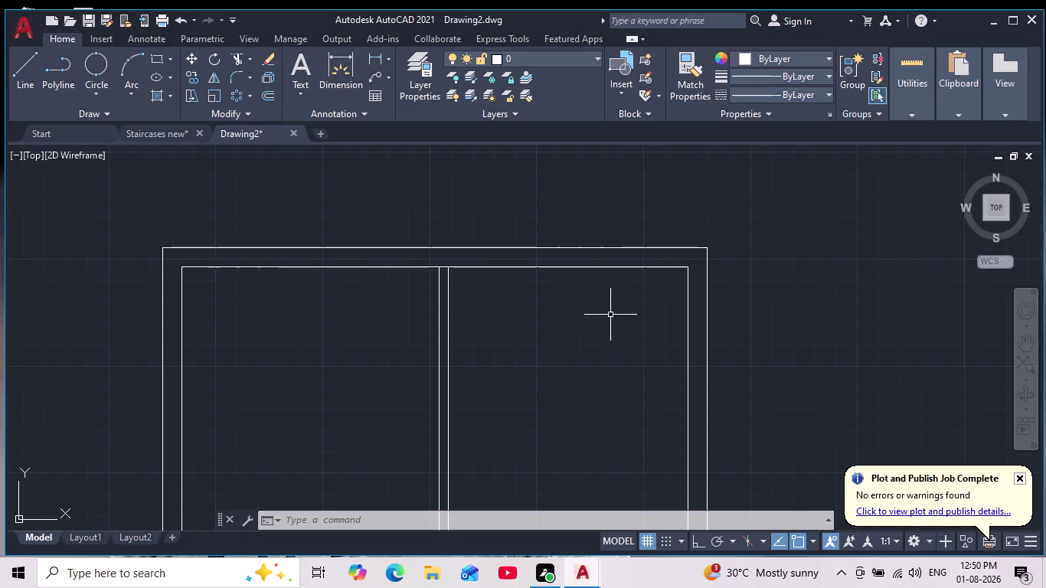
With Ortho on, draw a 5' vertical line down from the top wall corner.
click(32, 83)
scroll(up, 3)
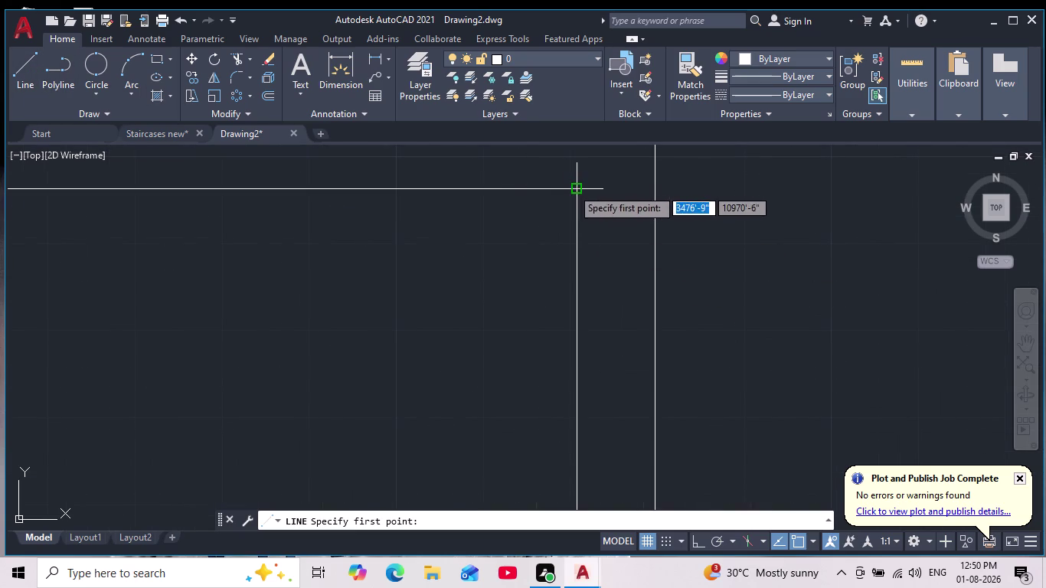
click(572, 188)
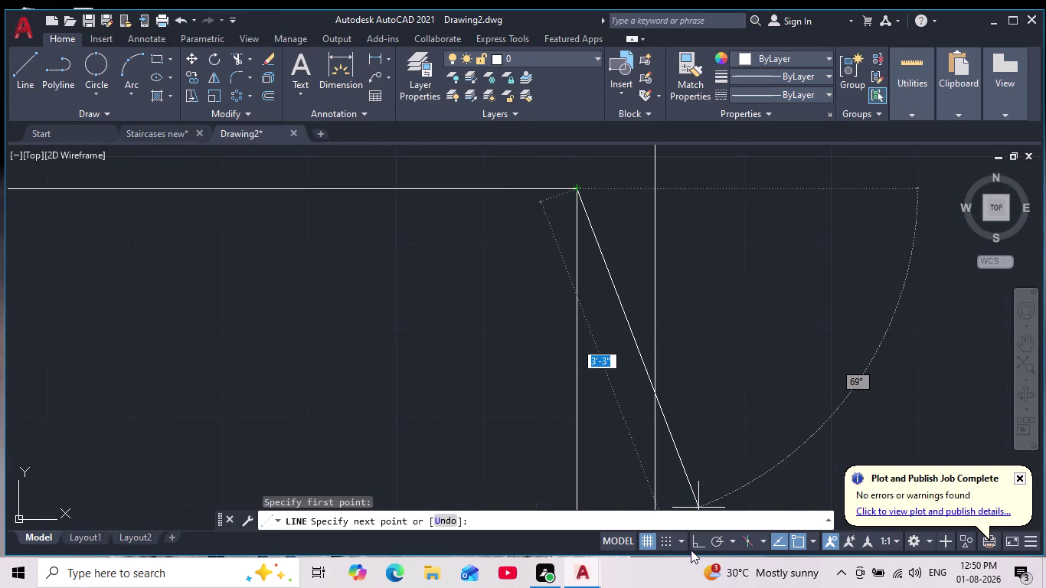
click(705, 533)
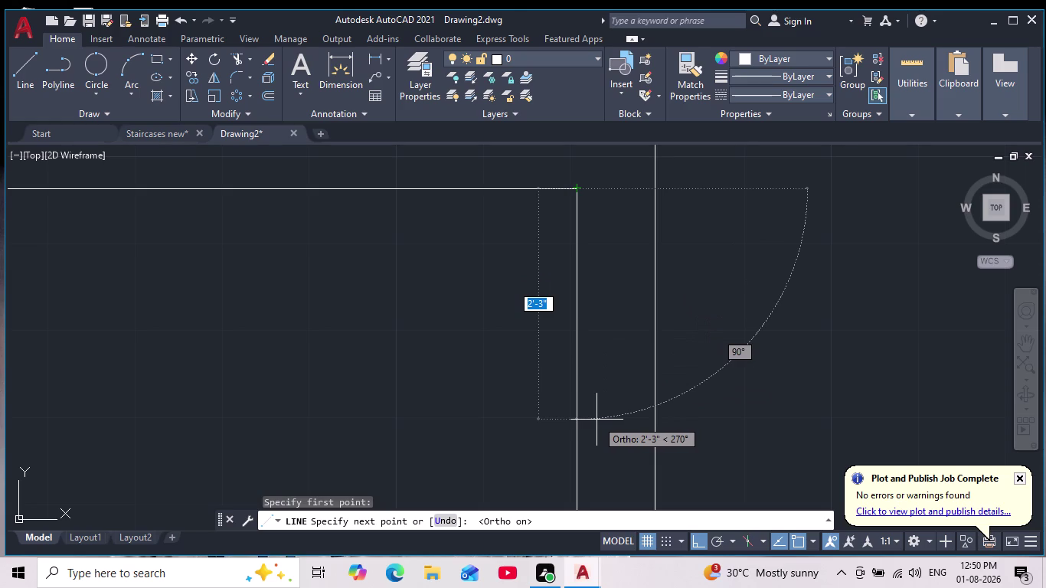
text(5')
key(Return)
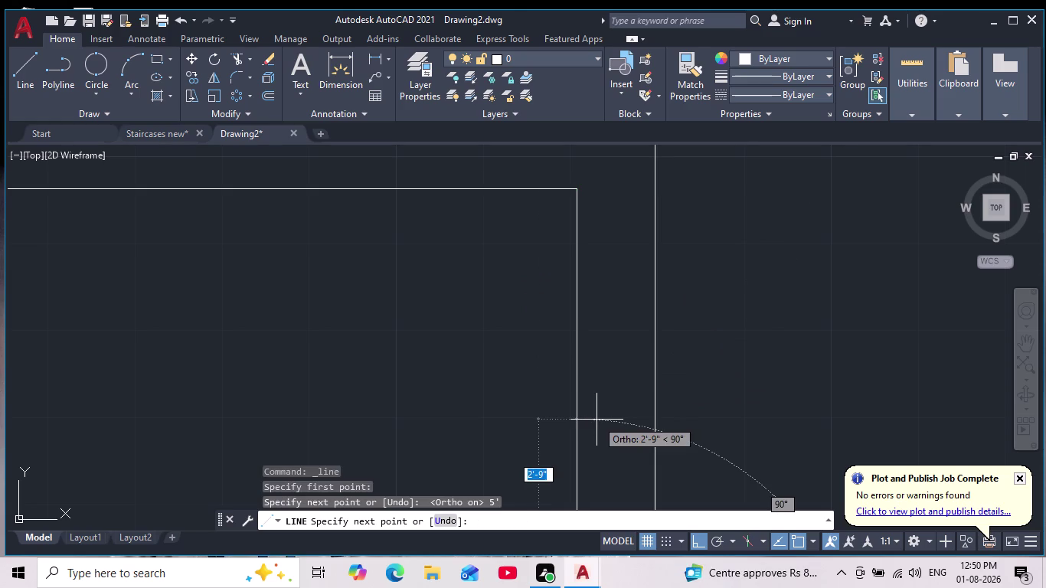
key(Escape)
key(o)
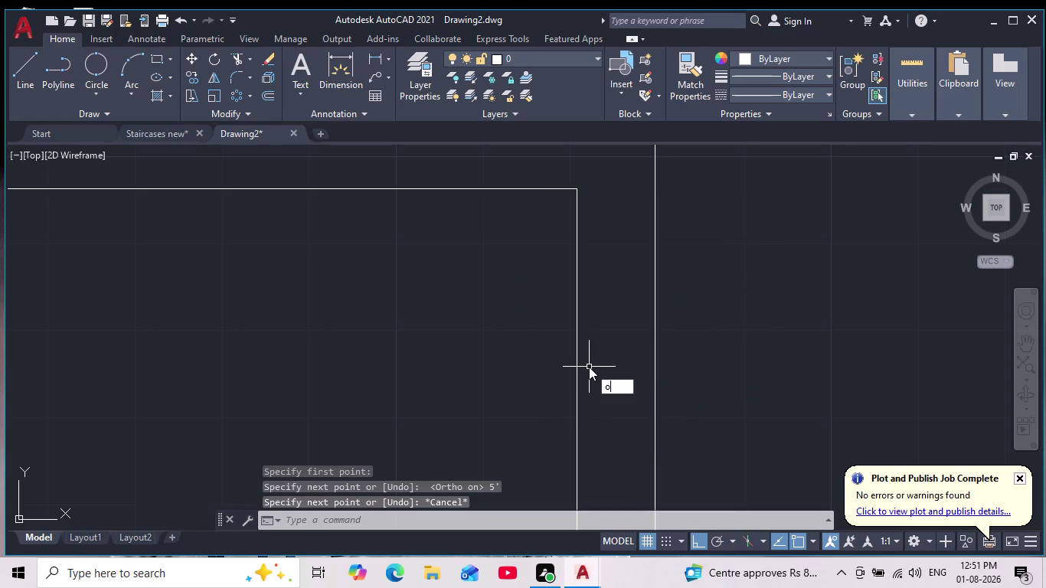
key(Return)
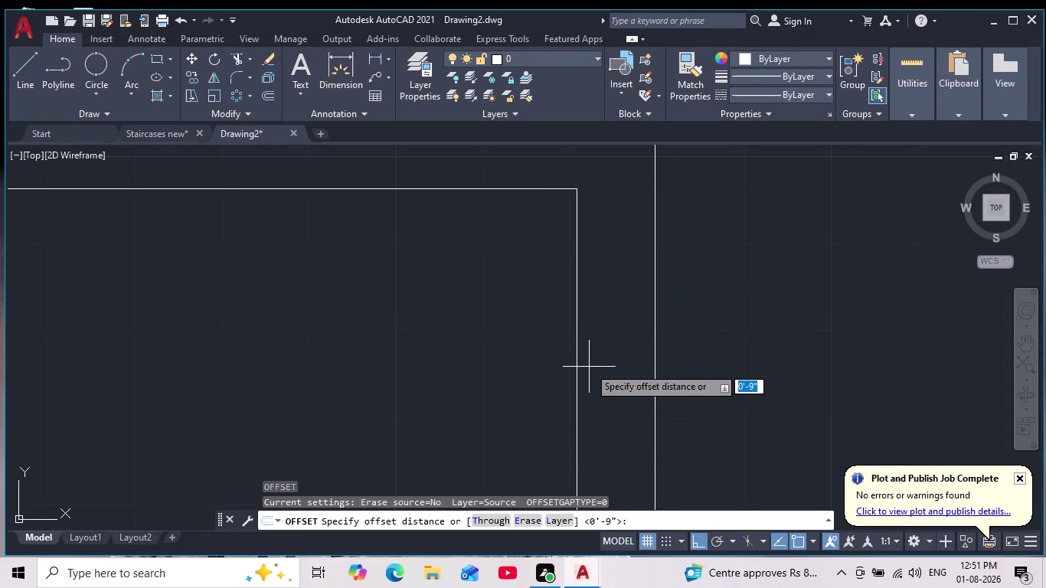
Offset the inner right wall line 4'6" to the left as a stair divider.
scroll(down, 3)
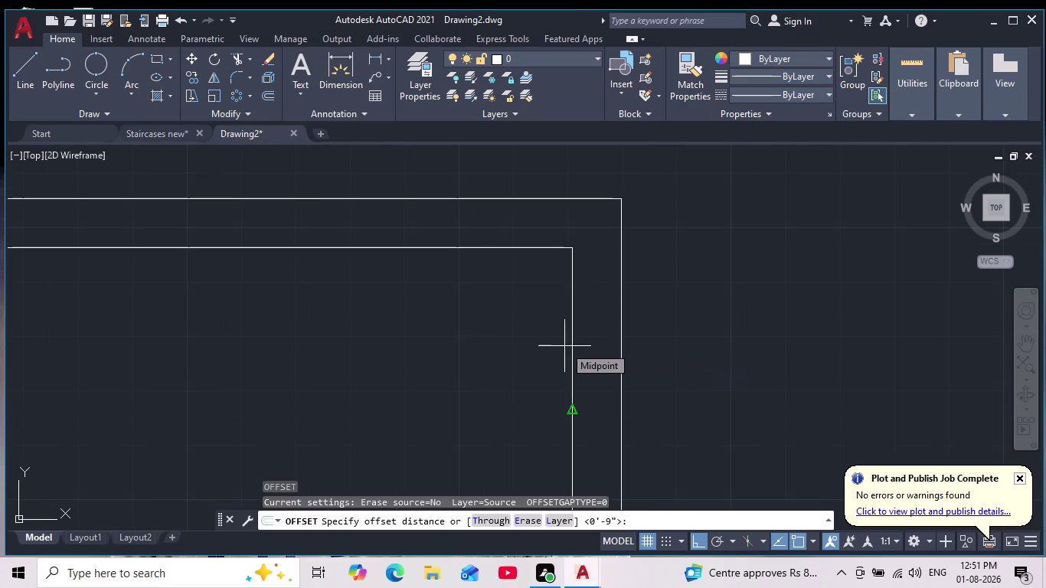
key(4)
text('6")
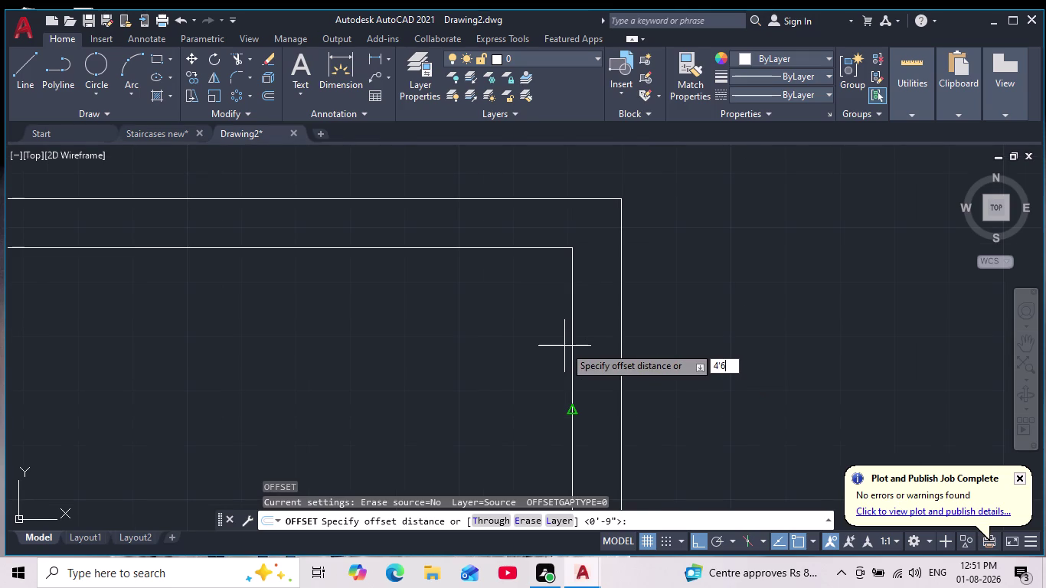
key(Return)
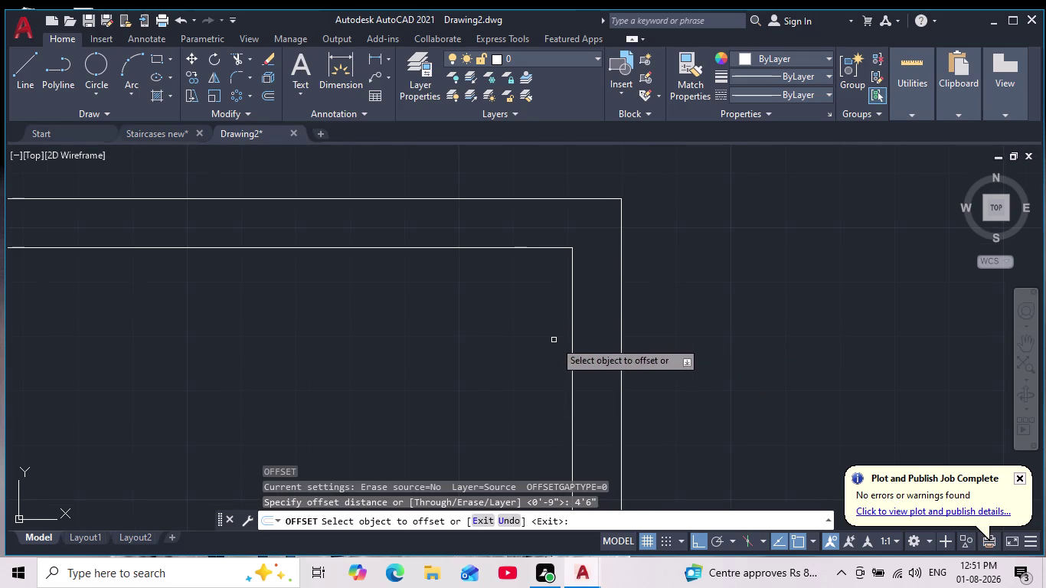
click(572, 350)
scroll(down, 3)
middle_click(508, 353)
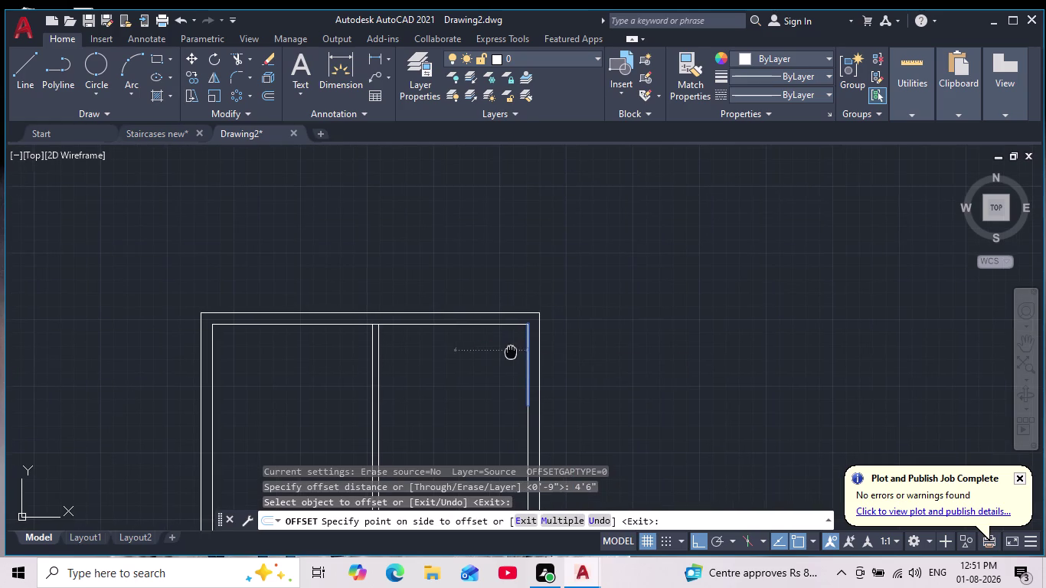
click(486, 353)
scroll(up, 3)
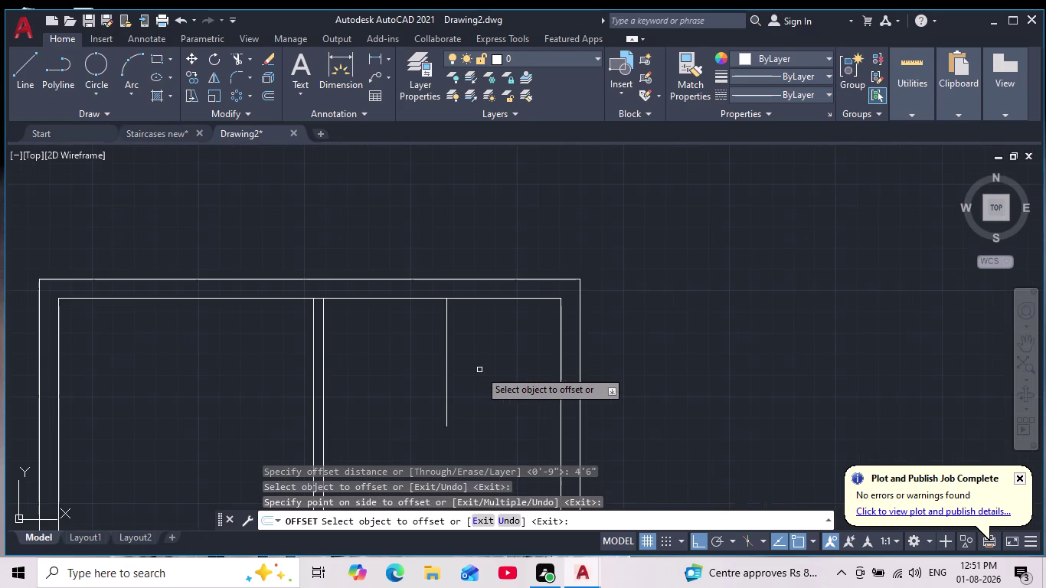
key(Return)
Offset the divider line 4.5" to its left to make it double.
key(Return)
text(4.5)
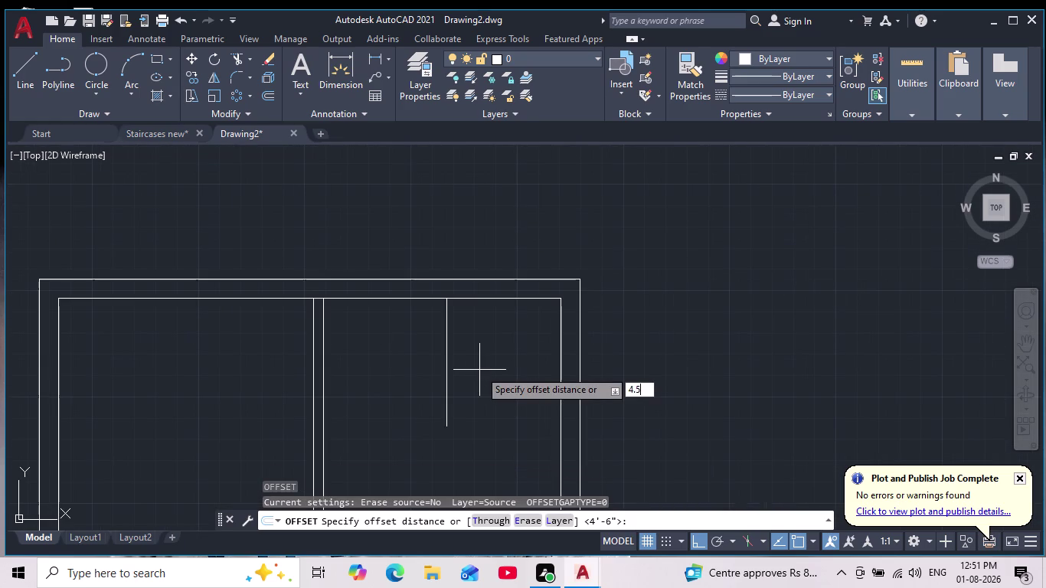
key(Return)
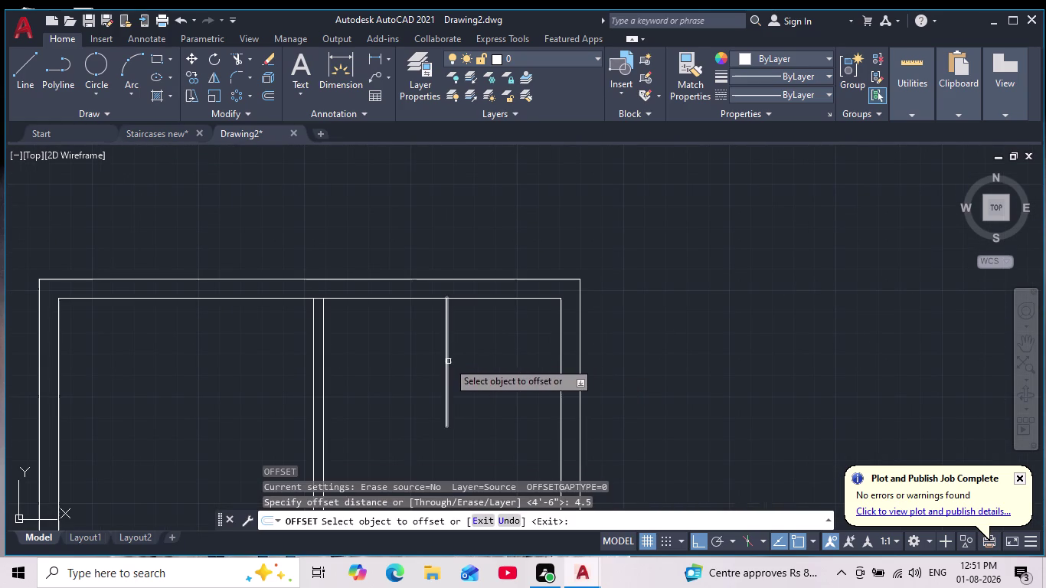
click(447, 361)
click(433, 366)
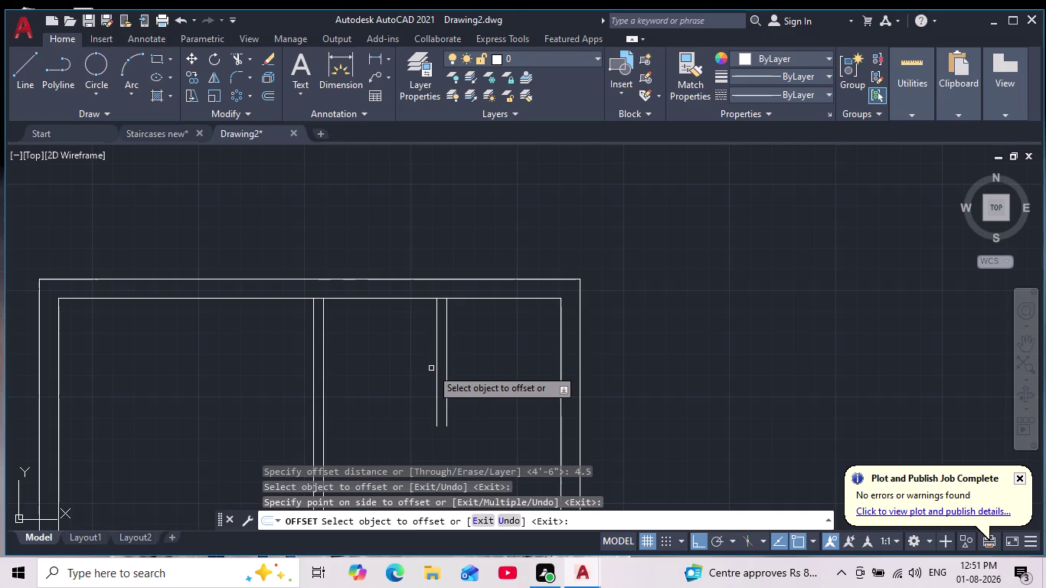
scroll(down, 3)
scroll(up, 3)
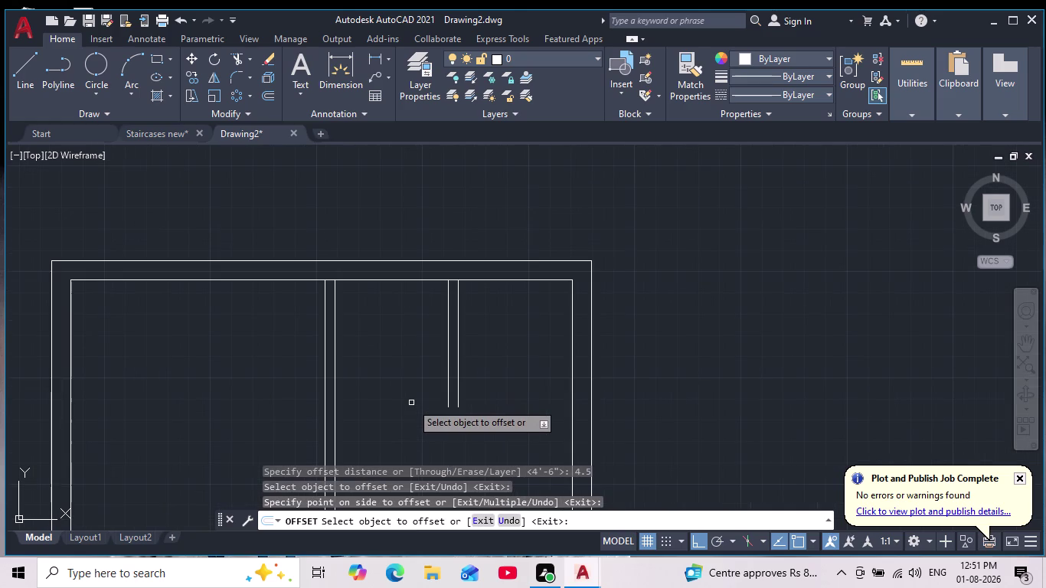
key(Escape)
scroll(down, 3)
middle_drag(412, 402, 427, 353)
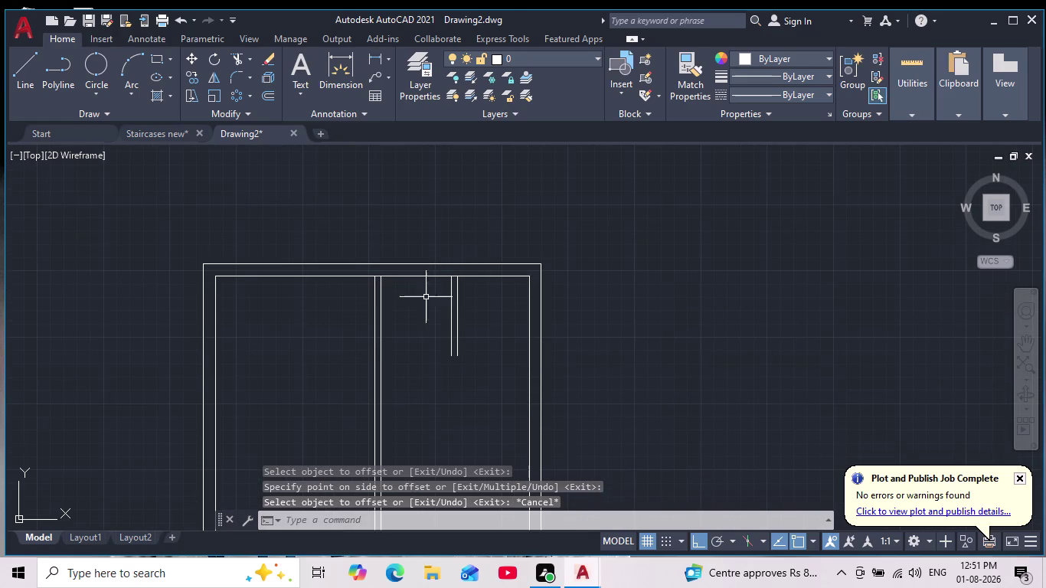
Draw a horizontal line along the top wall across the stair area.
click(27, 75)
scroll(up, 3)
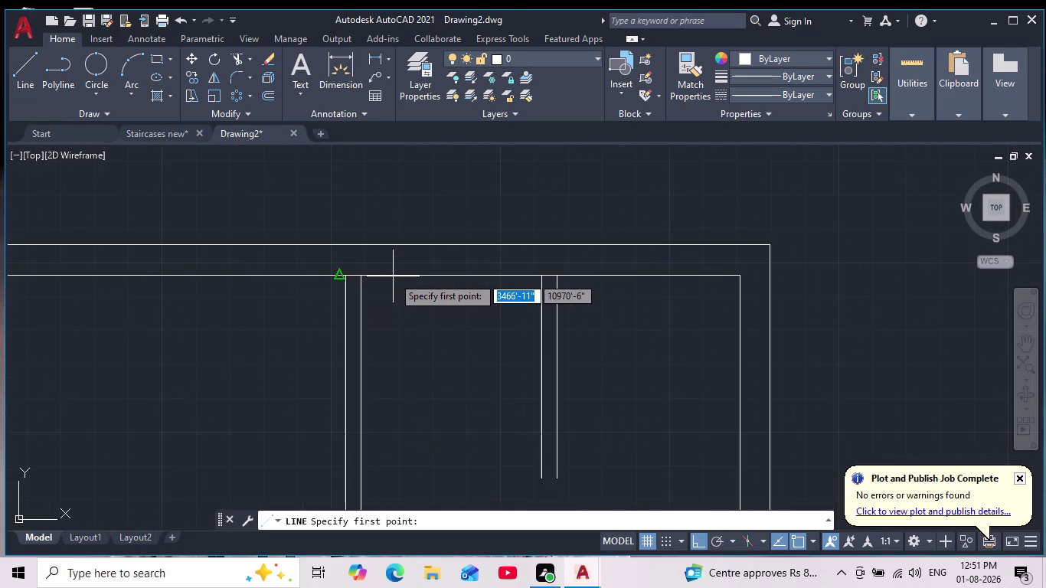
click(347, 278)
click(735, 276)
key(Escape)
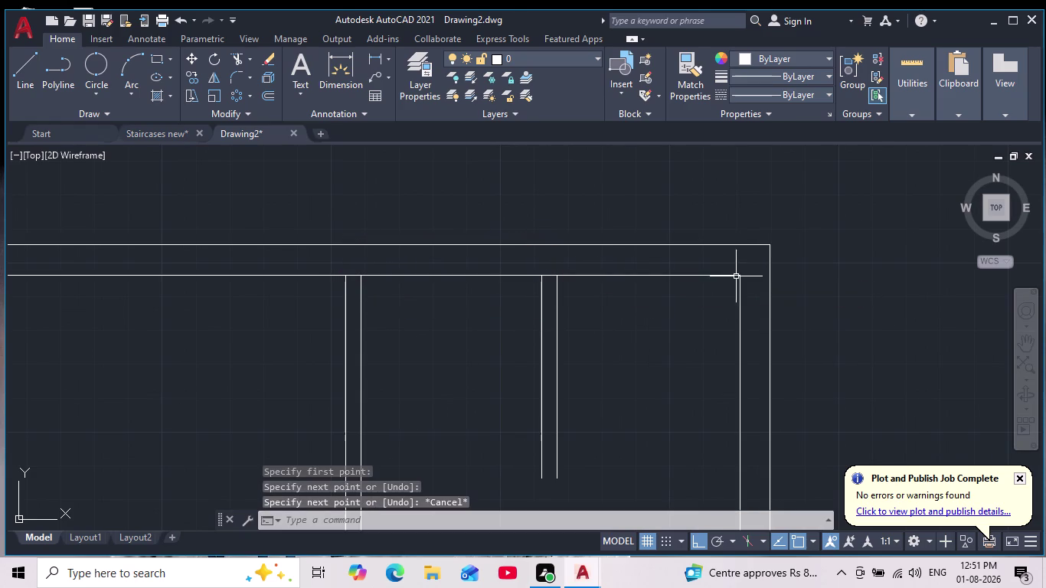
Offset the inner top wall line 5' downward to form the landing edge.
key(o)
key(Return)
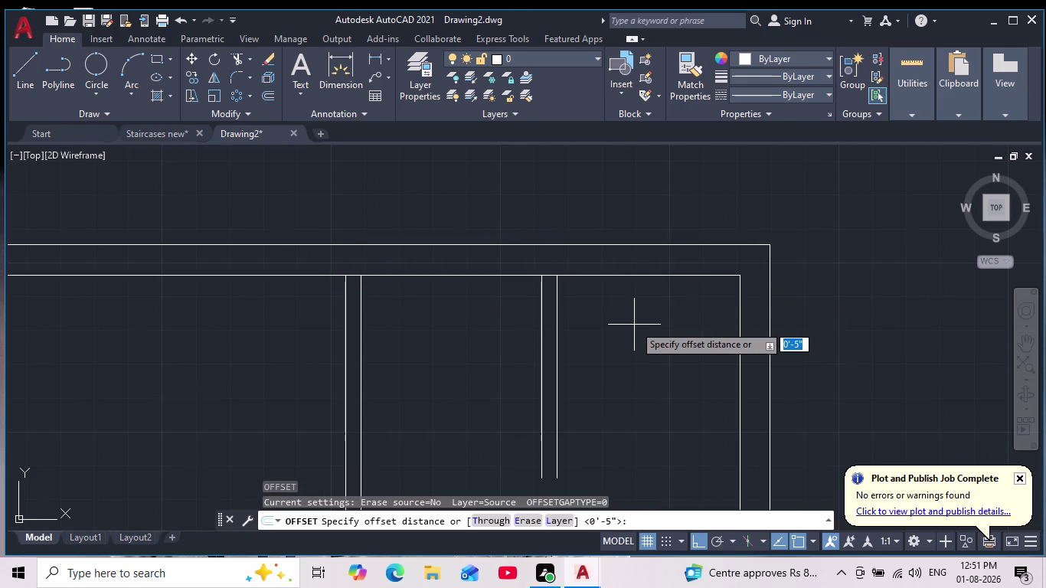
text(5)
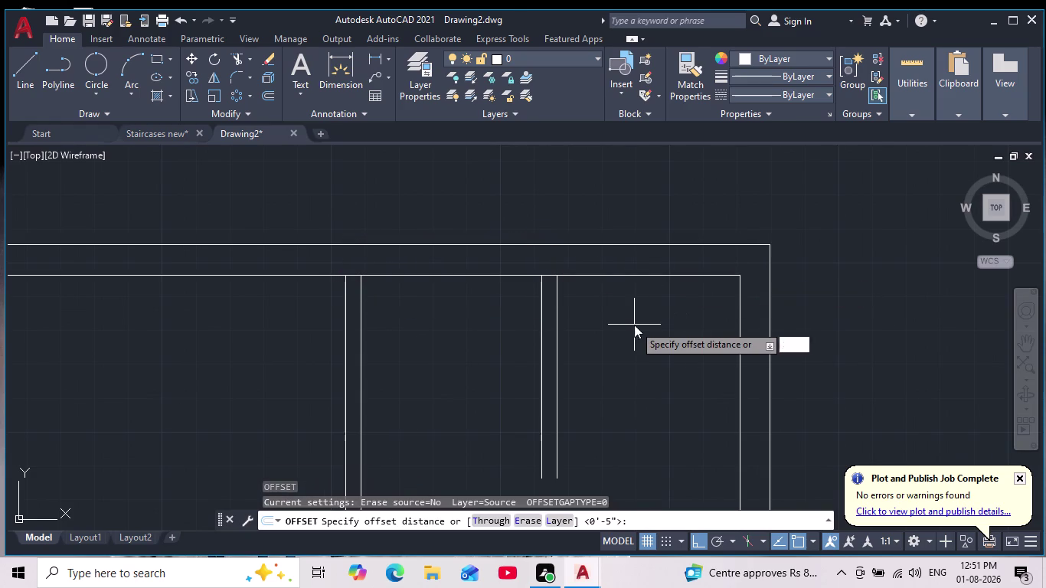
text(')
key(Return)
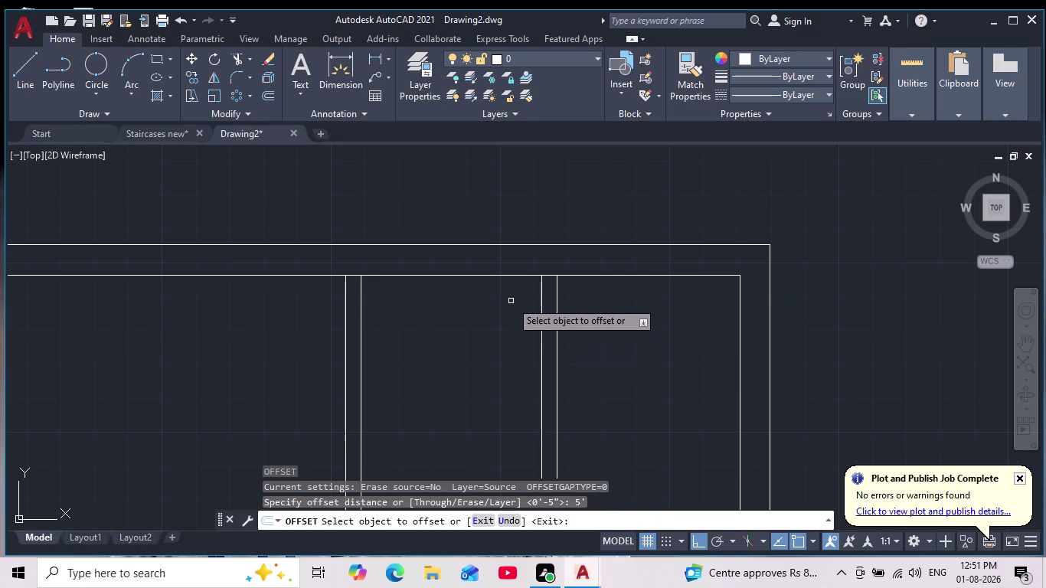
click(502, 277)
scroll(down, 3)
middle_drag(499, 347, 505, 320)
click(502, 325)
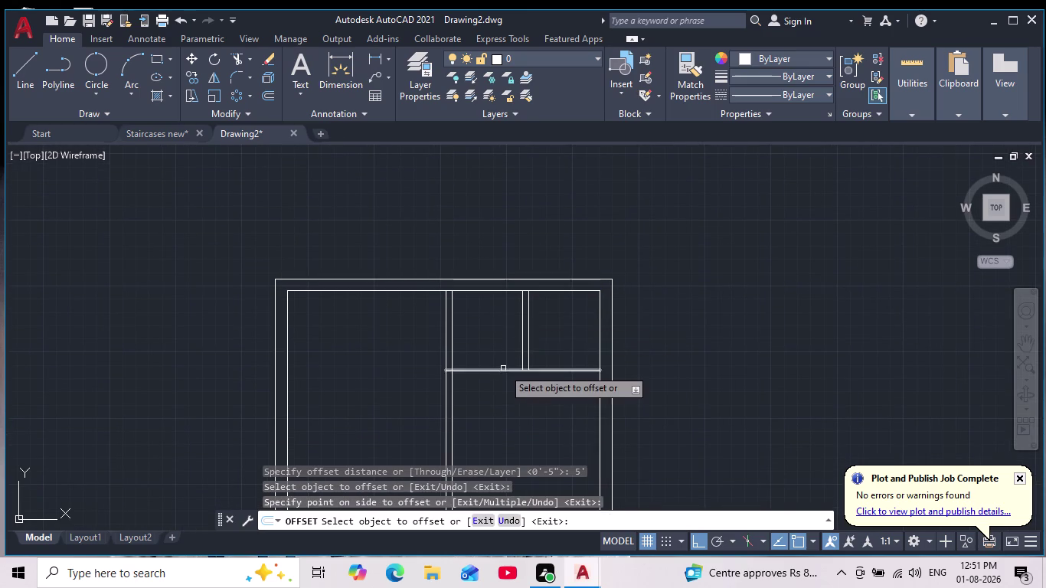
scroll(up, 3)
key(Return)
Offset the landing line 4.5" below itself to make a double landing edge.
key(Return)
text(4)
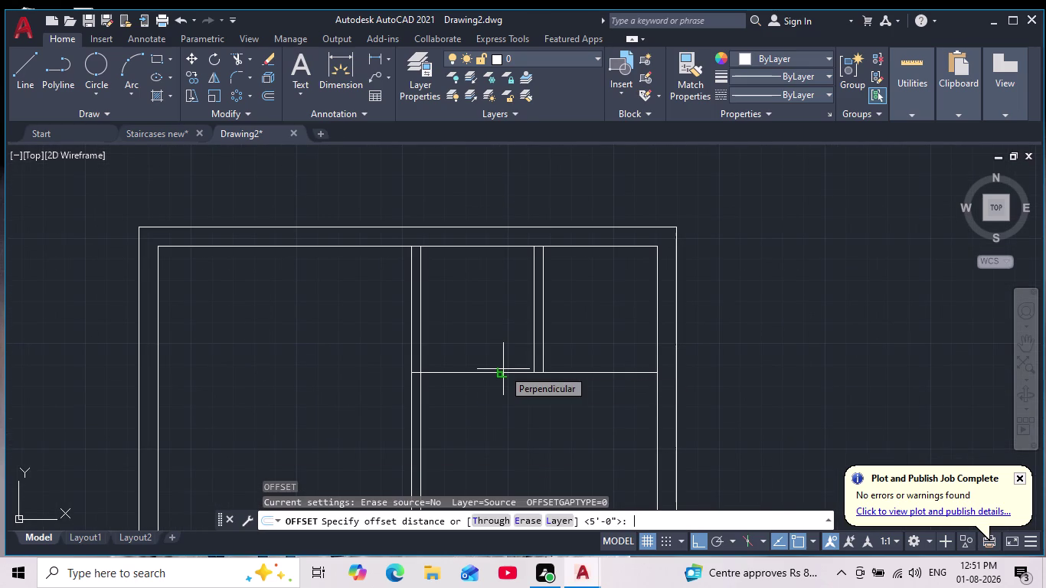
text(.5)
key(Return)
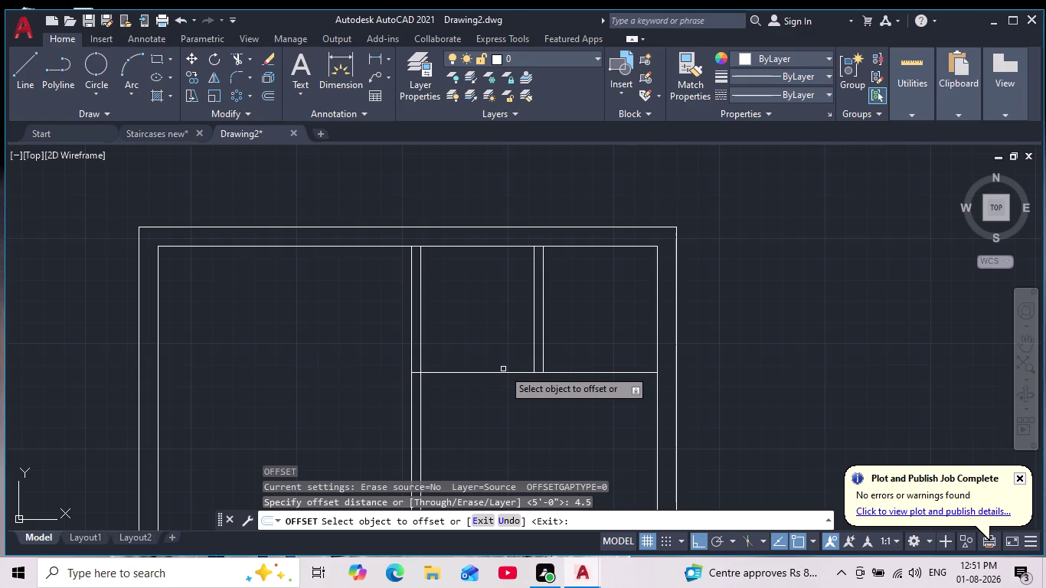
click(503, 372)
click(506, 398)
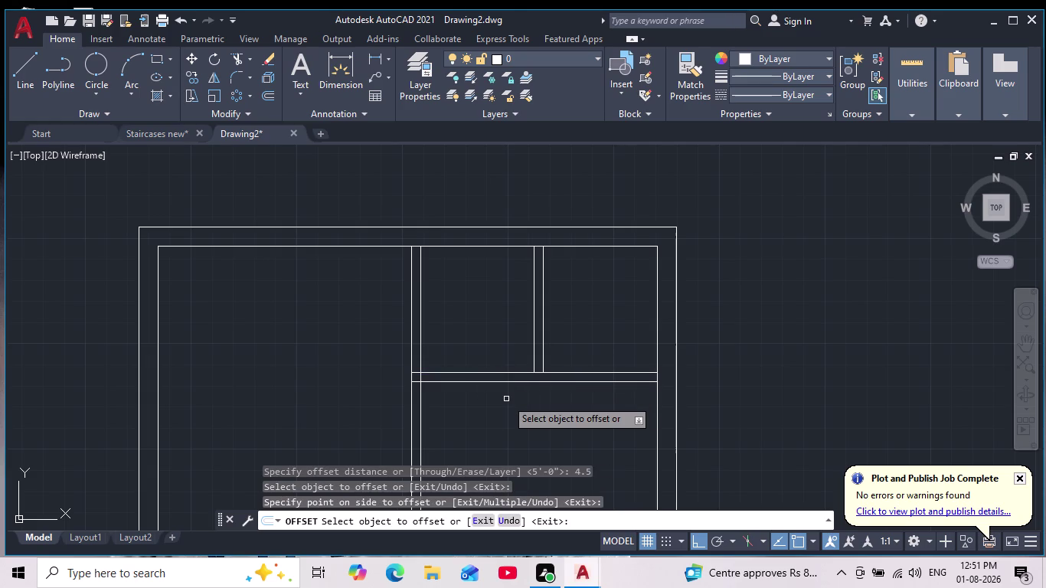
middle_drag(506, 399, 502, 365)
scroll(up, 3)
scroll(down, 3)
scroll(up, 3)
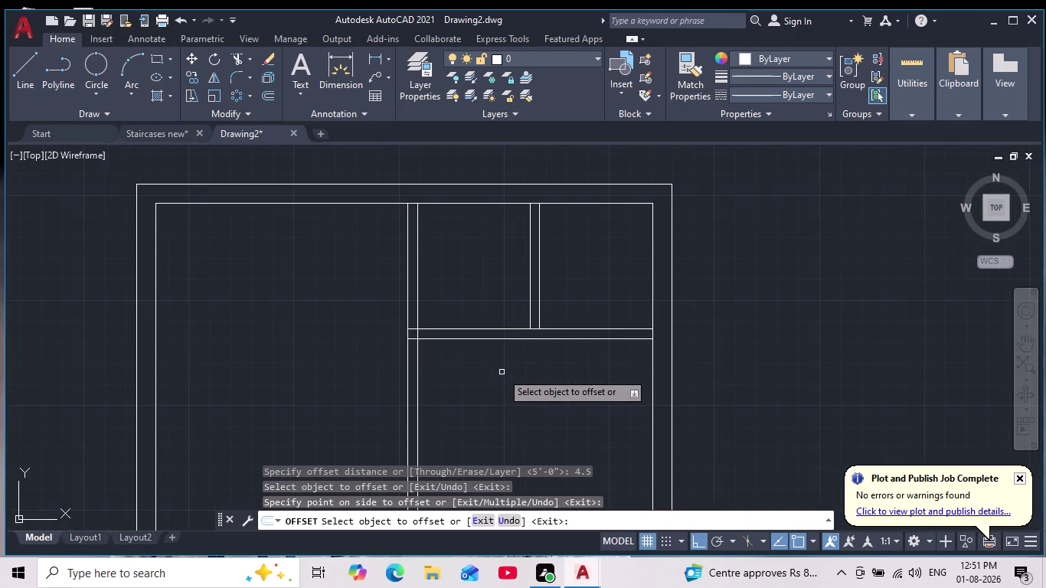
middle_drag(502, 372, 513, 407)
key(Escape)
click(237, 79)
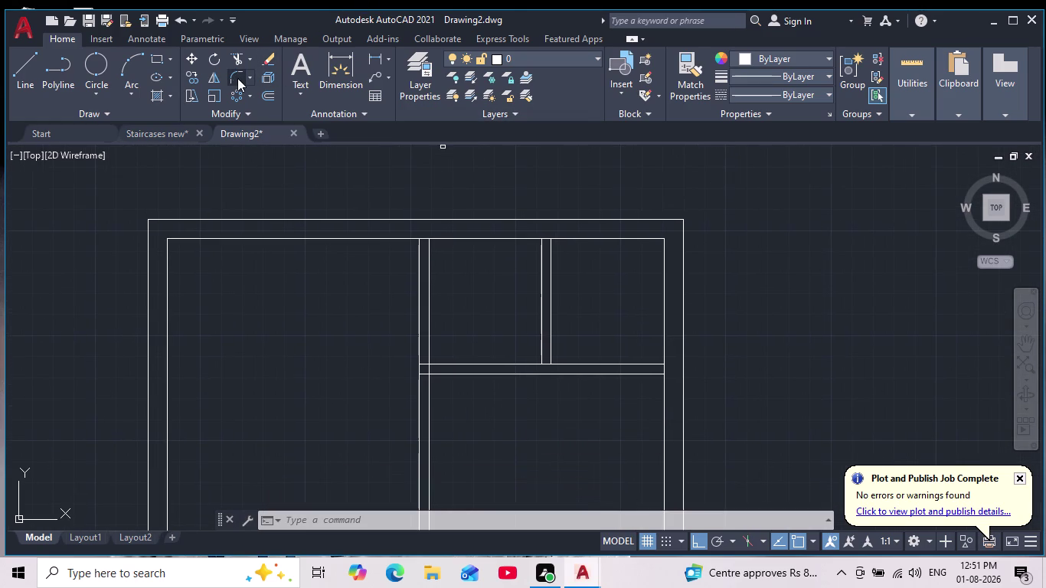
Fillet the landing and divider lines into two clean corners.
scroll(up, 3)
click(463, 379)
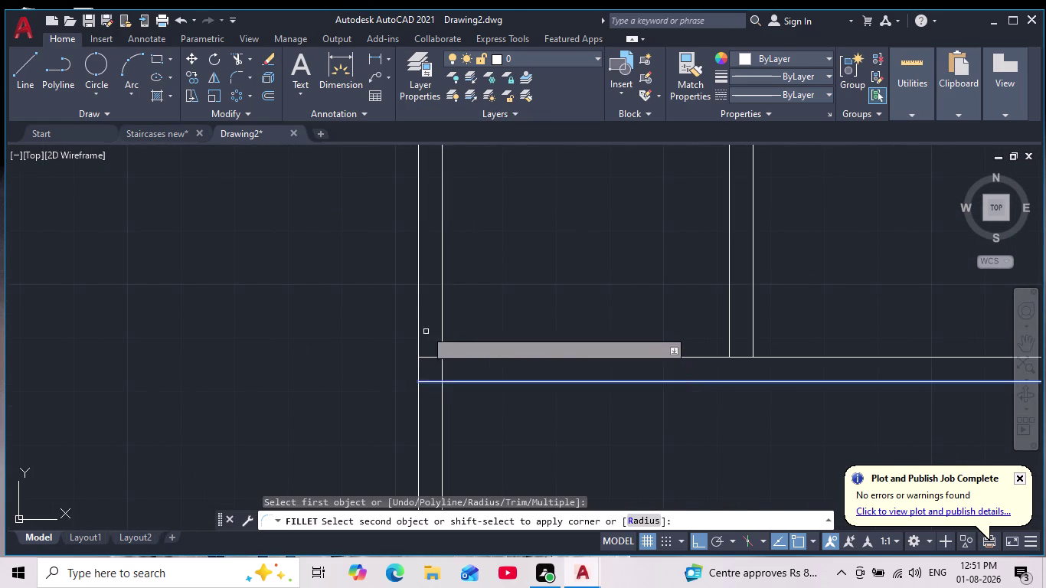
click(415, 318)
key(space)
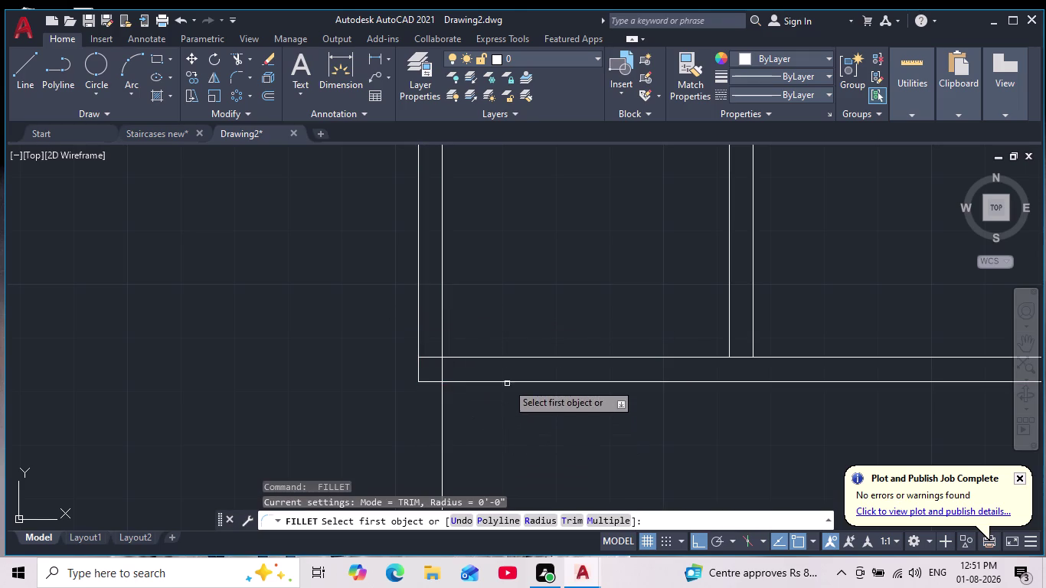
click(507, 357)
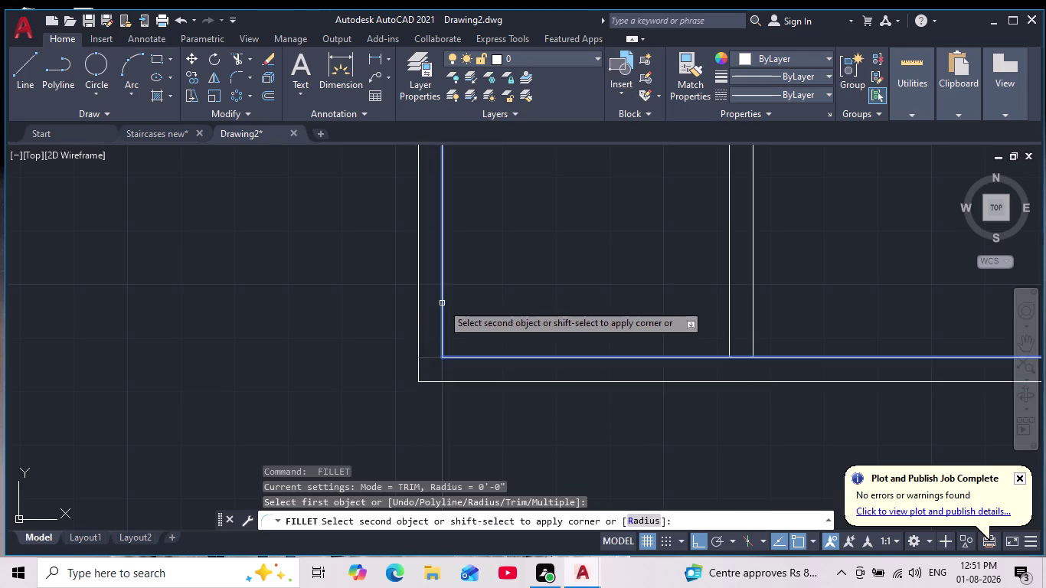
click(442, 303)
scroll(down, 3)
key(Escape)
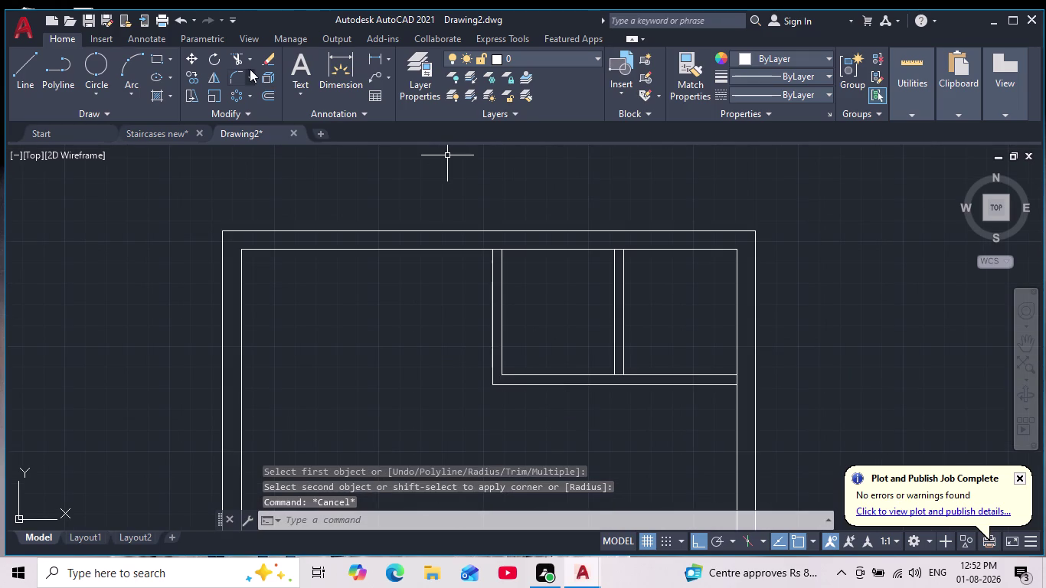
Trim the divider lines back where they overrun the landing.
click(234, 57)
scroll(up, 3)
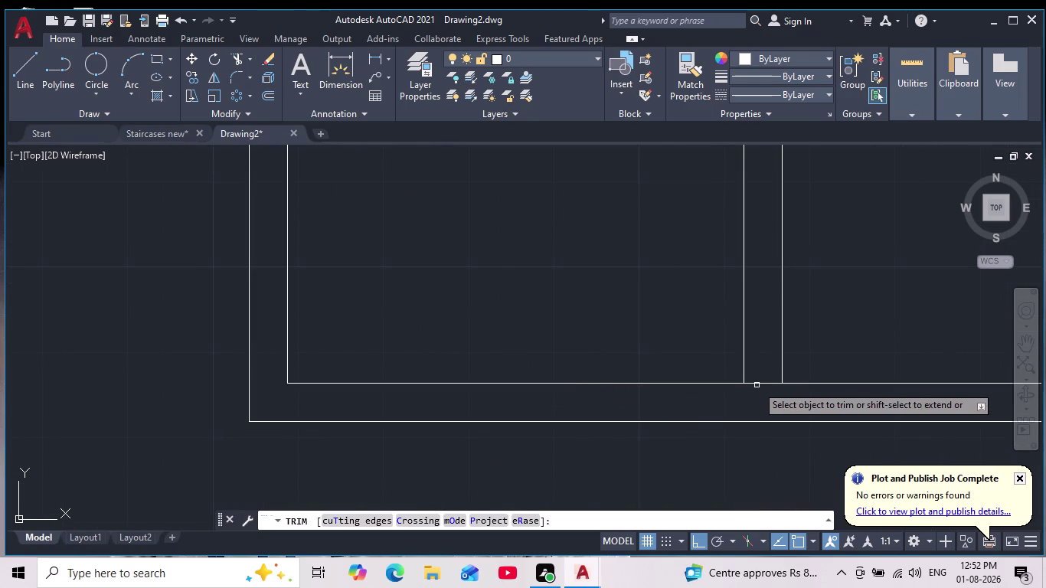
drag(761, 379, 758, 390)
click(758, 390)
key(Escape)
key(Escape)
scroll(down, 3)
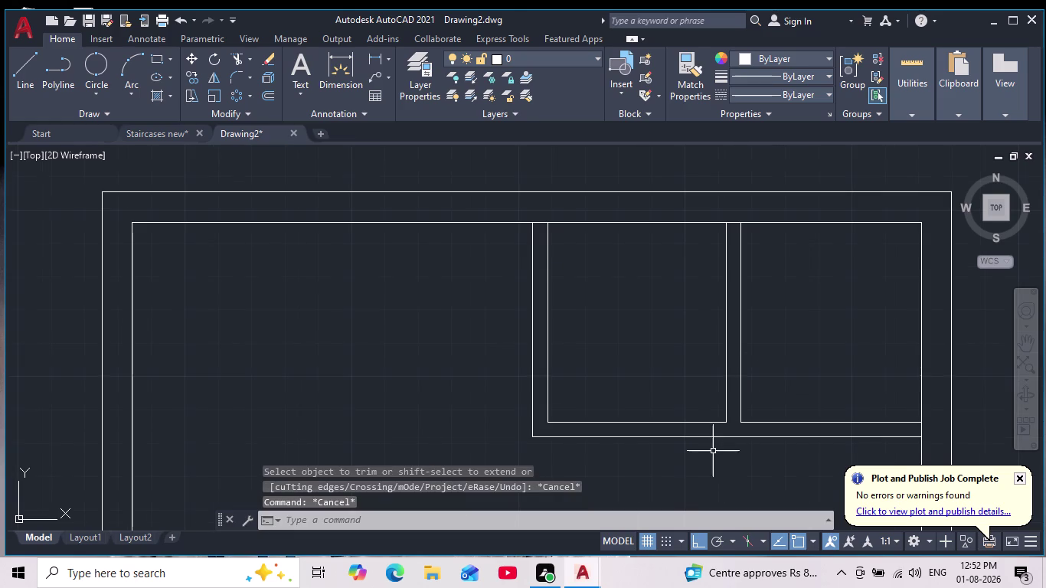
middle_drag(720, 455, 653, 424)
scroll(down, 3)
middle_drag(660, 439, 615, 258)
scroll(down, 3)
middle_drag(630, 275, 630, 284)
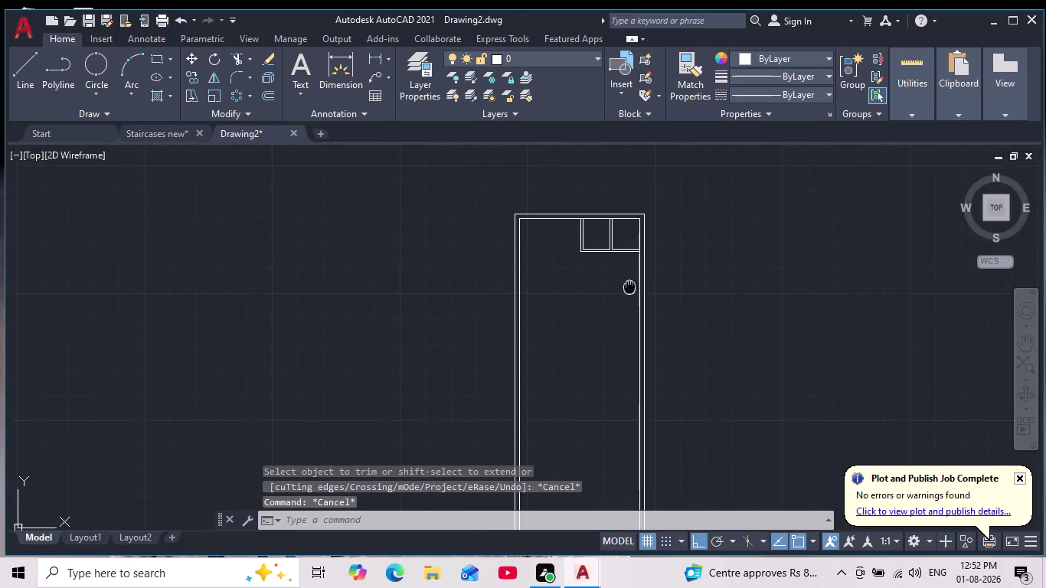
middle_drag(630, 284, 622, 380)
scroll(up, 3)
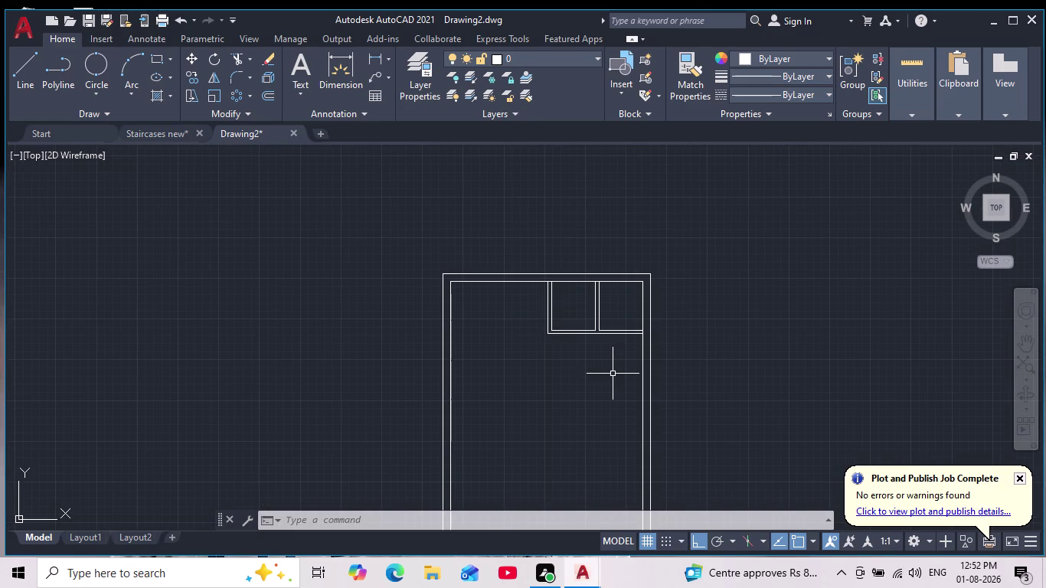
scroll(down, 3)
middle_drag(608, 375, 576, 309)
scroll(up, 3)
middle_drag(576, 310, 561, 348)
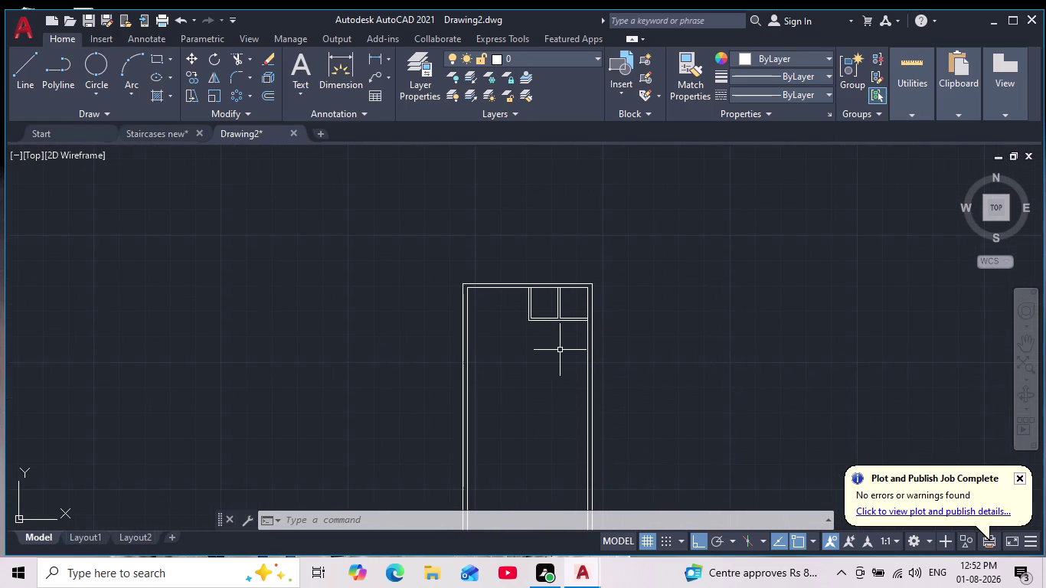
Trim the crossed wall segments between the stair box edges with fence drags.
scroll(up, 3)
middle_drag(555, 339, 535, 414)
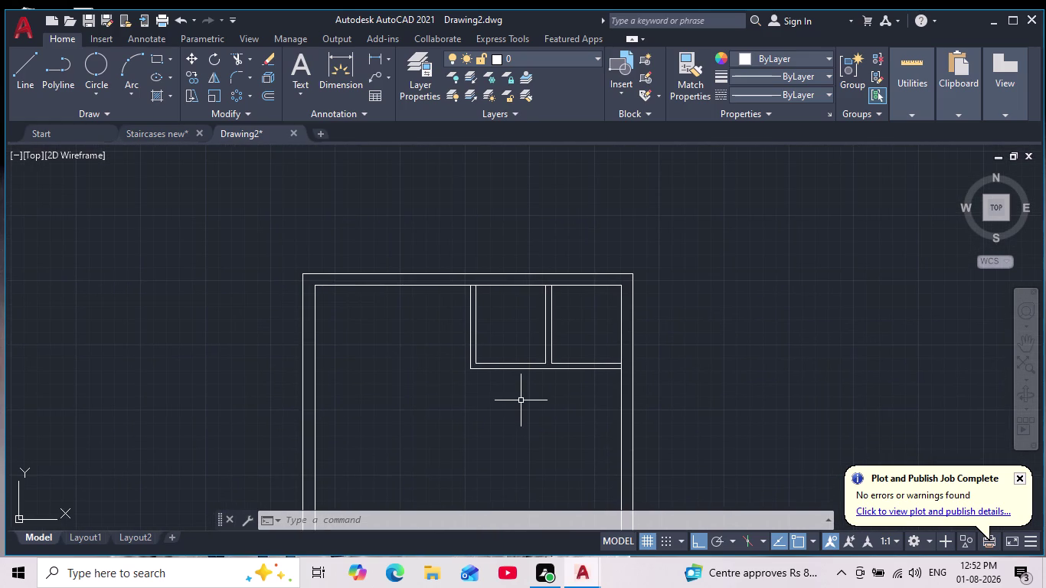
scroll(down, 3)
scroll(up, 3)
scroll(up, 3)
middle_drag(521, 398, 511, 397)
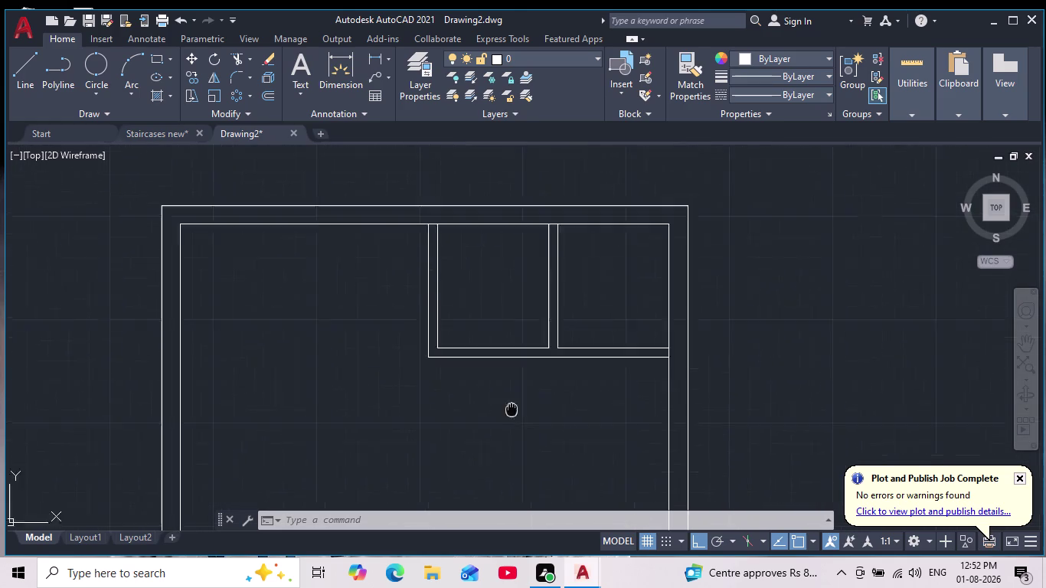
middle_drag(511, 397, 504, 448)
scroll(down, 3)
scroll(up, 3)
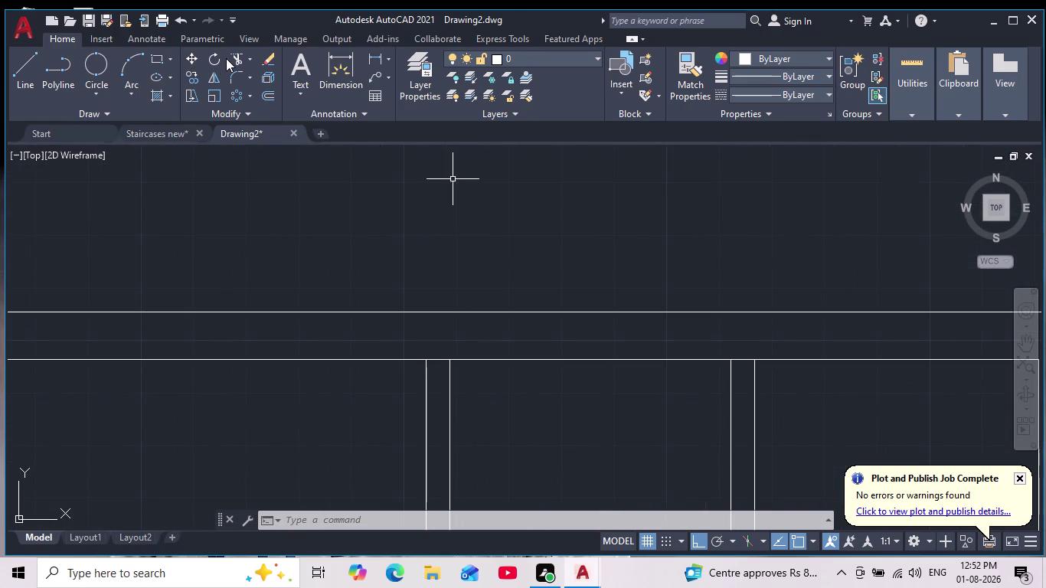
click(238, 60)
scroll(up, 3)
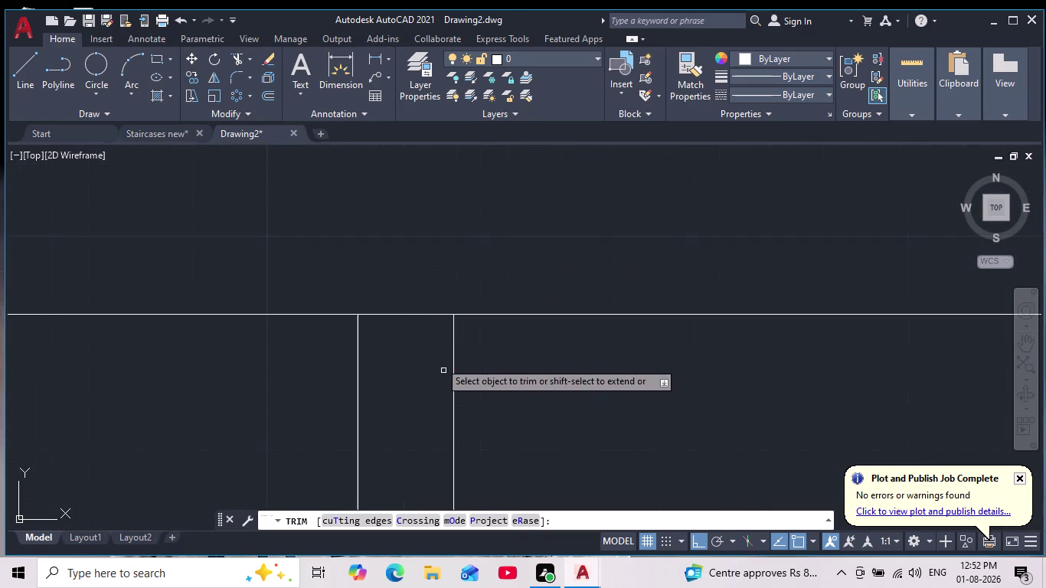
drag(430, 331, 413, 279)
scroll(down, 3)
scroll(up, 3)
drag(720, 277, 705, 196)
key(Escape)
Pan and zoom to recentre the view on the whole staircase plan.
scroll(down, 3)
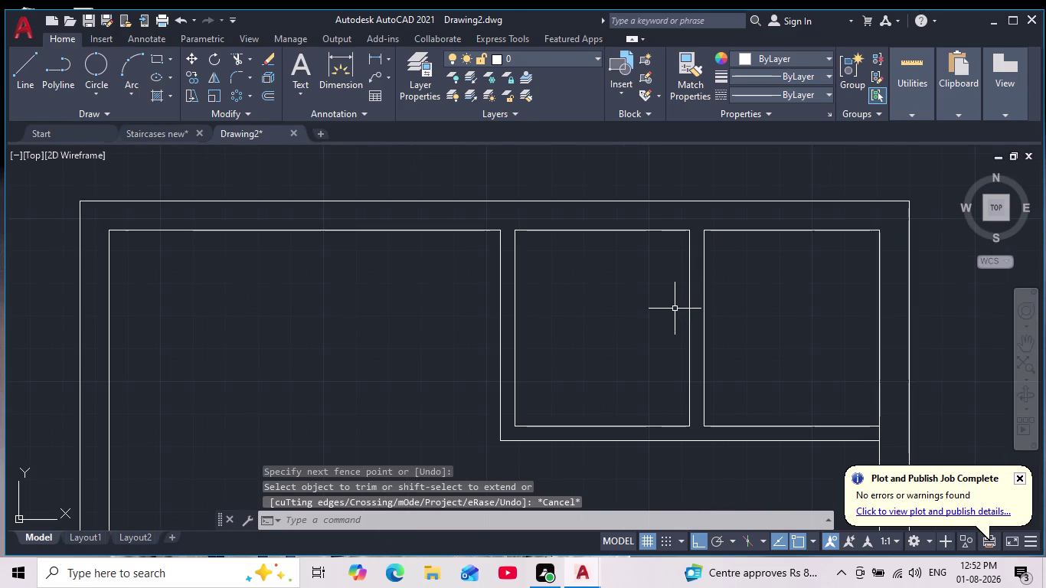
scroll(down, 3)
middle_drag(637, 338, 533, 256)
scroll(down, 3)
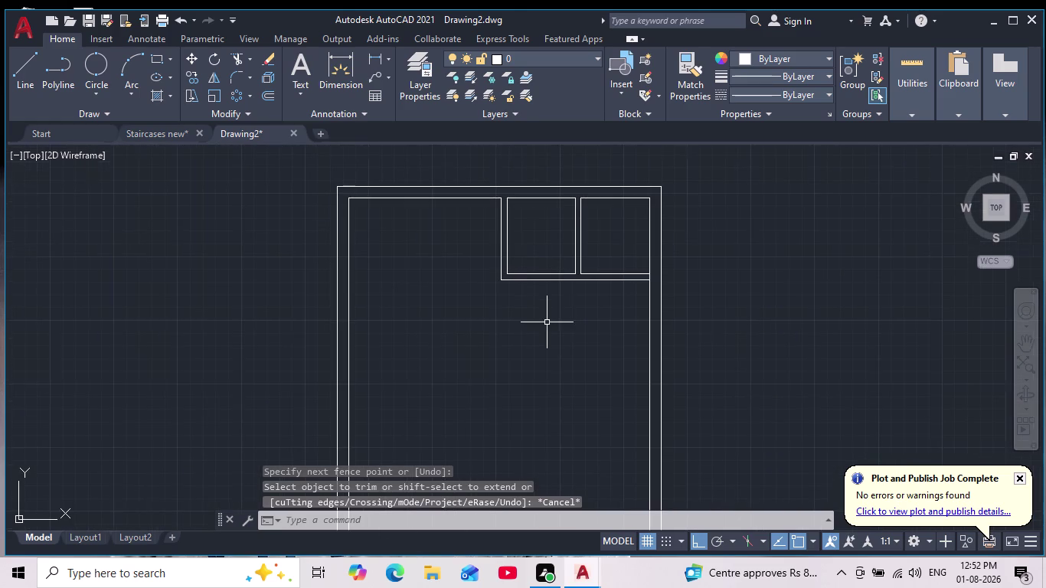
scroll(down, 3)
scroll(up, 3)
middle_drag(543, 324, 552, 299)
scroll(down, 3)
scroll(down, 3)
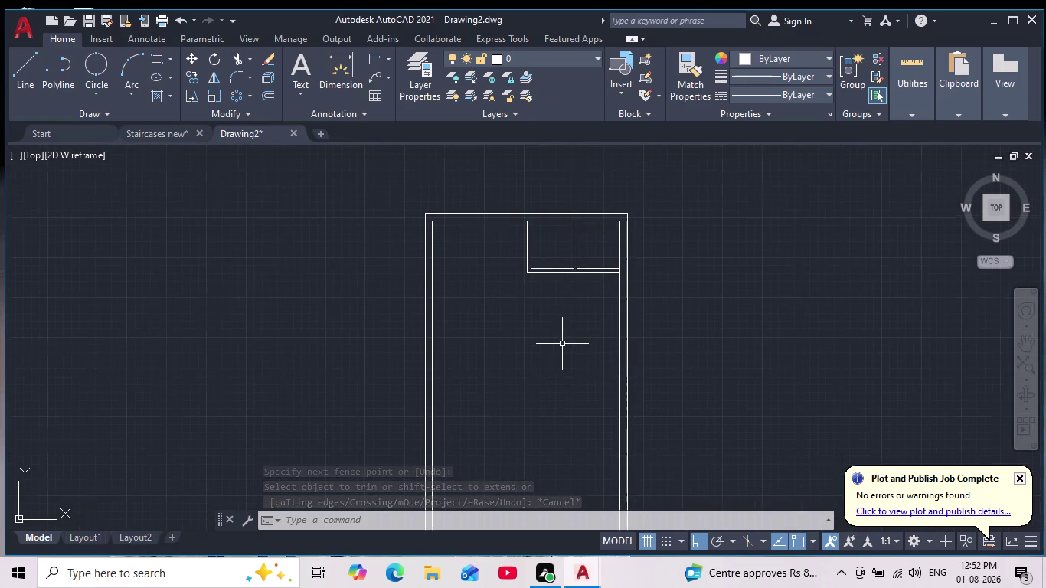
scroll(down, 3)
scroll(up, 3)
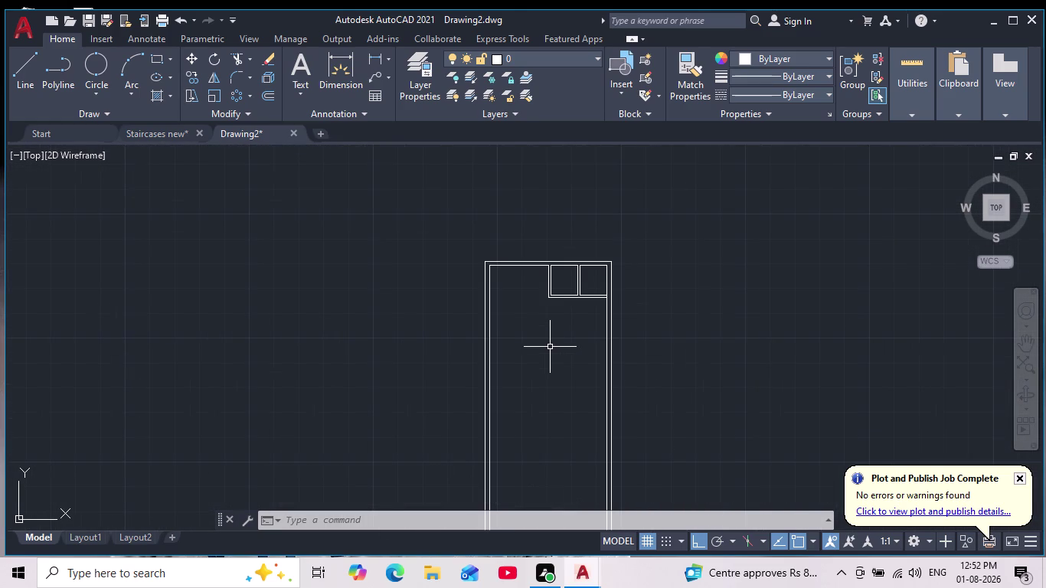
click(23, 62)
scroll(up, 3)
Draw a line along the top inner wall from the wall corner to the box corner.
middle_drag(530, 286, 510, 315)
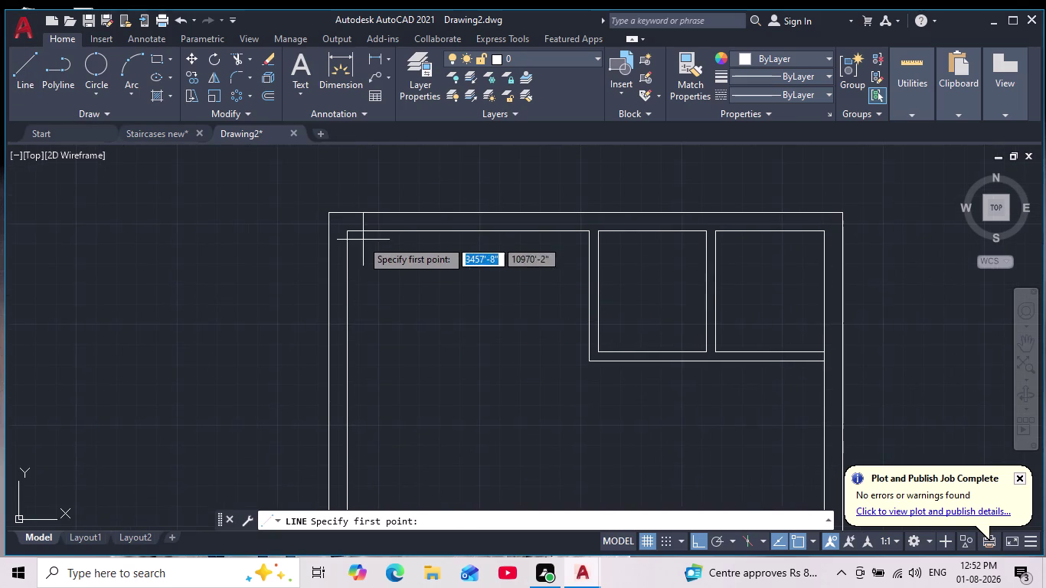
click(346, 236)
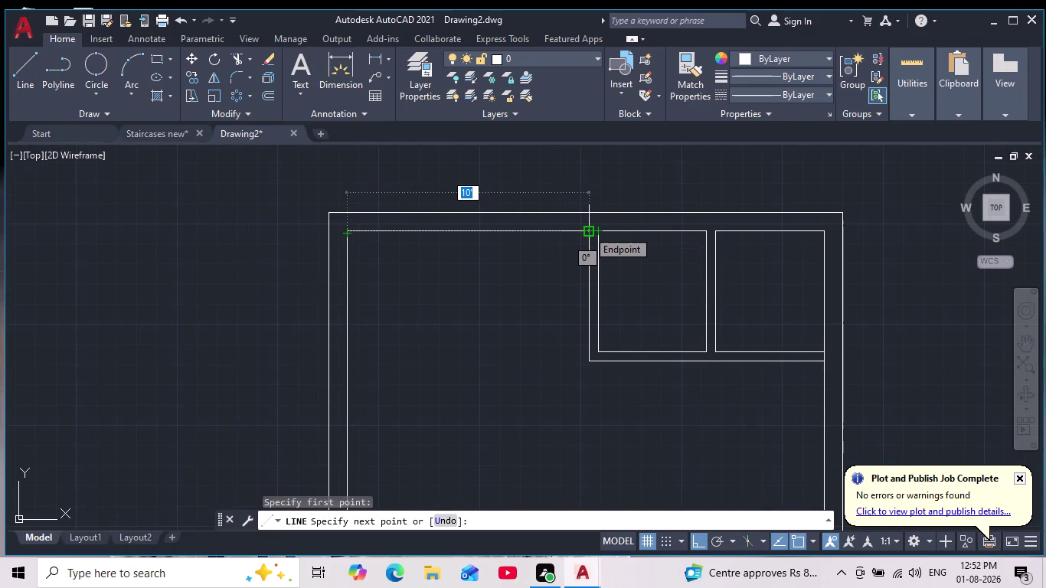
scroll(up, 3)
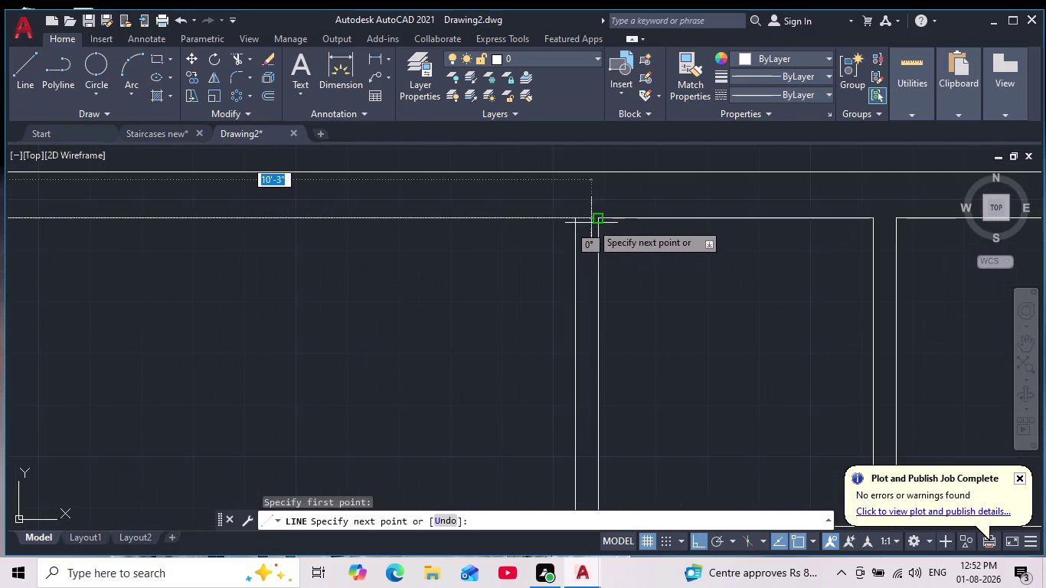
click(601, 219)
key(Escape)
Offset that line 15'4" downward into the left flight.
key(o)
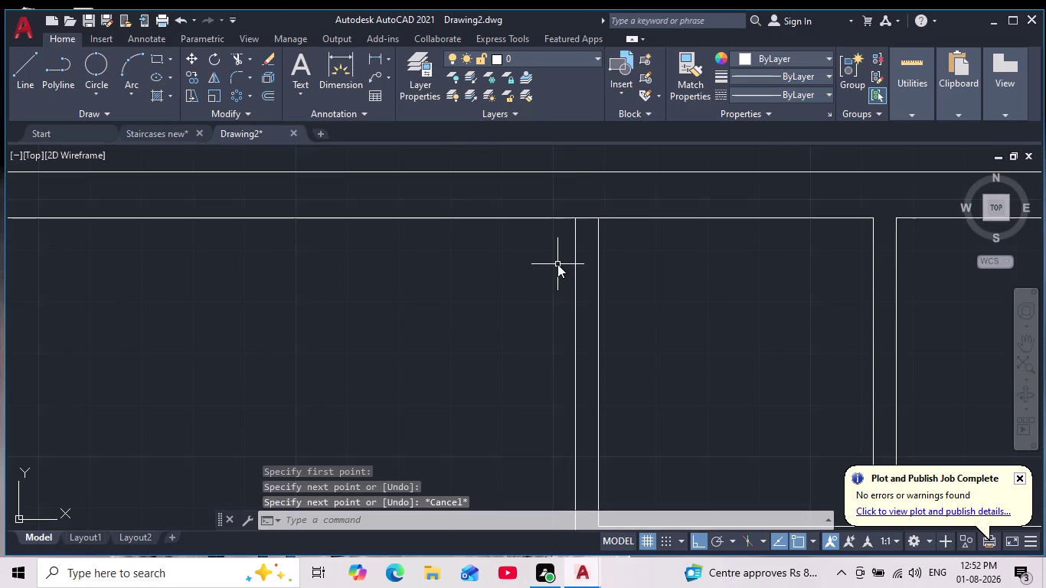
key(Return)
text(15)
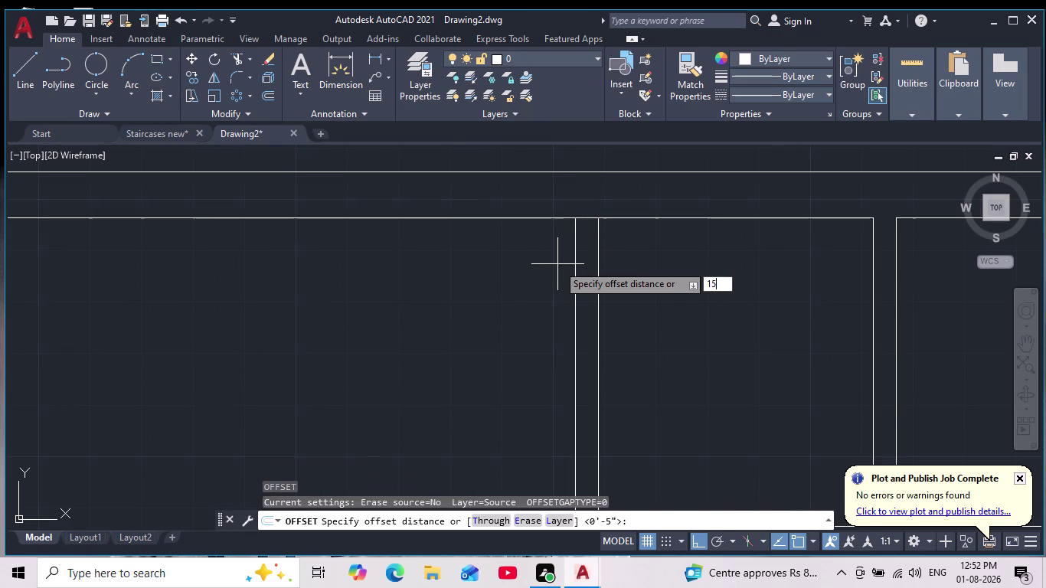
text('6)
key(BackSpace)
text(4")
key(Return)
scroll(down, 3)
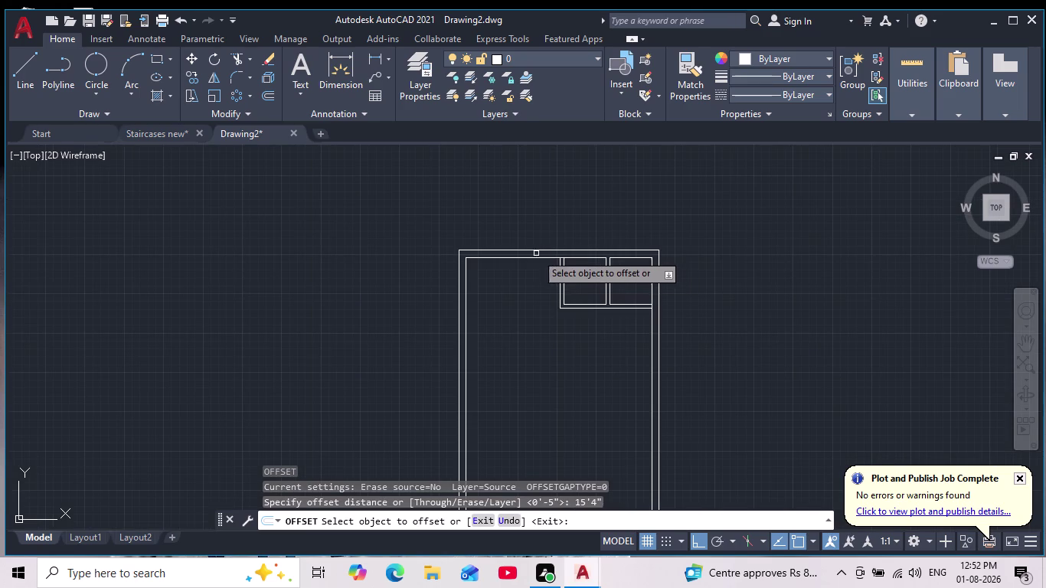
click(520, 257)
click(525, 346)
scroll(down, 3)
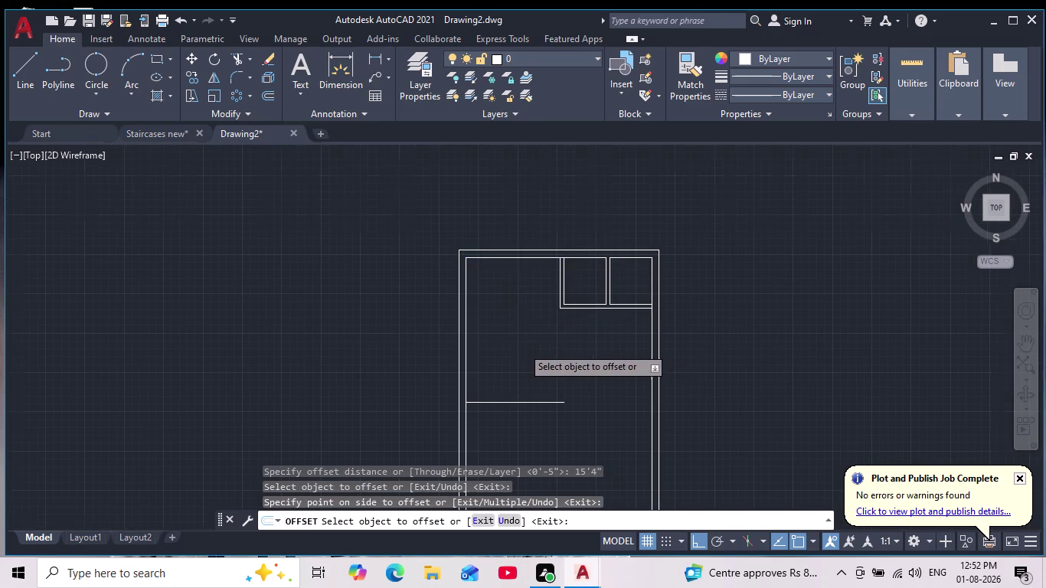
scroll(down, 3)
middle_drag(518, 371, 504, 344)
scroll(up, 3)
middle_drag(504, 364, 494, 410)
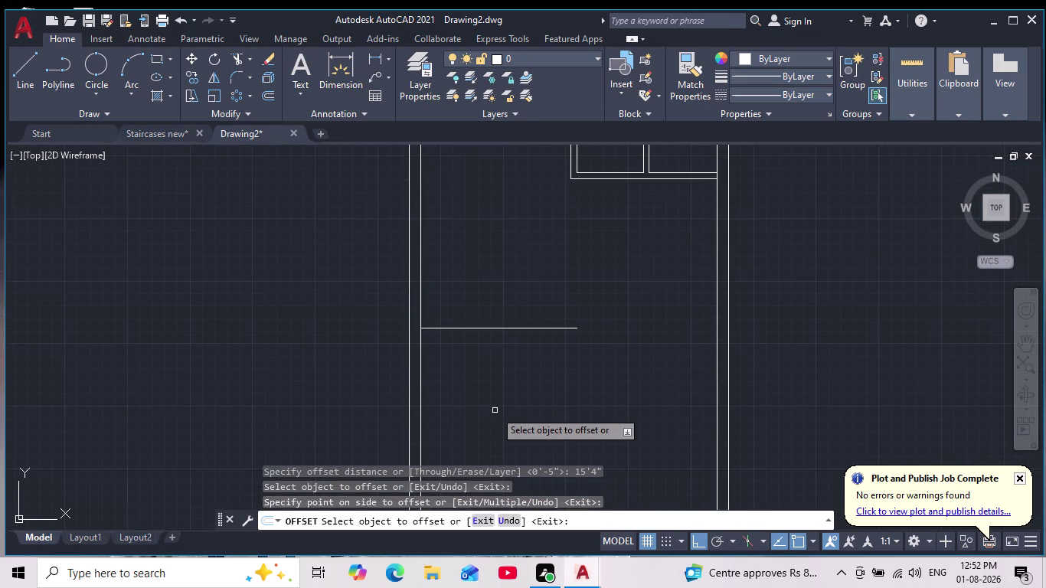
Offset the new line 4.5 downward to form the double line.
key(Return)
key(Return)
text(4.)
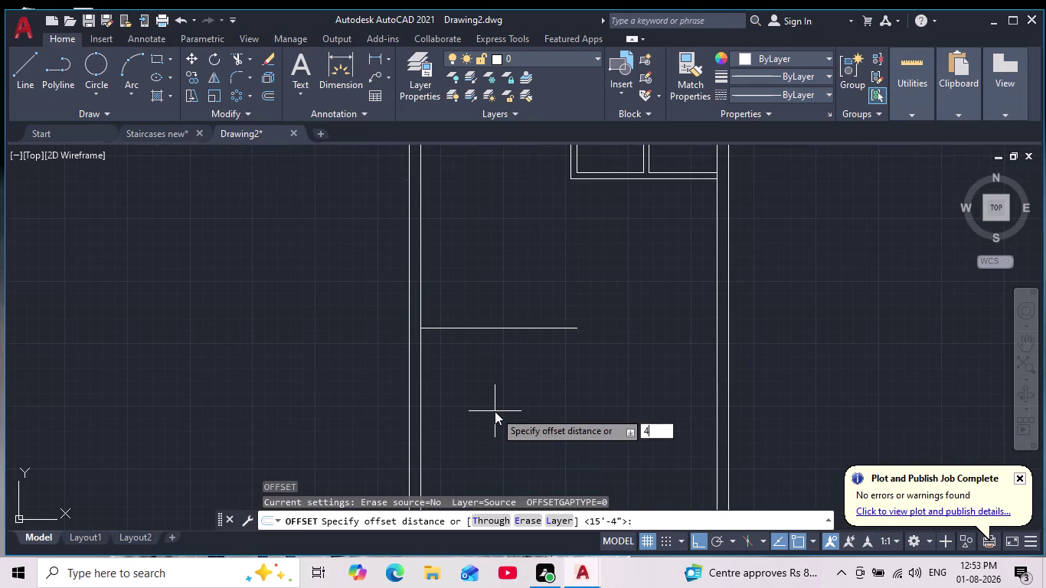
text(5)
key(Return)
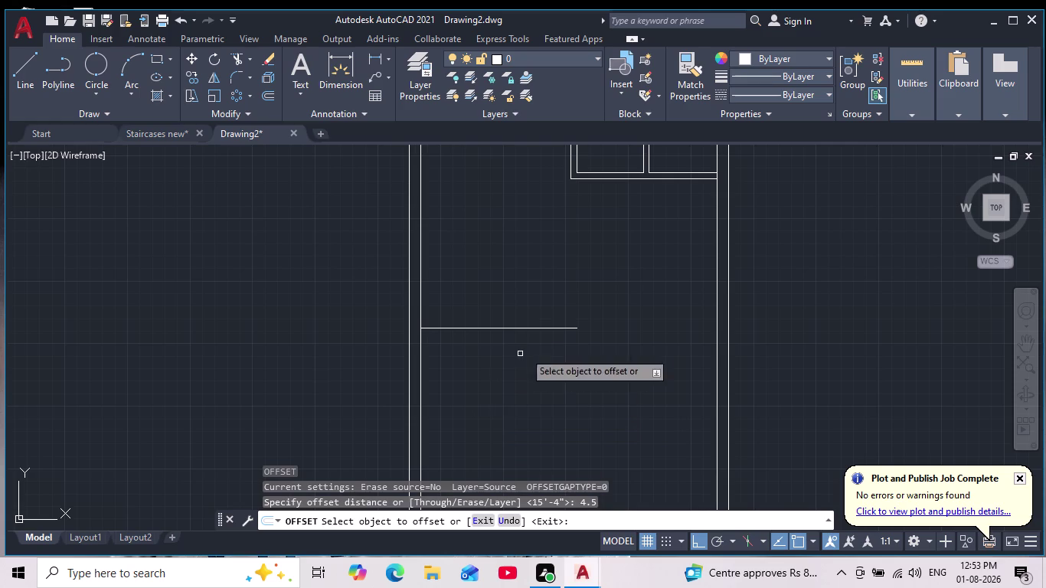
click(536, 328)
click(536, 346)
scroll(down, 3)
scroll(up, 3)
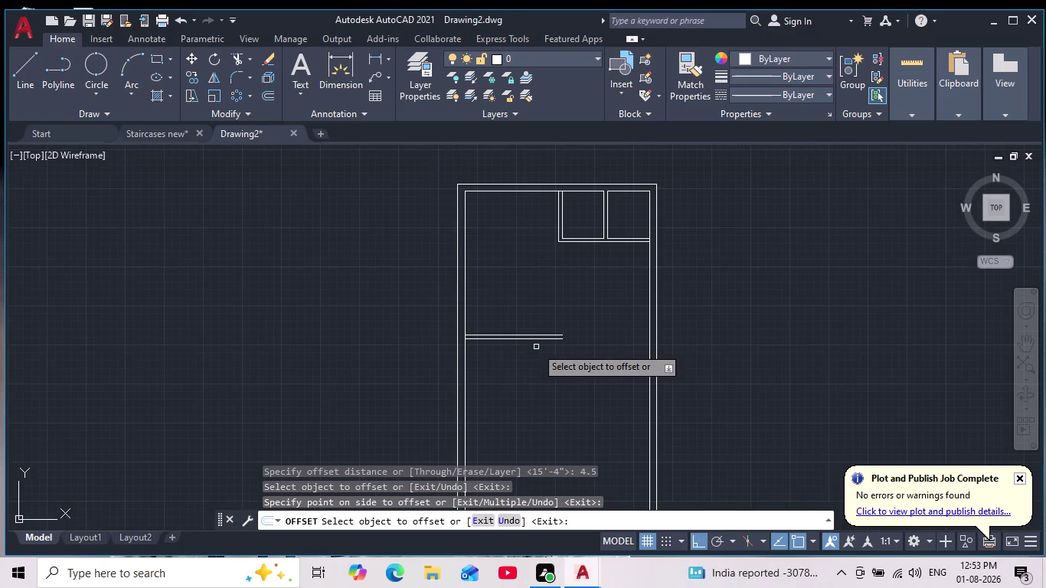
middle_drag(535, 347, 522, 391)
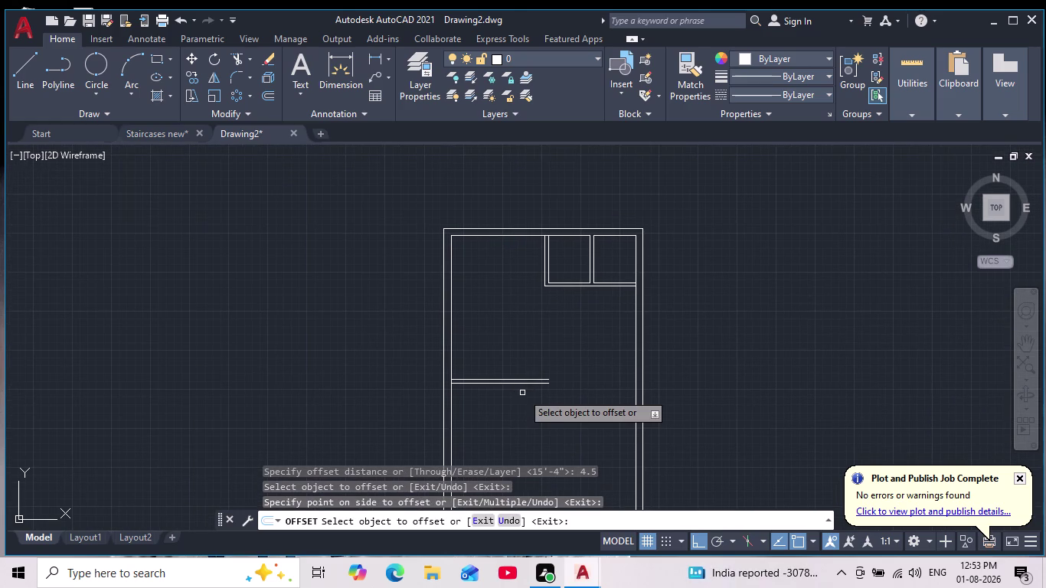
scroll(up, 3)
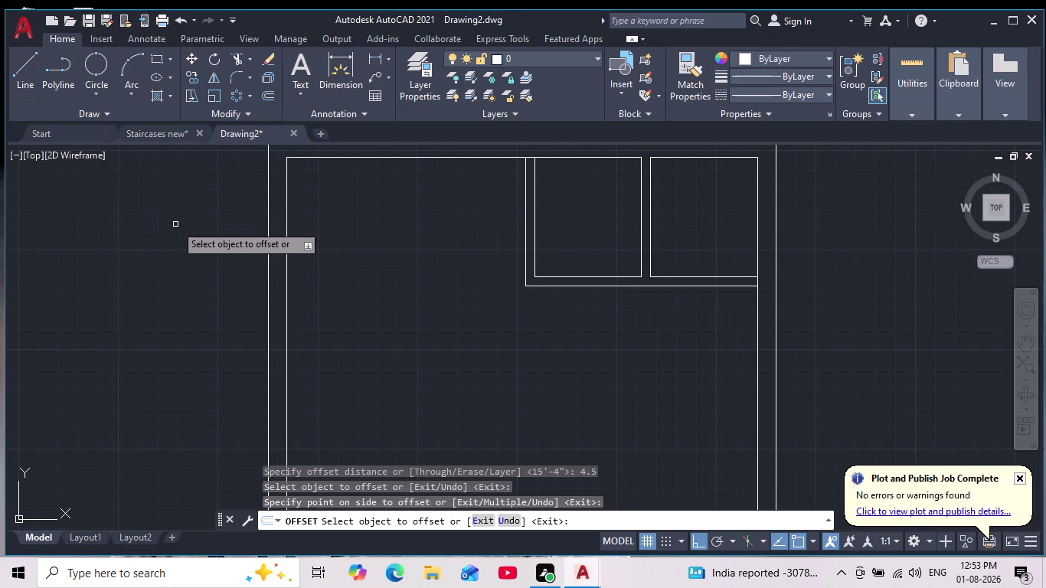
text(ex)
key(Return)
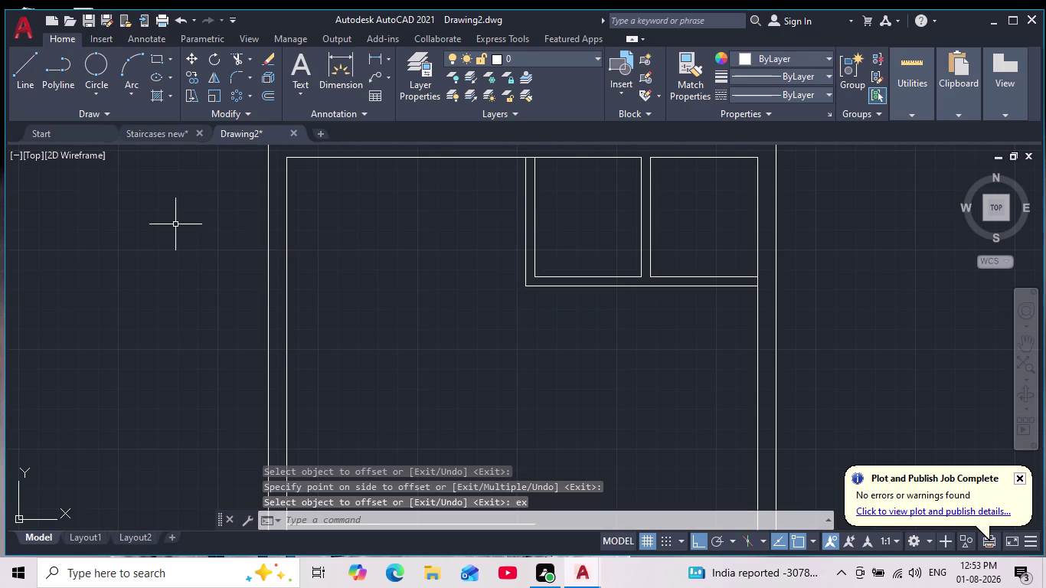
Extend the landing box's left edge line toward the new double line.
drag(574, 251, 491, 259)
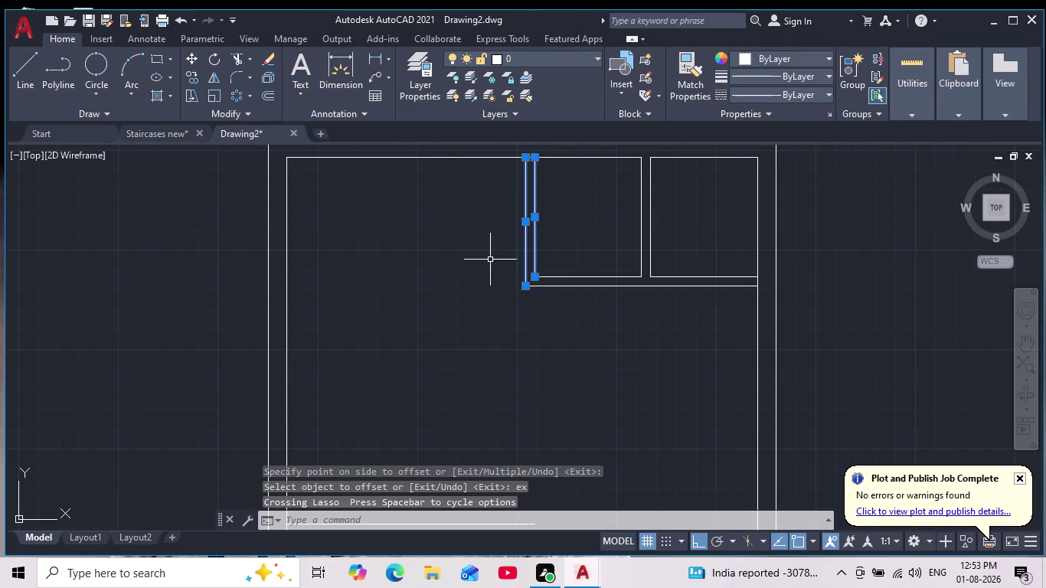
key(Escape)
text(ex)
key(Return)
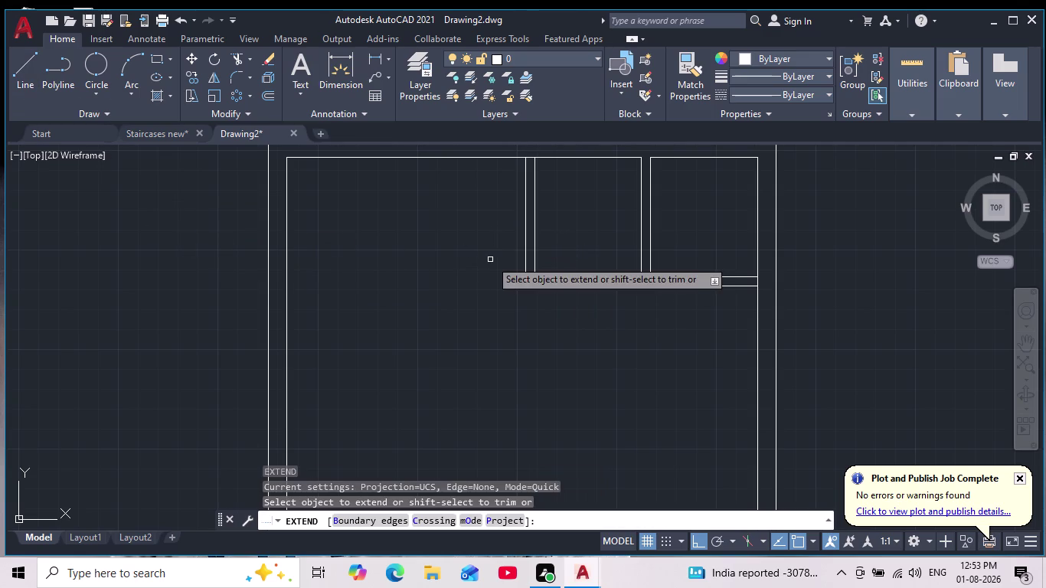
click(535, 252)
scroll(down, 3)
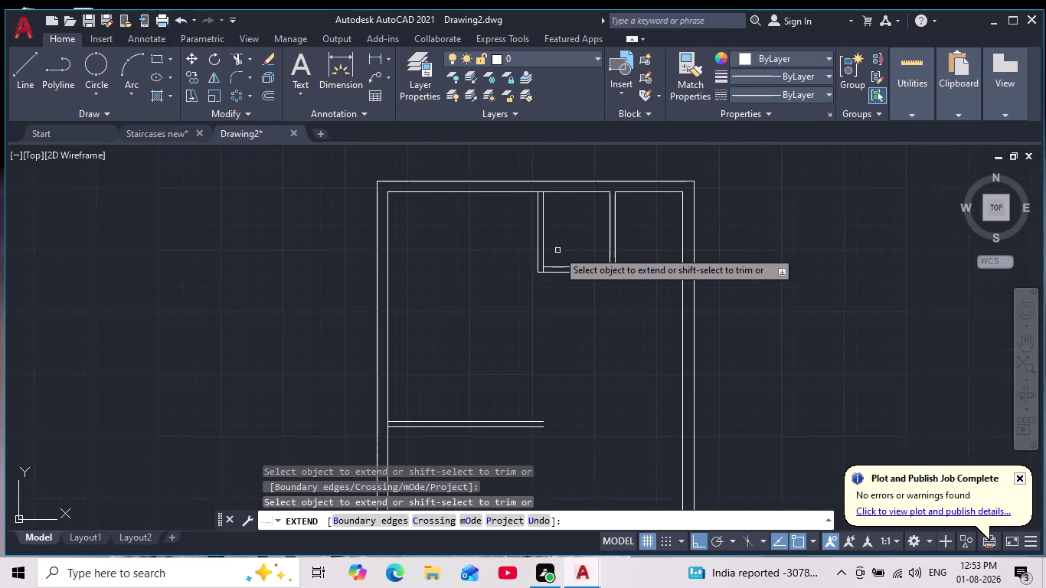
key(Escape)
middle_drag(532, 314, 532, 290)
scroll(down, 3)
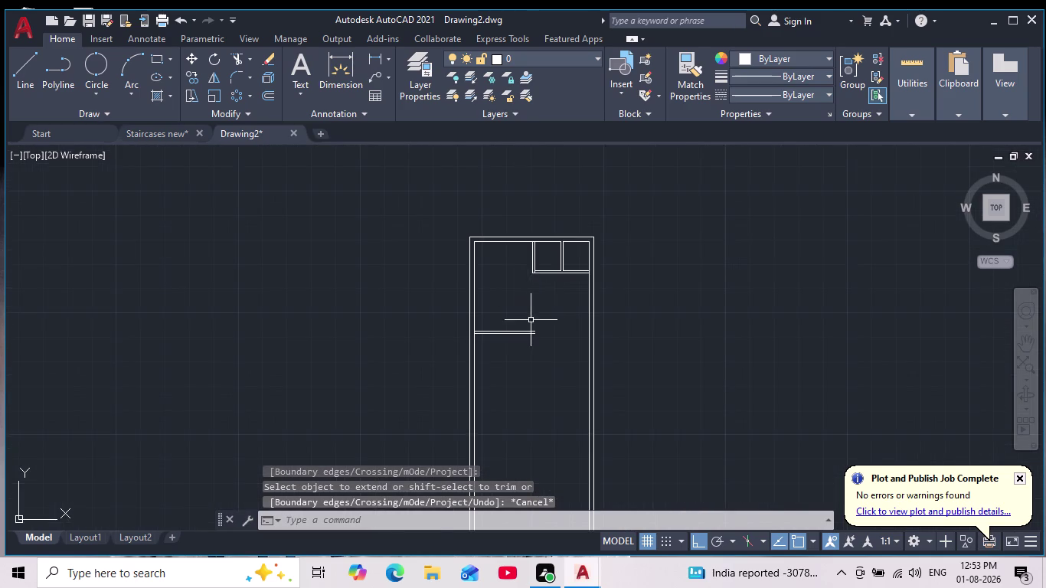
scroll(up, 3)
Fillet the upper and lower double lines to the box edge in clean corners.
click(234, 77)
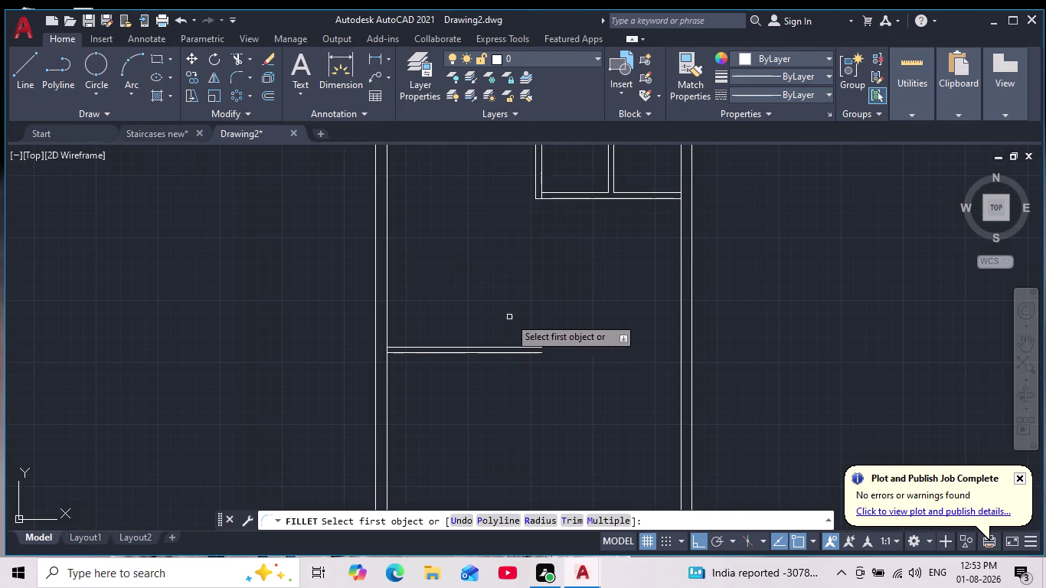
click(500, 349)
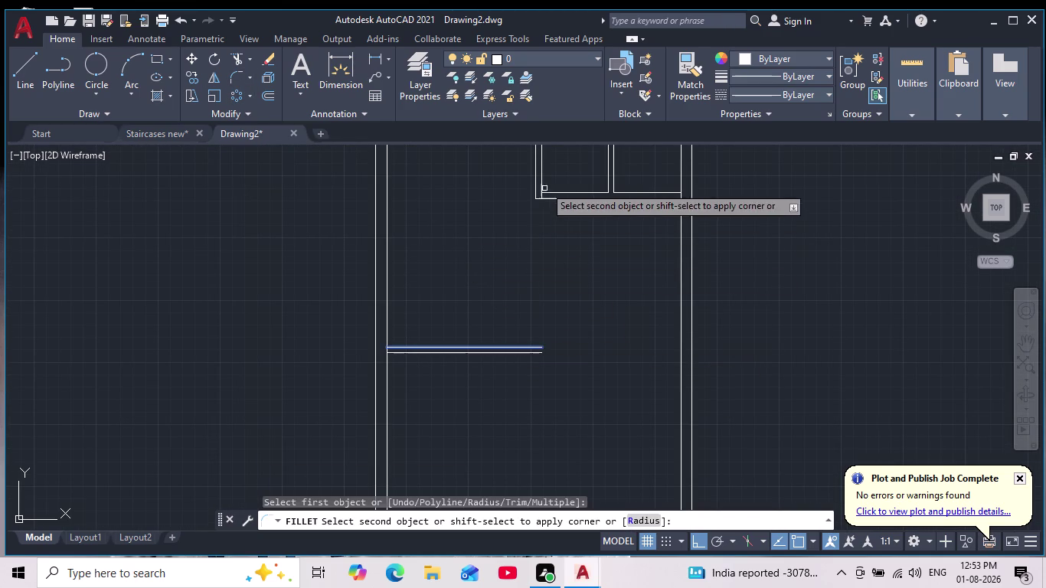
click(536, 184)
key(space)
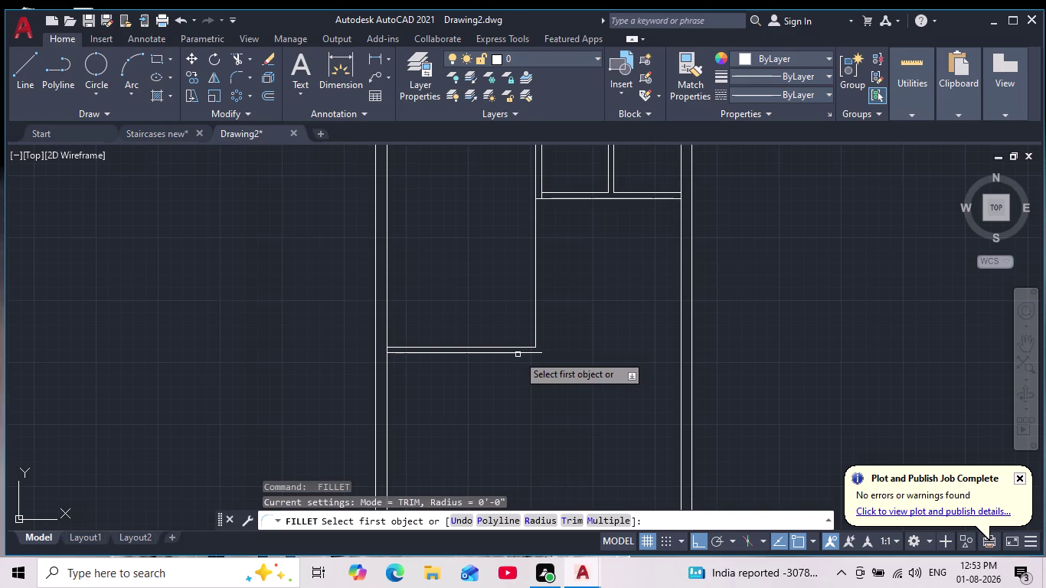
click(518, 355)
scroll(up, 3)
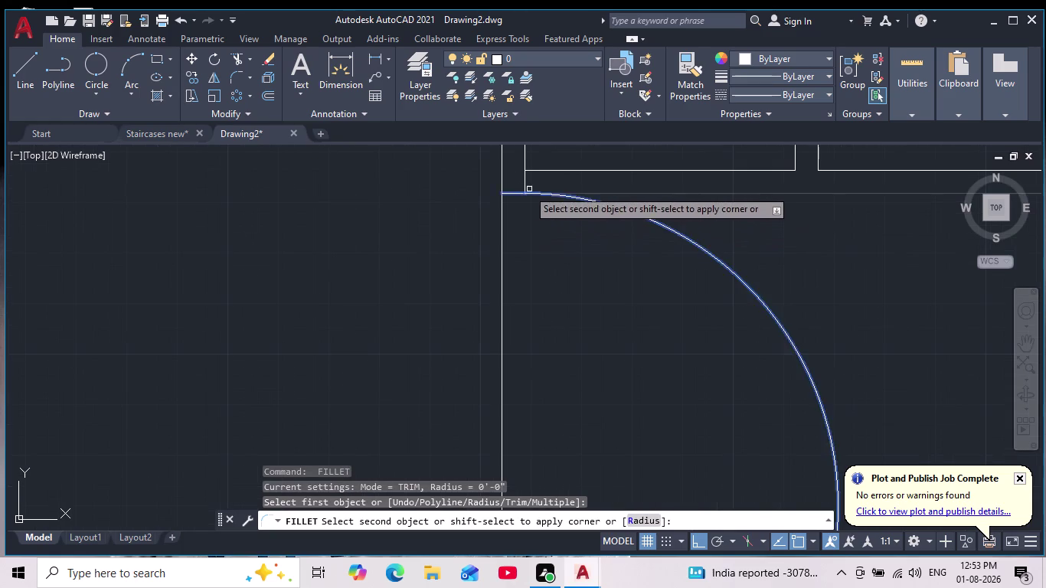
click(524, 182)
scroll(down, 3)
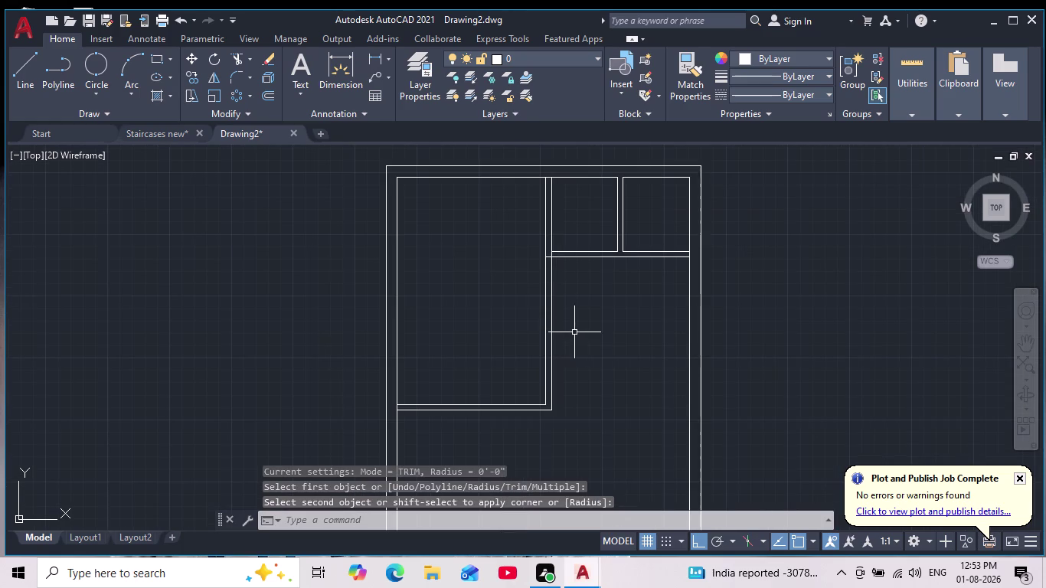
key(Escape)
Pan and zoom across the plan to inspect the landing and stair walls.
scroll(down, 3)
scroll(up, 3)
middle_click(574, 359)
scroll(up, 3)
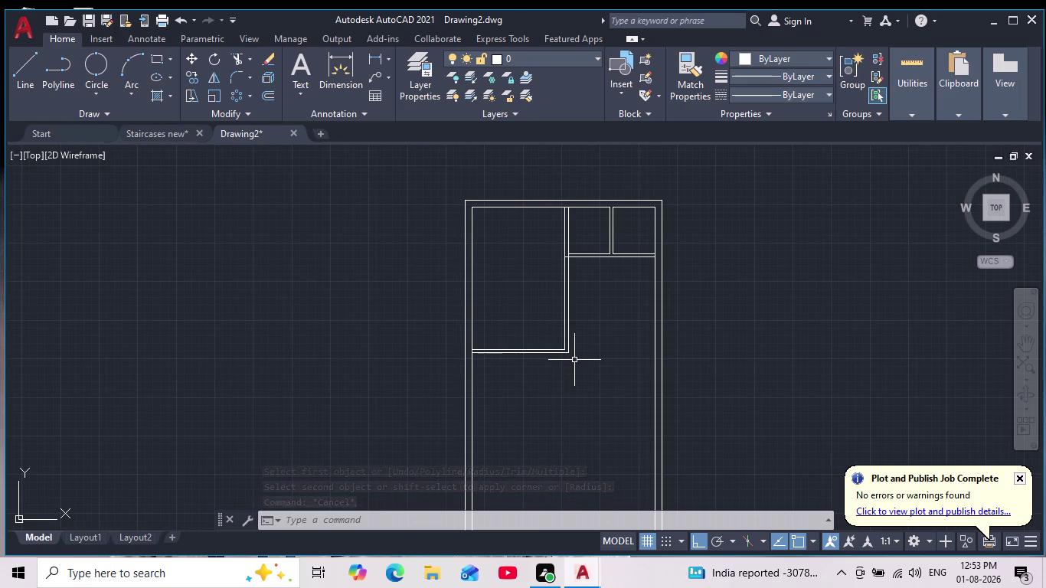
middle_drag(572, 359, 586, 279)
scroll(down, 3)
scroll(up, 3)
middle_drag(586, 300, 529, 424)
scroll(up, 3)
scroll(up, 3)
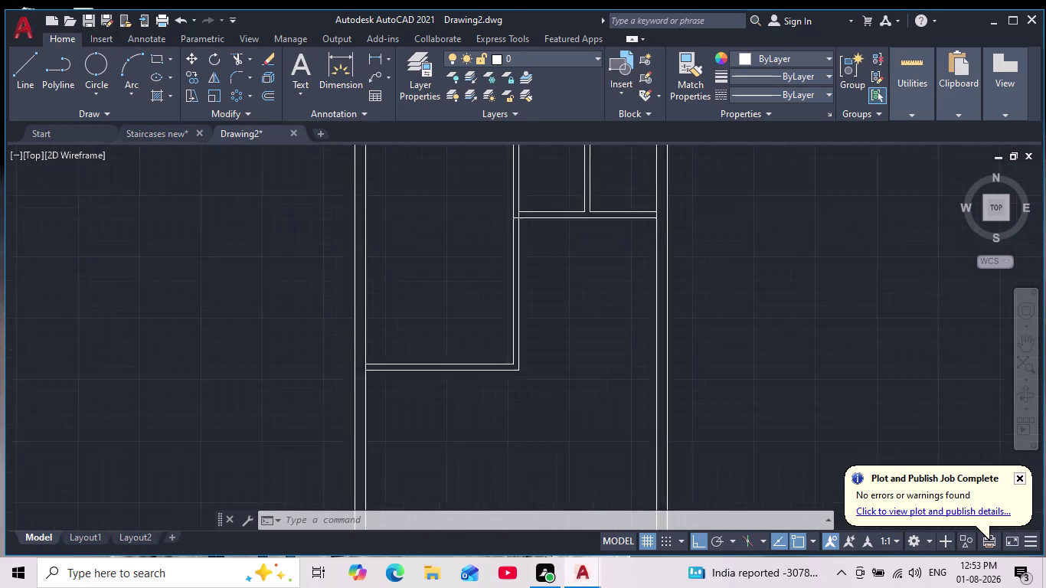
middle_drag(530, 425, 519, 439)
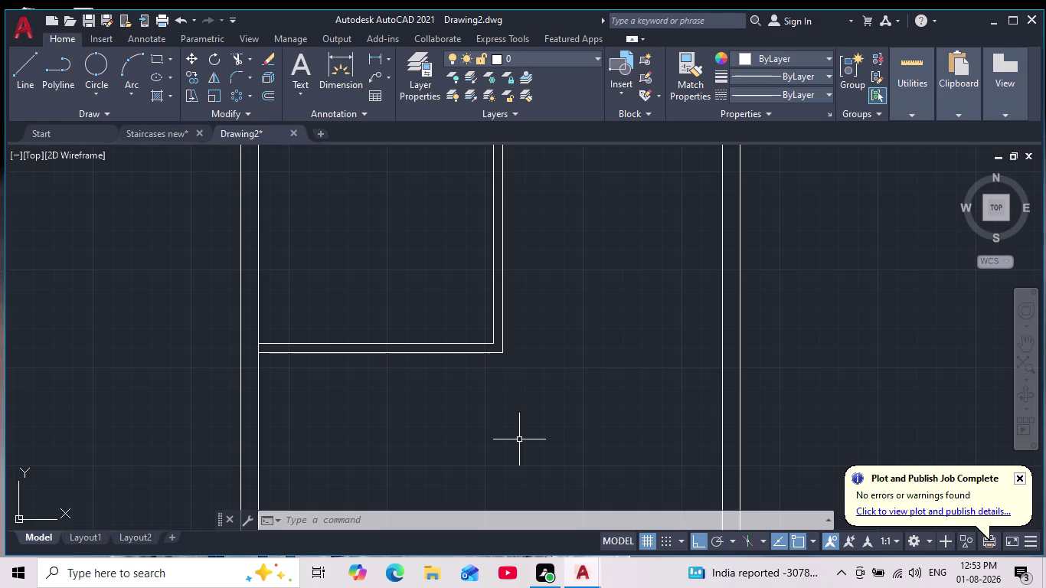
middle_drag(575, 325, 519, 436)
scroll(down, 3)
scroll(up, 3)
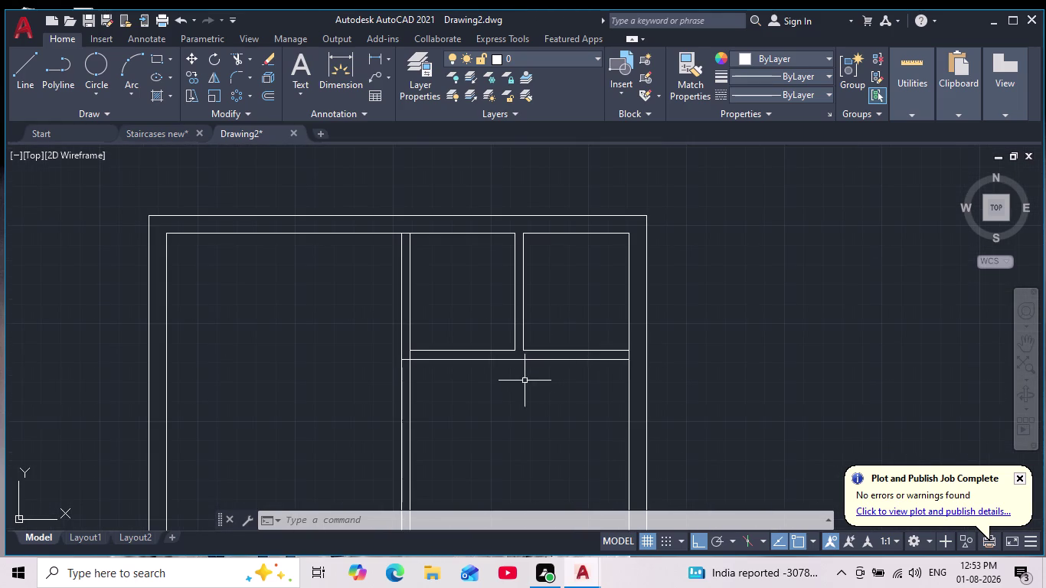
middle_drag(521, 386, 516, 350)
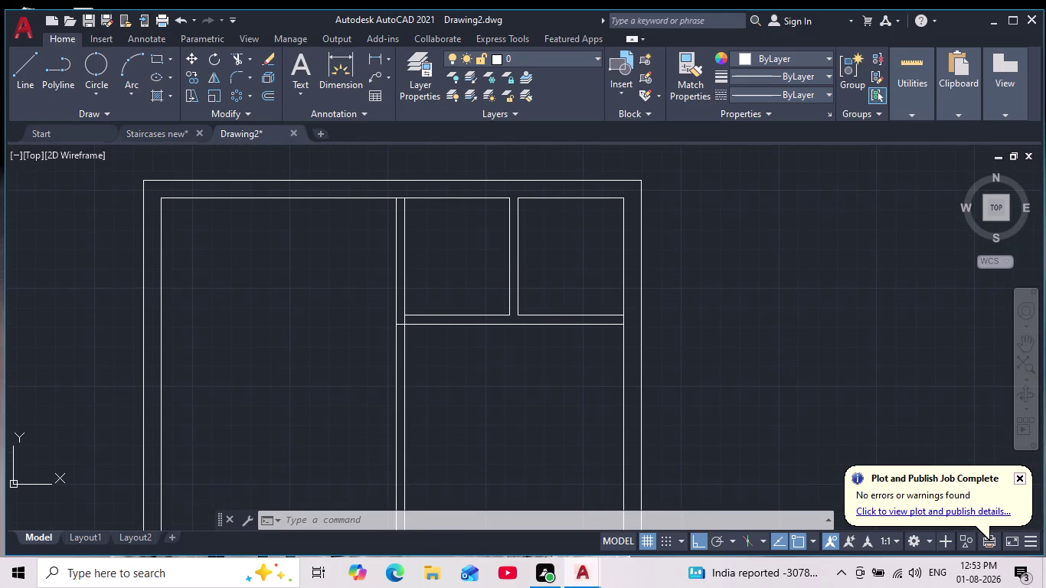
Offset the landing's lower line 13'4" downward into the right flight.
key(o)
key(Return)
text(1)
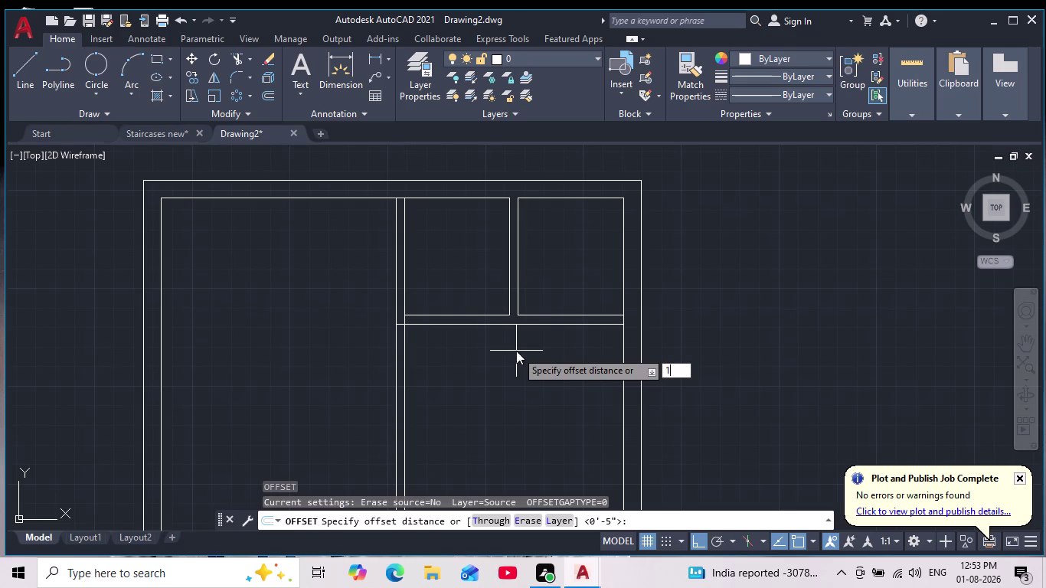
text(3')
text(4")
key(Return)
scroll(down, 3)
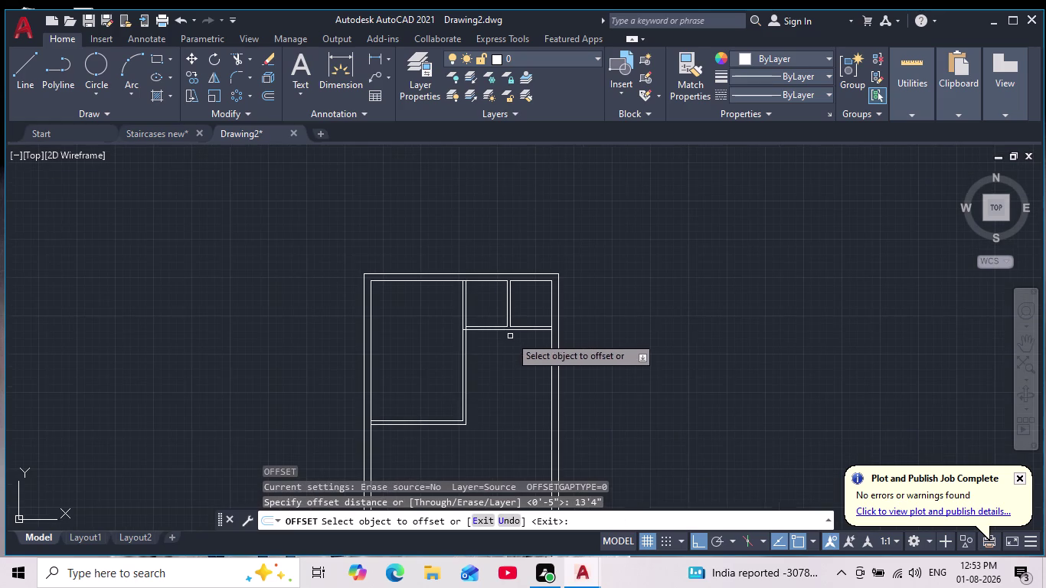
click(511, 329)
click(510, 387)
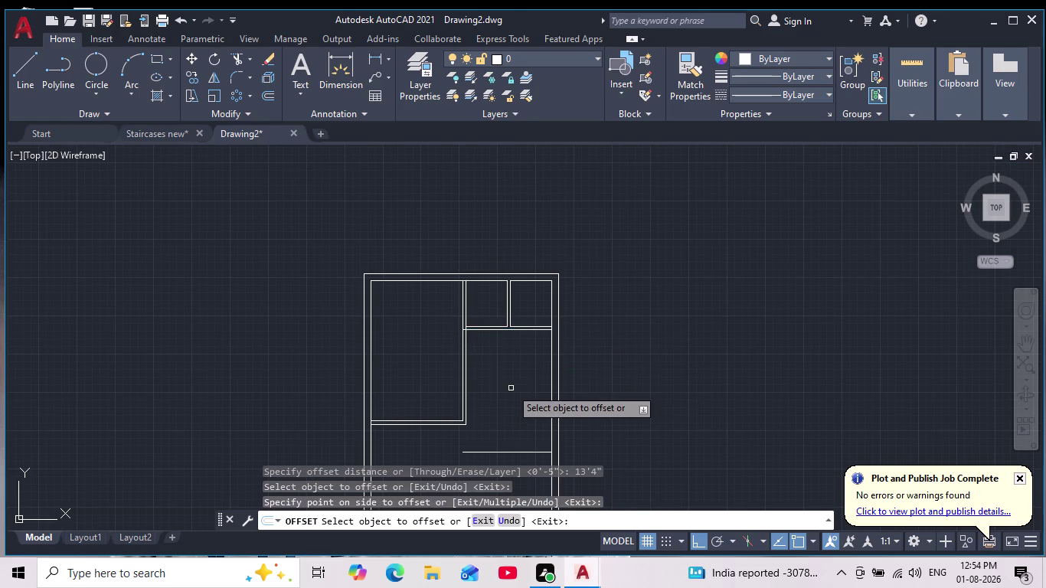
scroll(down, 3)
middle_drag(510, 389, 507, 302)
scroll(up, 3)
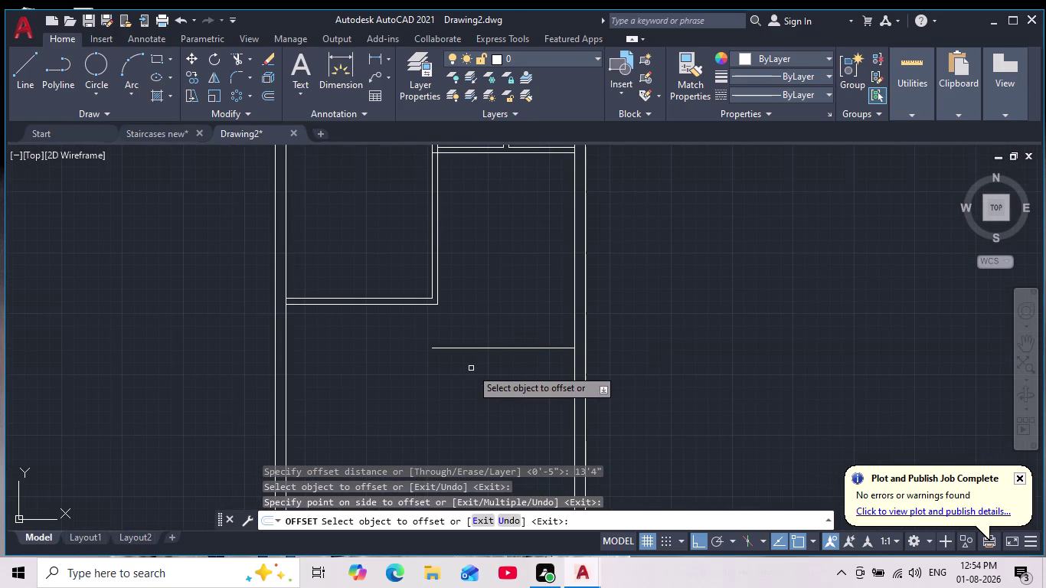
scroll(up, 3)
Offset the new line 4.5 downward to form the double line.
key(Return)
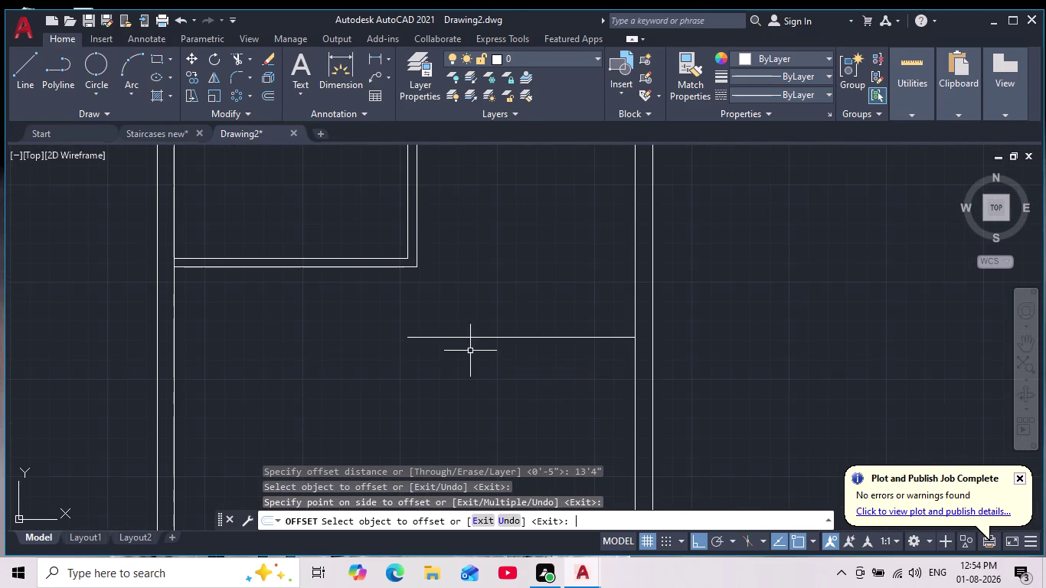
key(Return)
text(4.5)
key(Return)
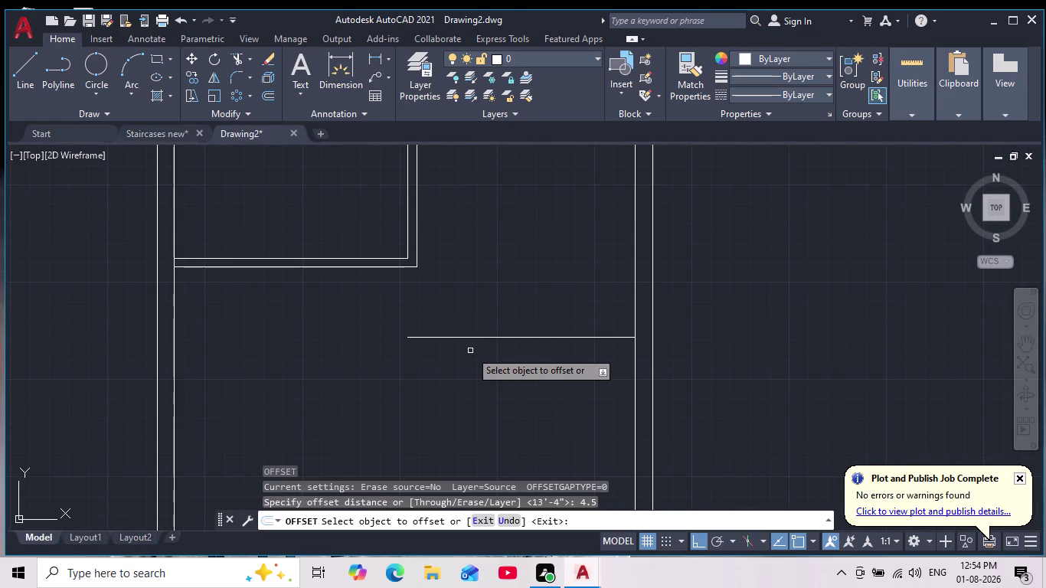
click(467, 336)
click(468, 385)
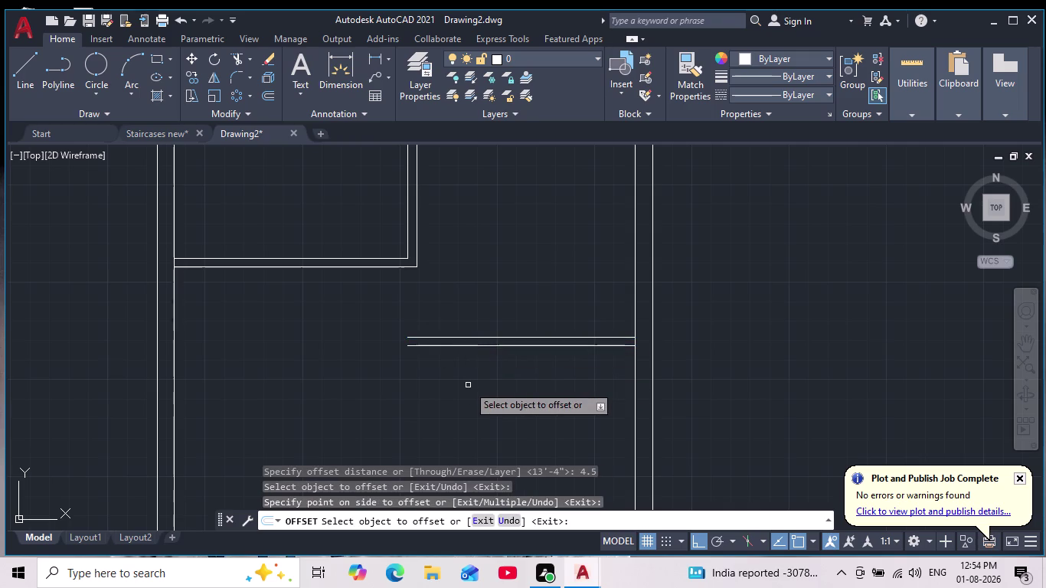
scroll(down, 3)
scroll(up, 3)
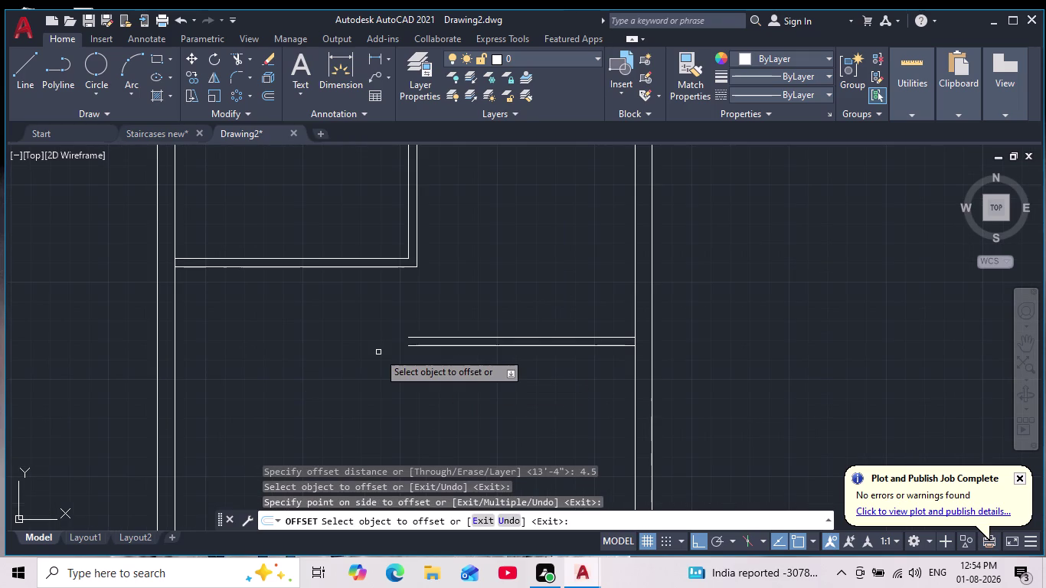
scroll(up, 3)
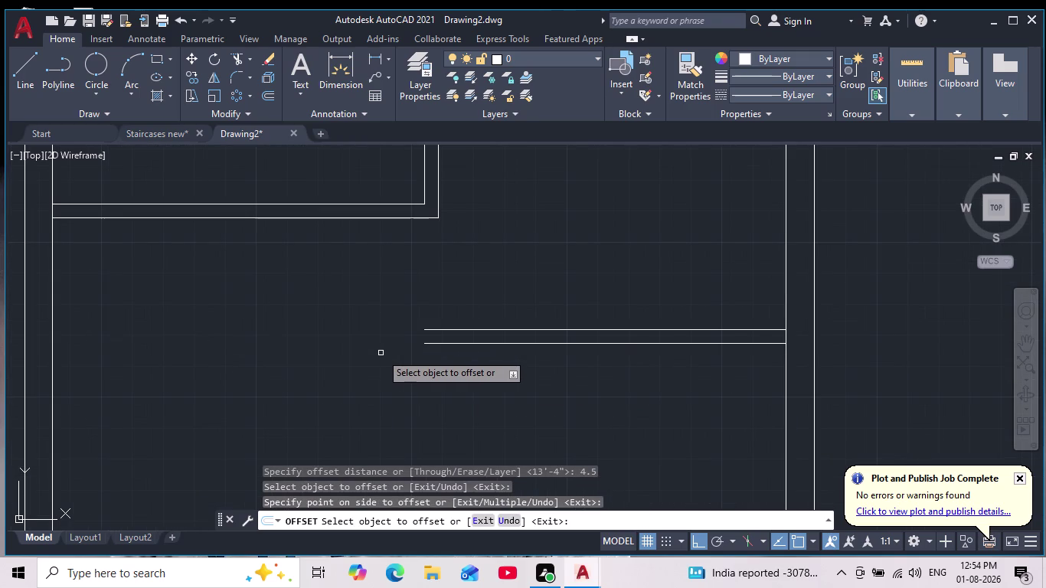
scroll(down, 3)
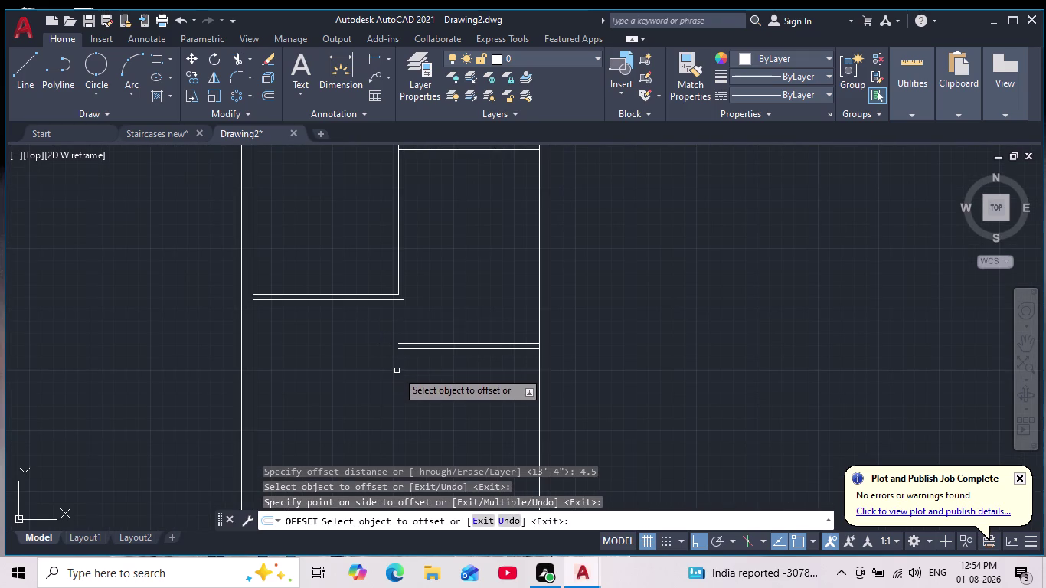
scroll(down, 3)
scroll(up, 3)
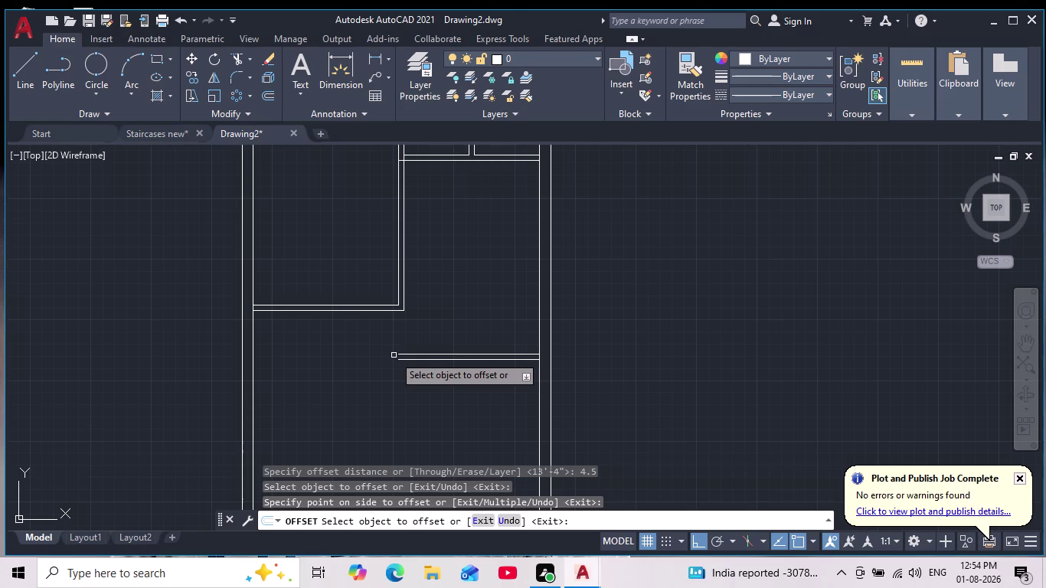
key(Escape)
Extend the right flight's inner wall lines down to the new double line.
text(ex)
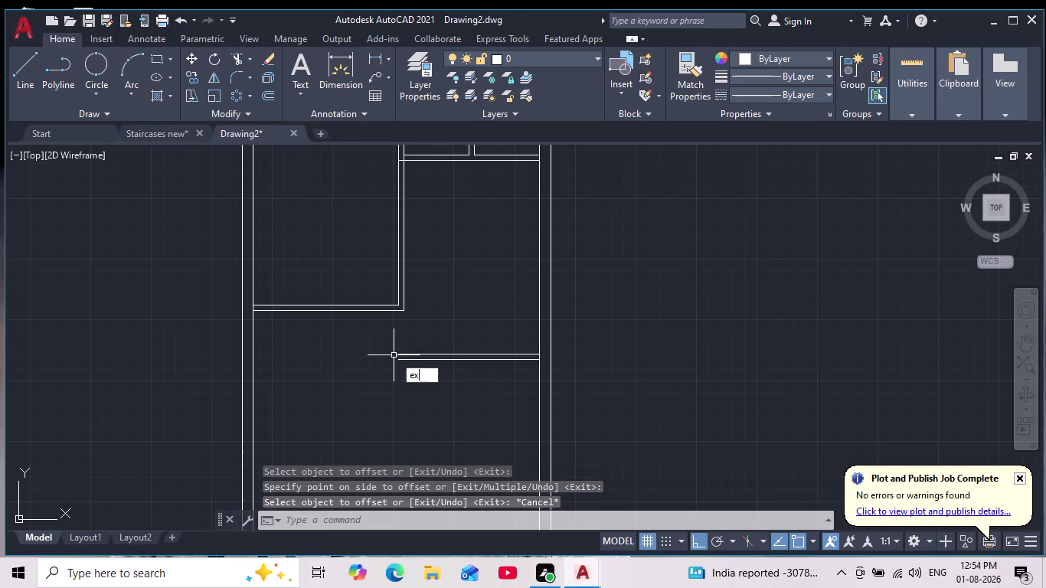
key(Return)
drag(383, 293, 393, 294)
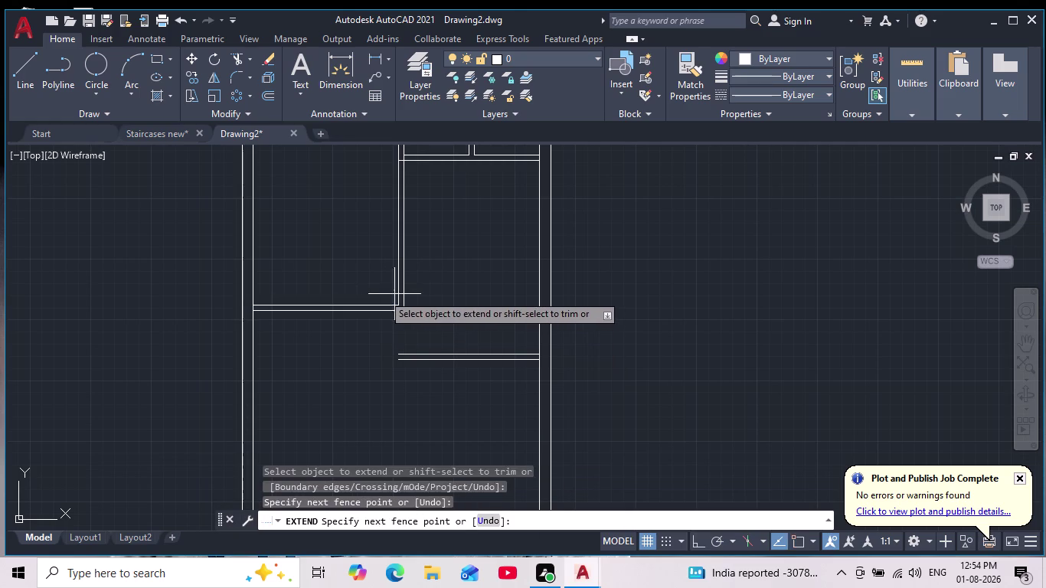
drag(393, 294, 415, 294)
scroll(up, 3)
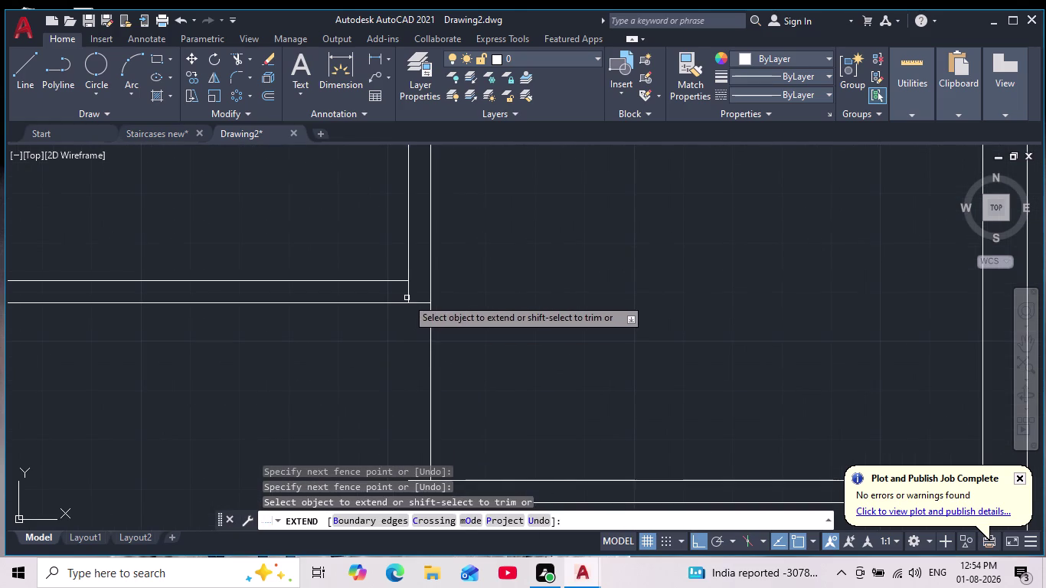
click(408, 297)
scroll(down, 3)
key(Escape)
key(Escape)
scroll(up, 3)
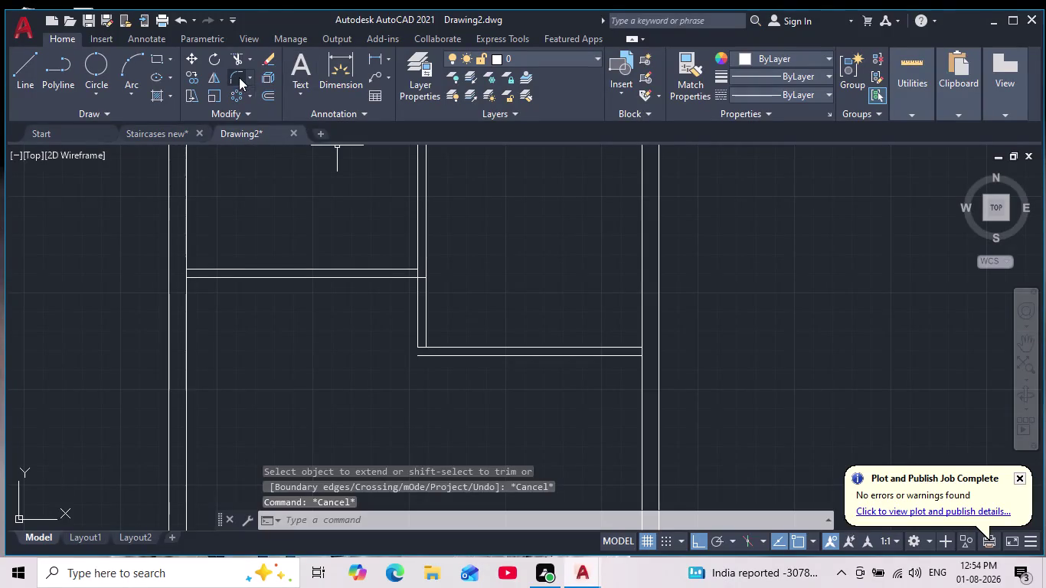
Fillet the double line with the side wall to close the corner.
click(239, 77)
scroll(up, 3)
click(421, 348)
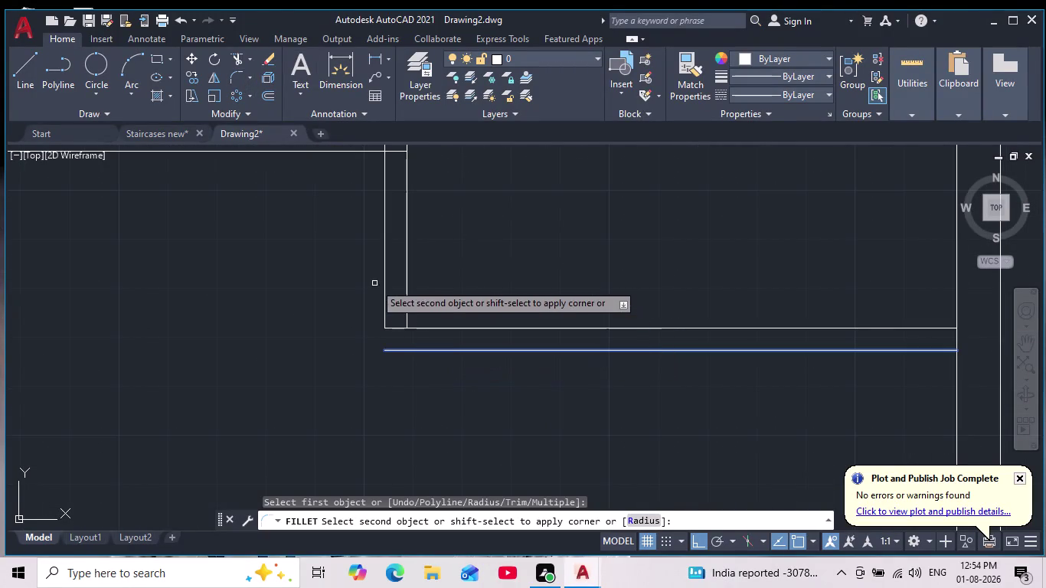
click(382, 293)
scroll(down, 3)
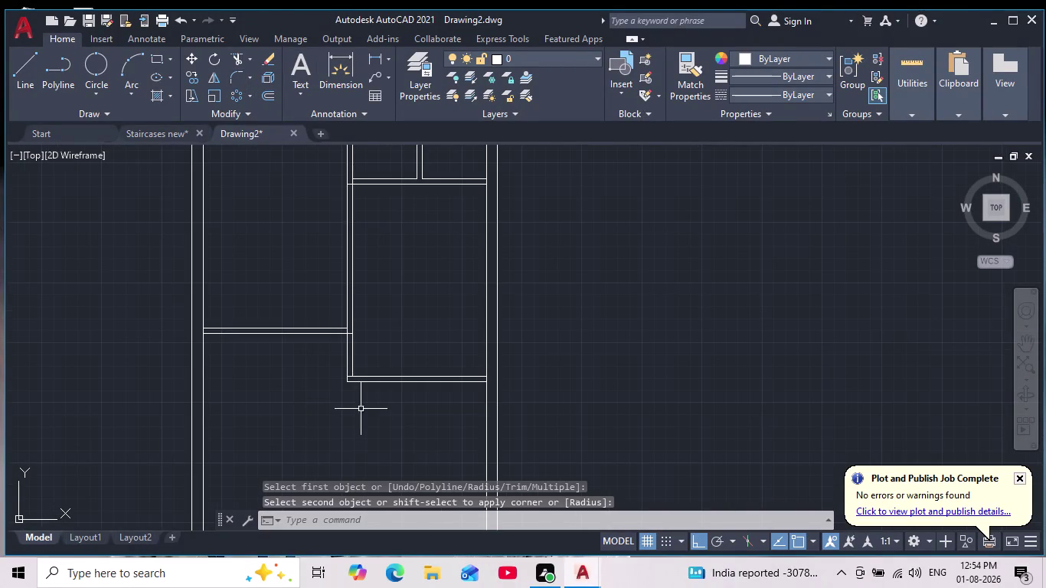
key(Escape)
scroll(down, 3)
Zoom out and pan to review the whole stair plan.
middle_drag(354, 431, 386, 370)
scroll(up, 3)
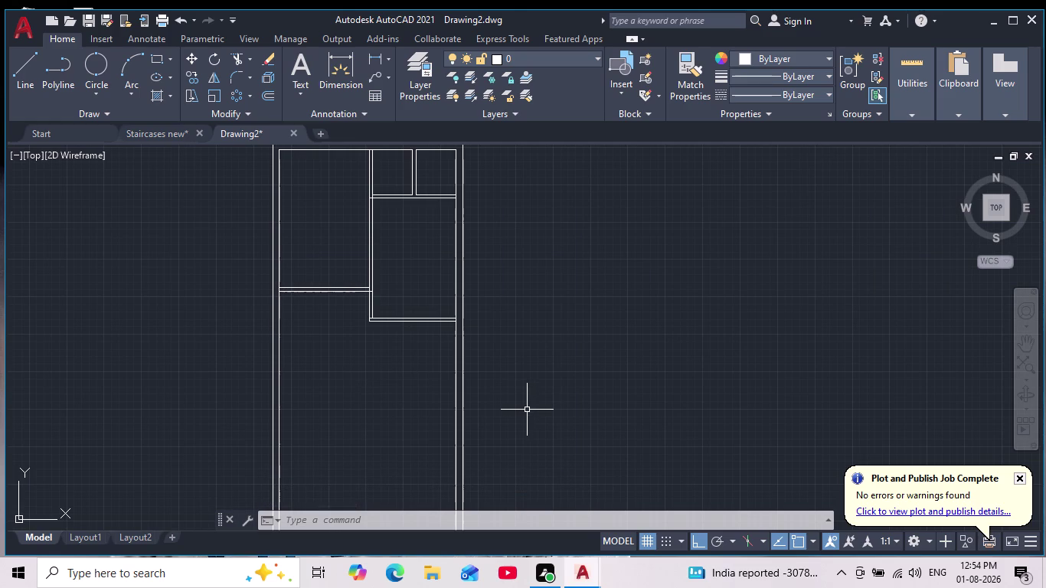
scroll(down, 3)
scroll(up, 3)
middle_drag(515, 367, 533, 404)
scroll(down, 3)
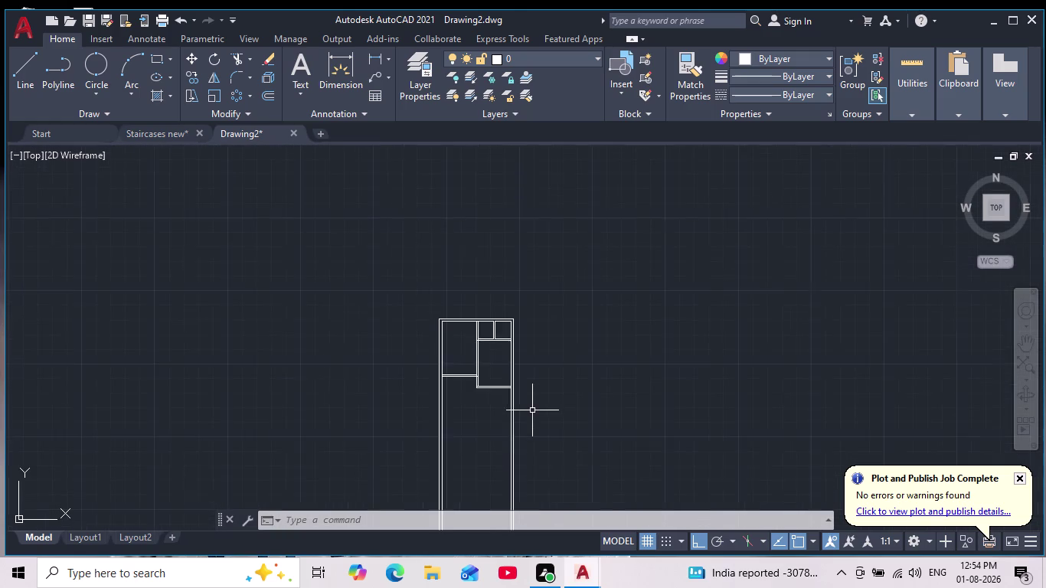
scroll(up, 3)
middle_drag(531, 412, 535, 382)
scroll(up, 3)
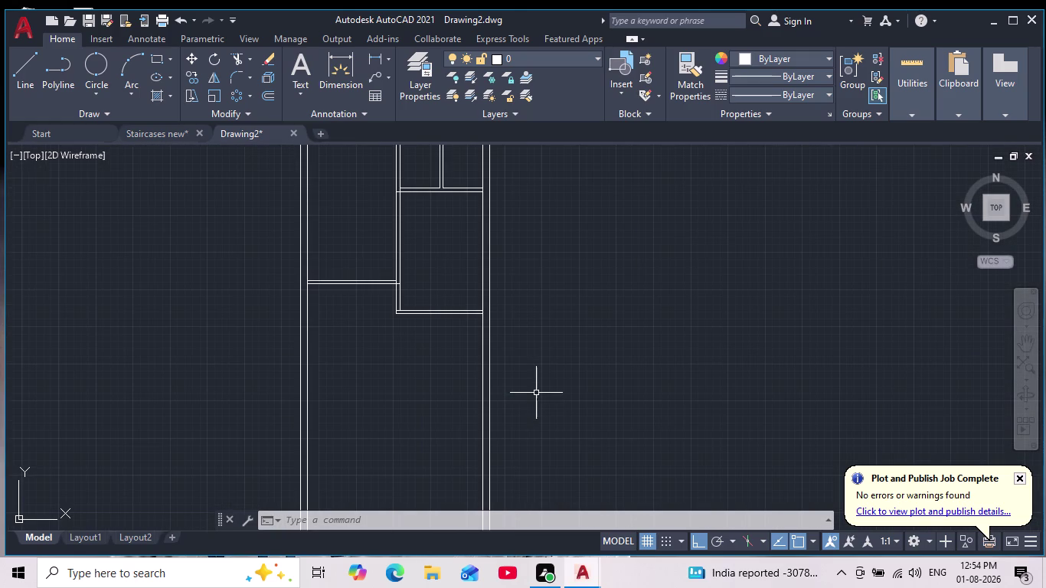
scroll(down, 3)
scroll(up, 3)
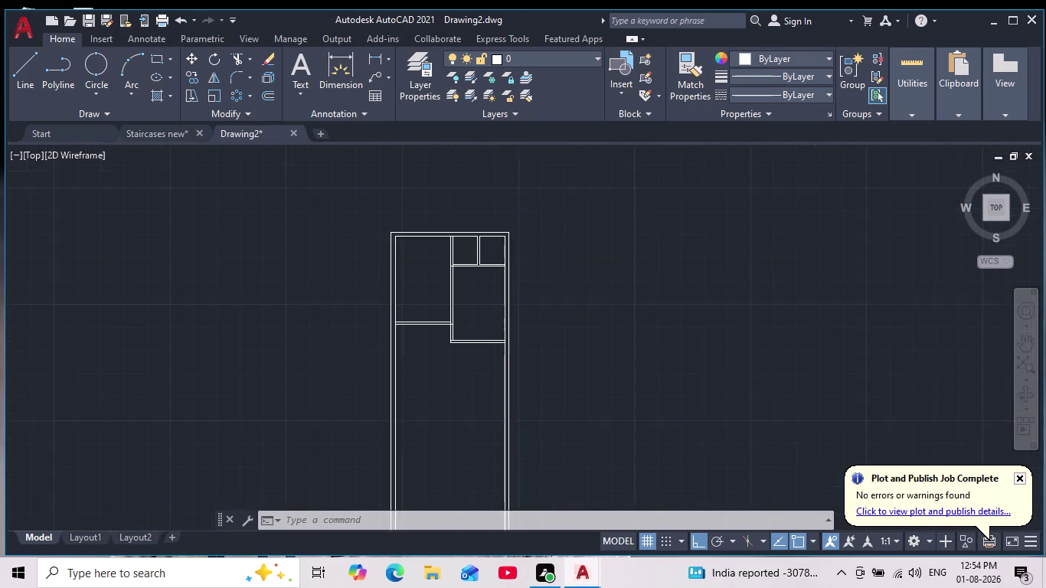
middle_drag(538, 402, 542, 411)
scroll(down, 3)
scroll(up, 3)
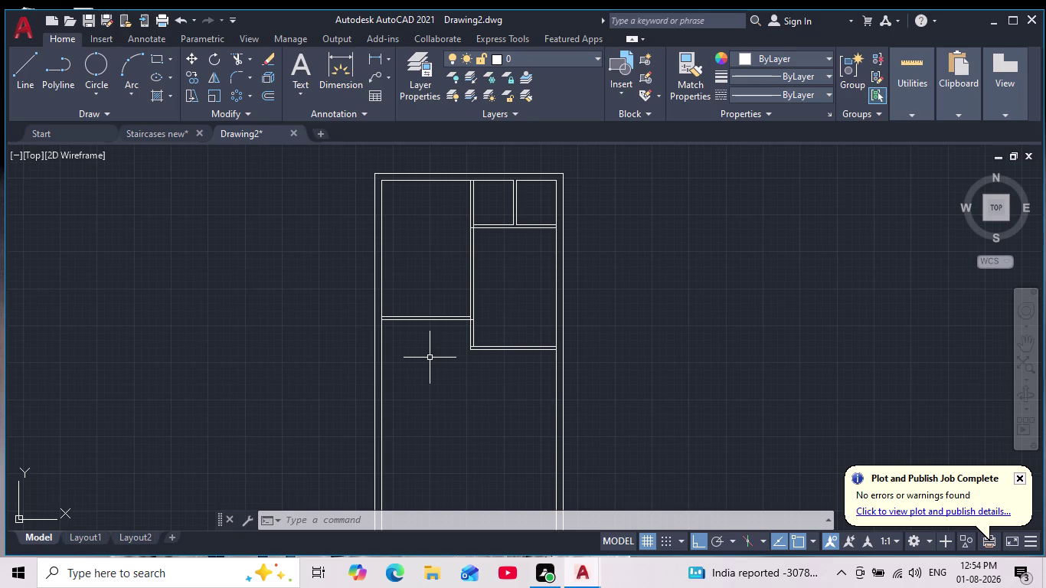
Offset the left stair box's bottom line by 10'6".
key(o)
key(Return)
text(10')
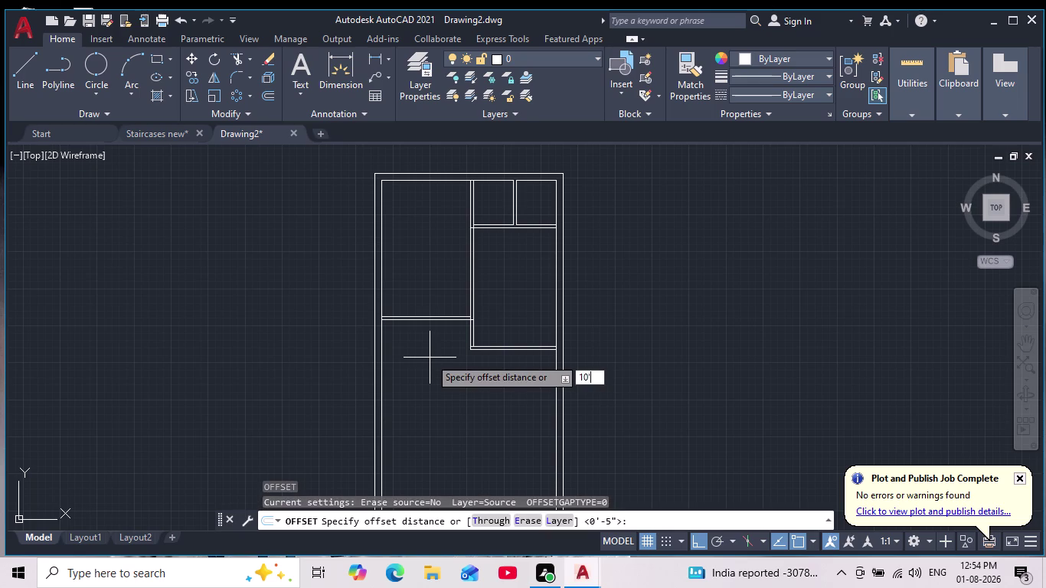
text(6")
key(Return)
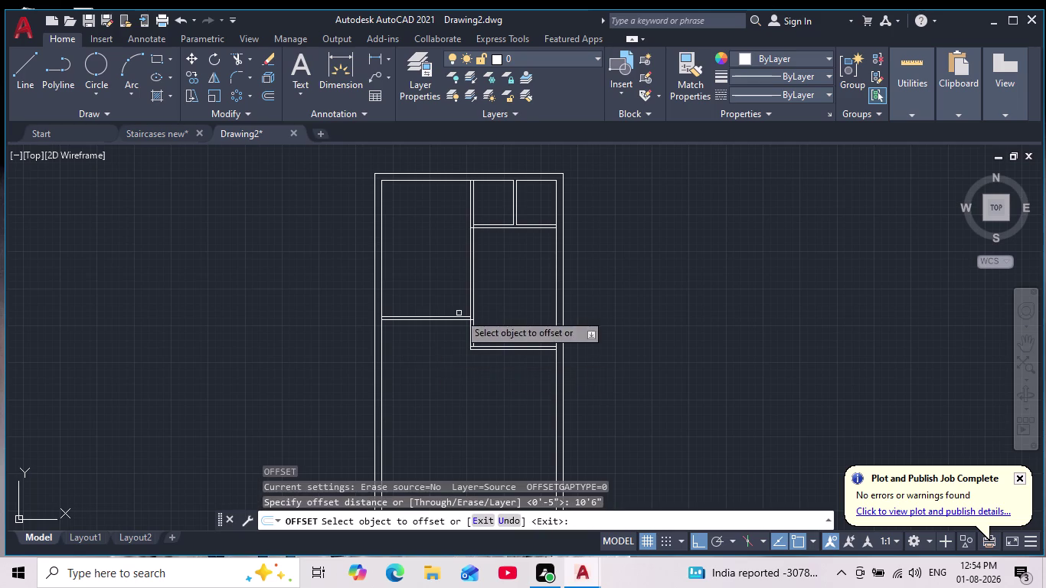
scroll(up, 3)
click(431, 342)
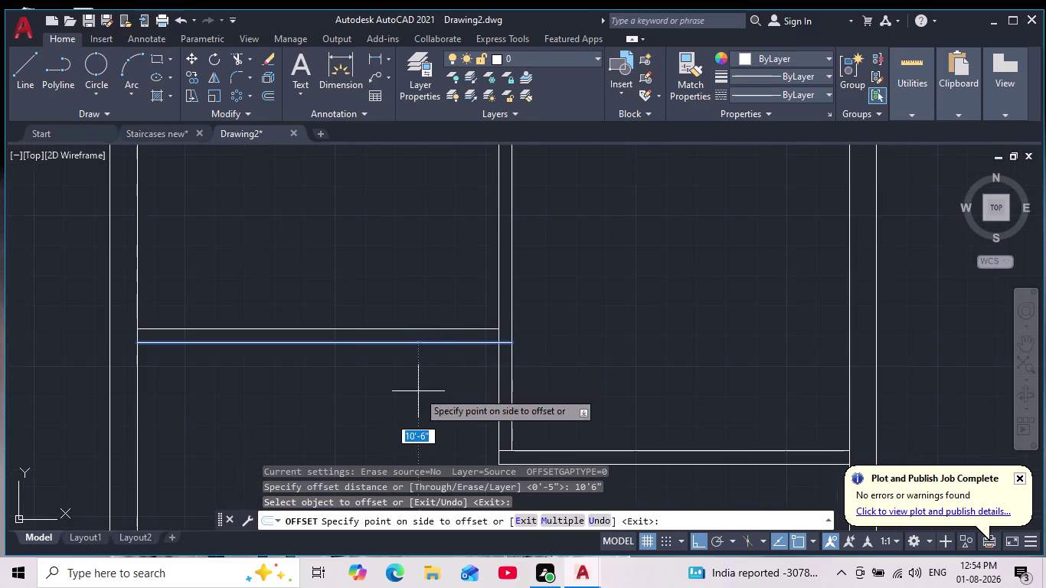
scroll(down, 3)
middle_drag(418, 392, 458, 281)
click(444, 370)
key(Return)
Offset the lower tread line by 4.5" to form a double line.
key(Return)
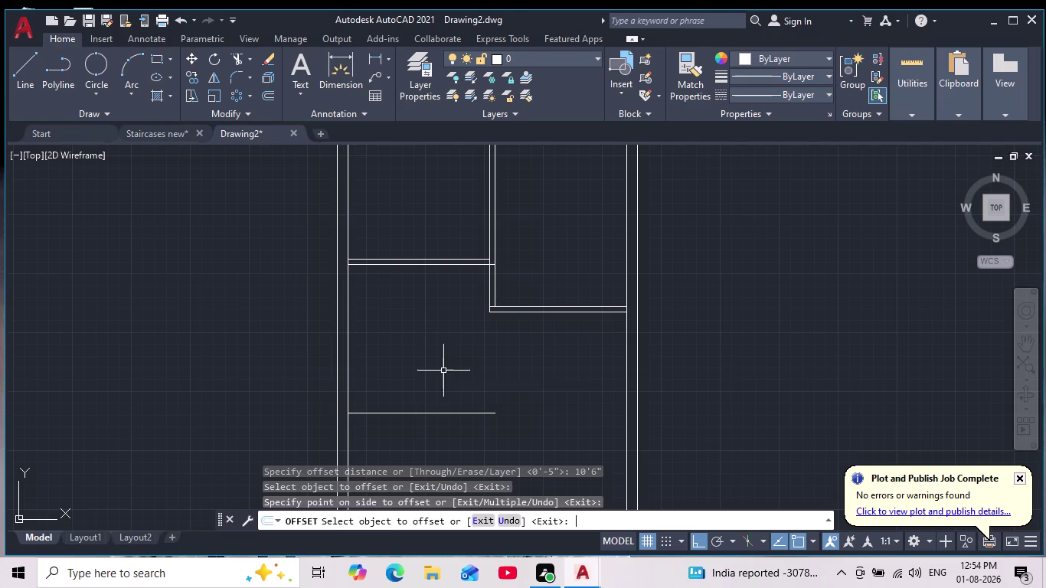
key(4)
text(.5)
key(Return)
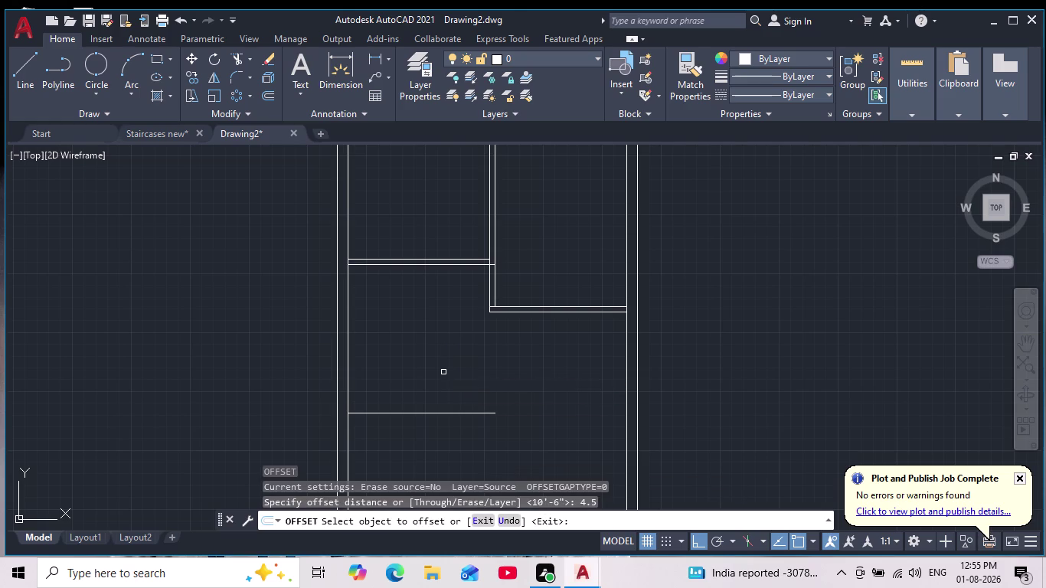
click(429, 411)
click(437, 436)
scroll(down, 3)
middle_drag(437, 437, 430, 410)
scroll(down, 3)
scroll(up, 3)
middle_drag(432, 413, 431, 436)
scroll(up, 3)
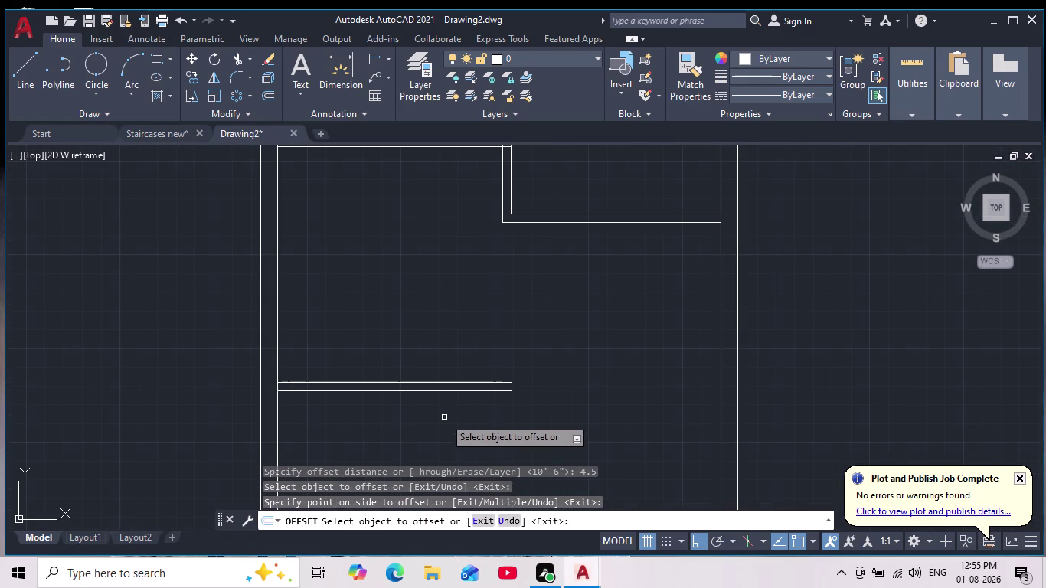
scroll(down, 3)
scroll(up, 3)
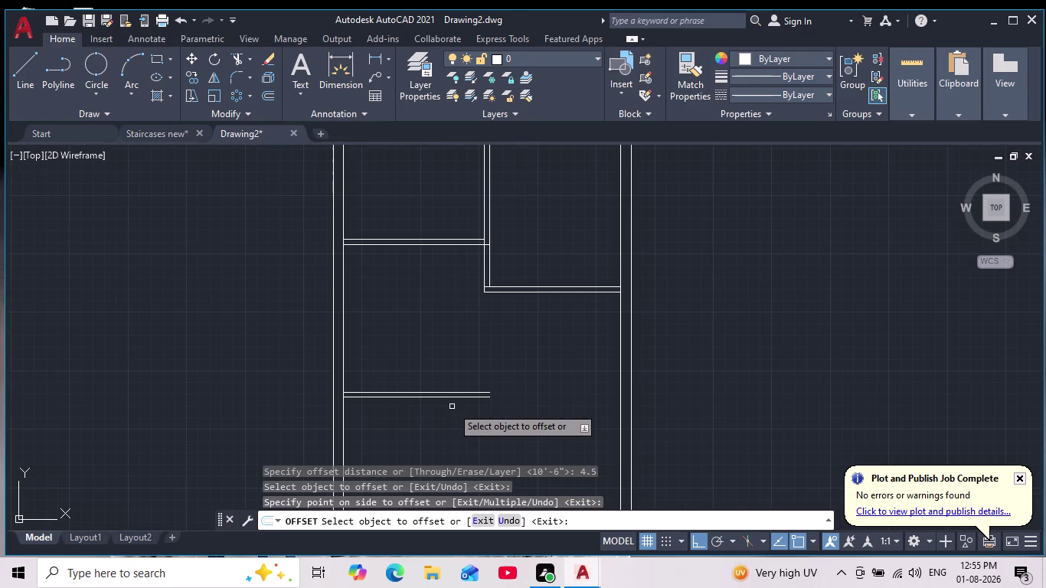
middle_drag(452, 406, 459, 376)
scroll(down, 3)
middle_drag(455, 390, 464, 346)
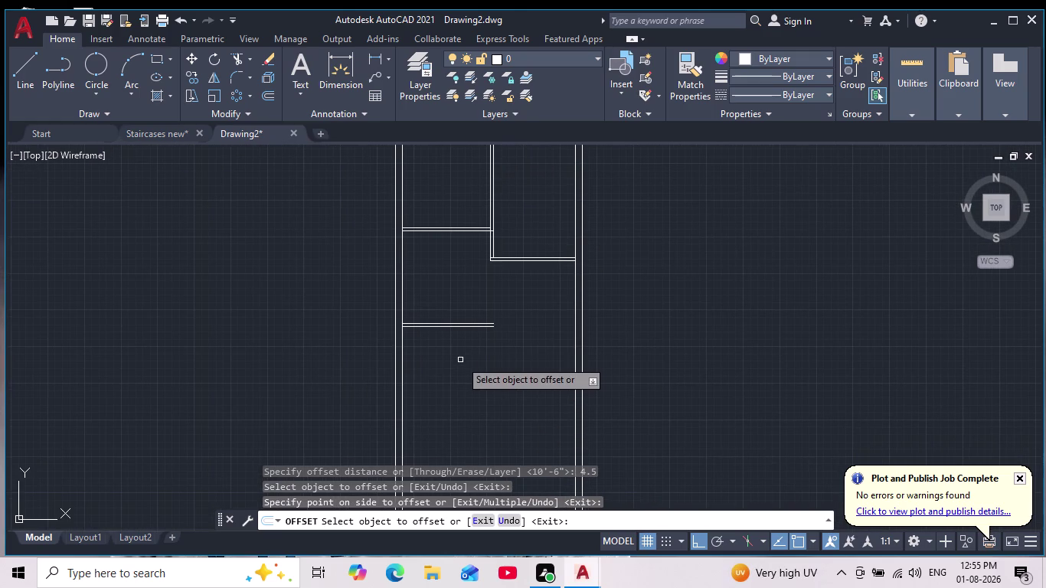
scroll(down, 3)
middle_drag(469, 376, 469, 381)
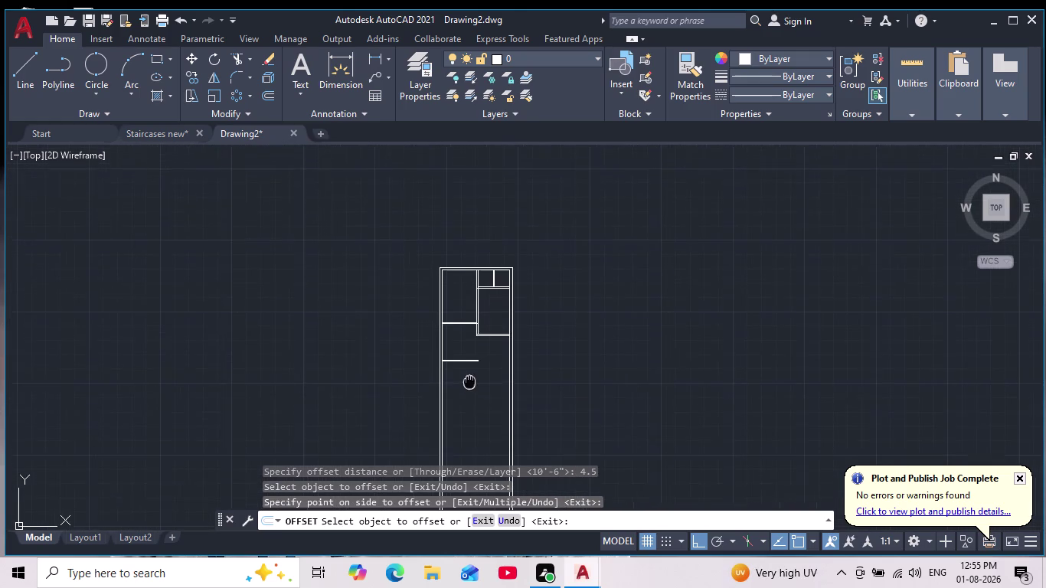
middle_drag(469, 381, 459, 405)
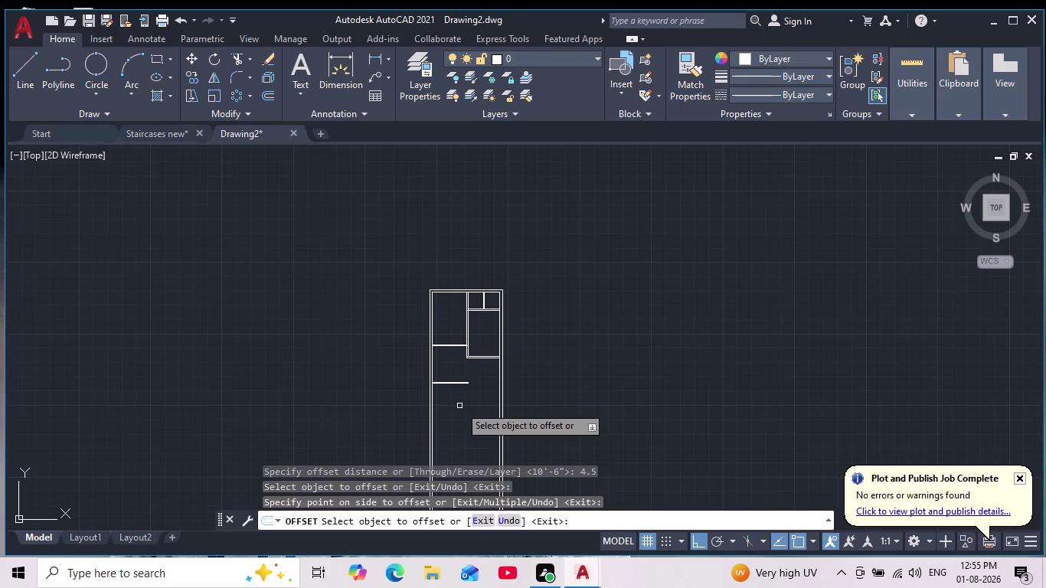
middle_drag(459, 406, 462, 392)
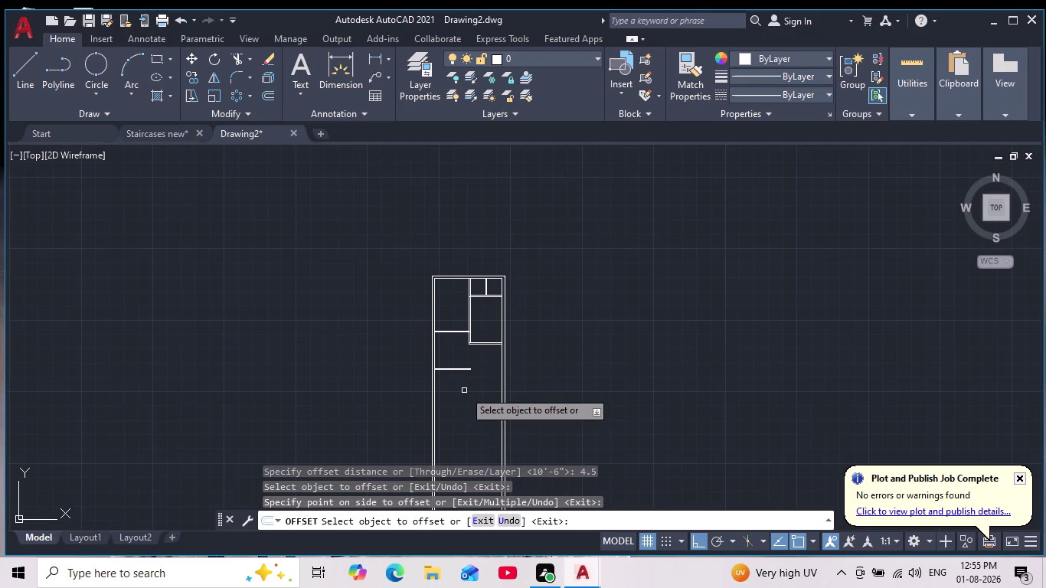
scroll(up, 3)
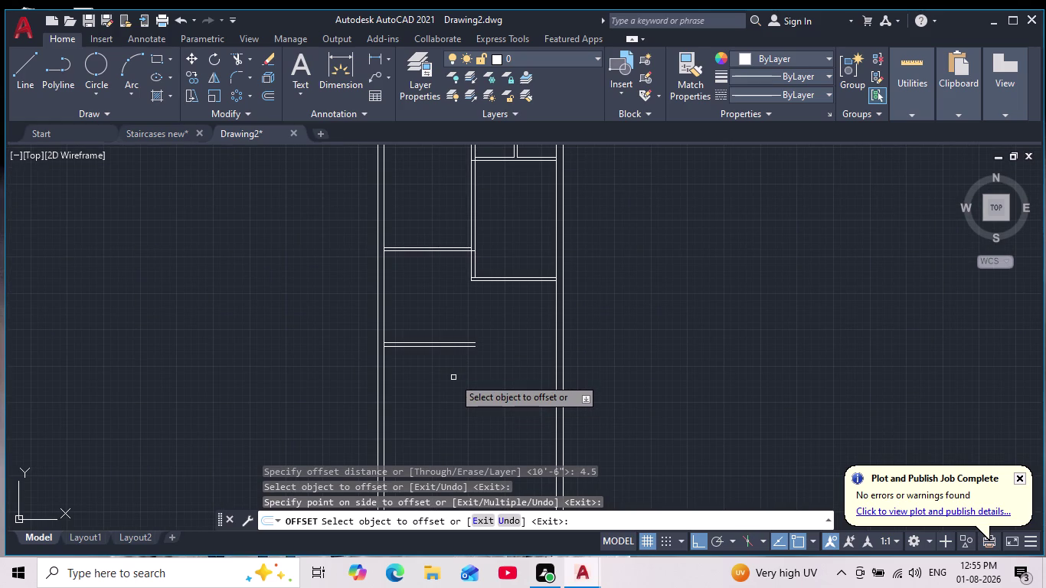
Copy the tread line 10' downward with OFFSET.
key(Return)
key(Return)
text(10')
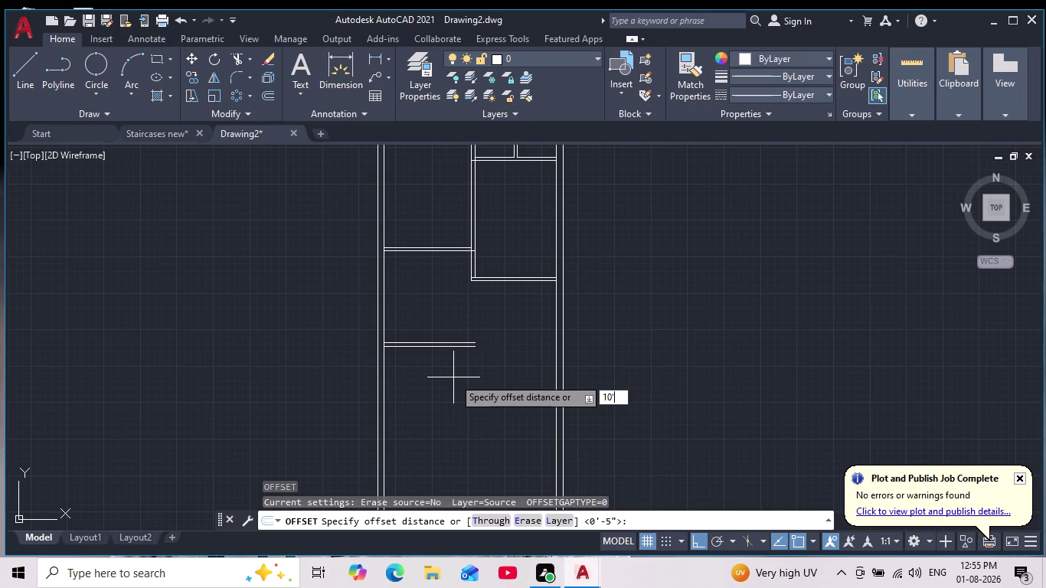
key(Return)
scroll(down, 3)
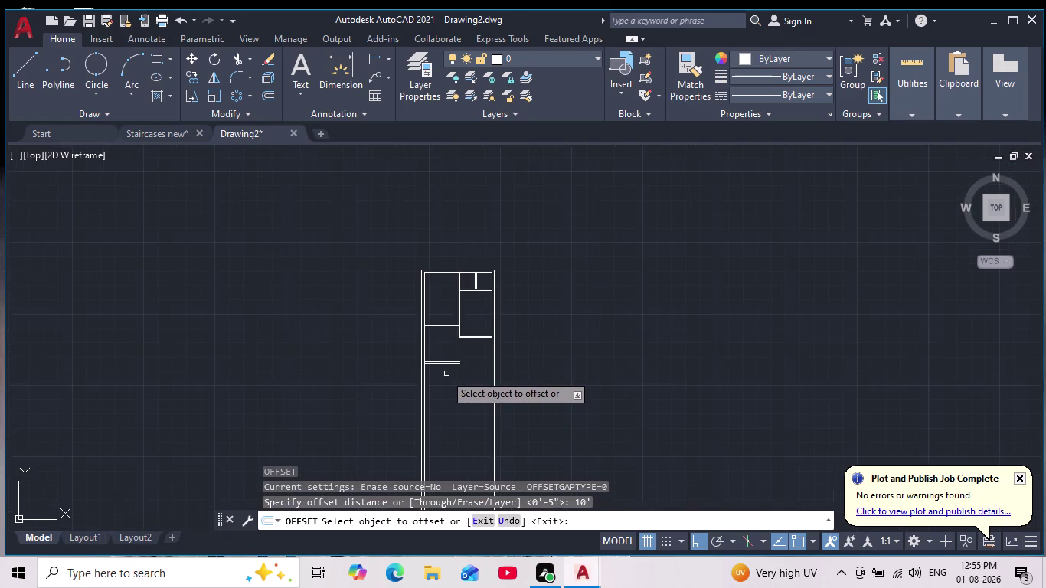
middle_click(443, 361)
scroll(up, 3)
scroll(up, 3)
click(440, 377)
scroll(up, 3)
middle_drag(444, 404, 445, 303)
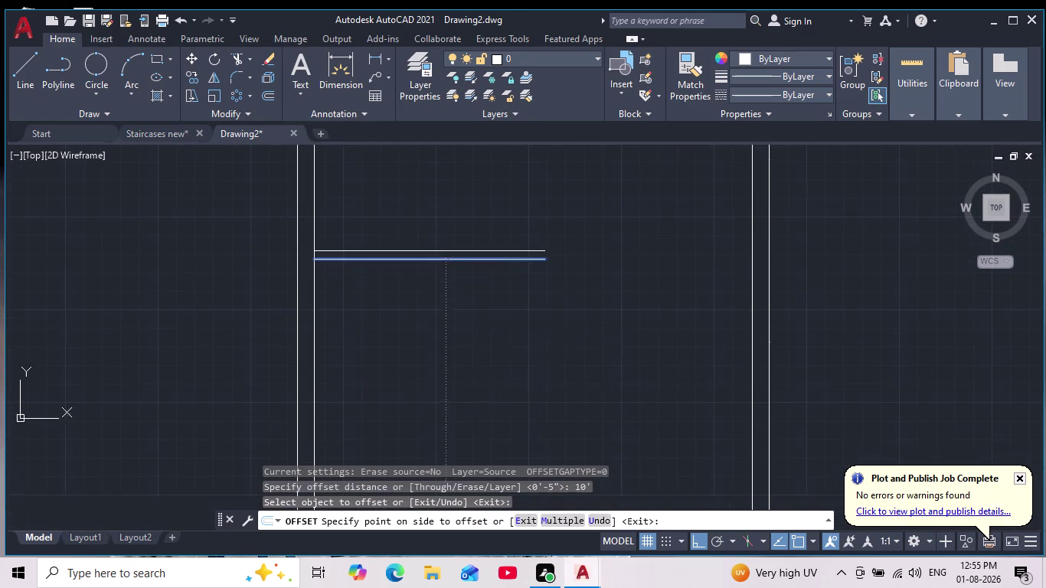
click(424, 418)
scroll(down, 3)
middle_drag(426, 412, 438, 312)
scroll(down, 3)
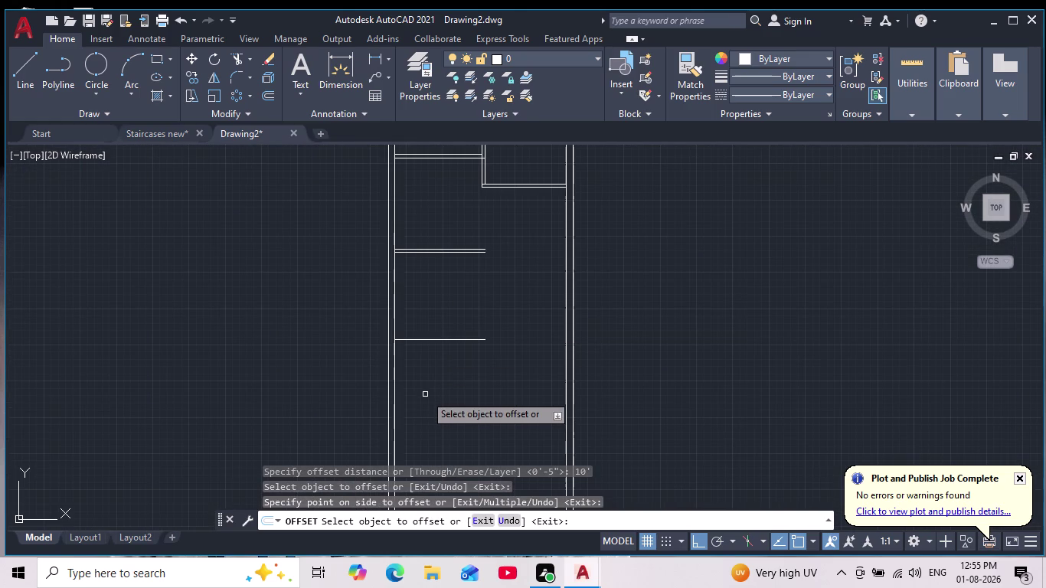
key(Return)
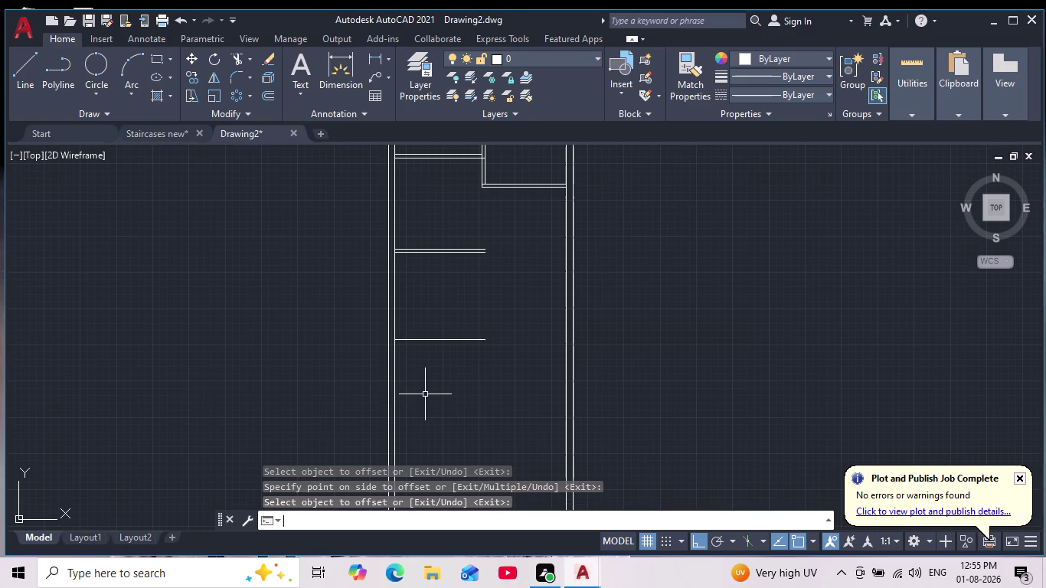
Offset the new lower line by 9" to make it a double line.
key(Escape)
key(Escape)
key(Escape)
key(Escape)
key(Escape)
key(o)
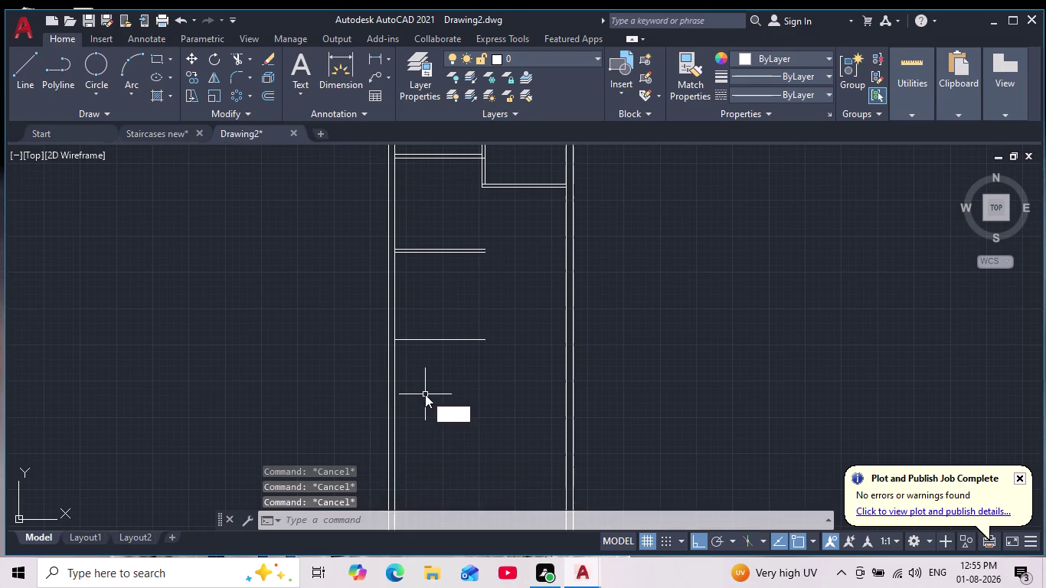
key(Return)
key(9)
key(shift+quotedbl)
key(Return)
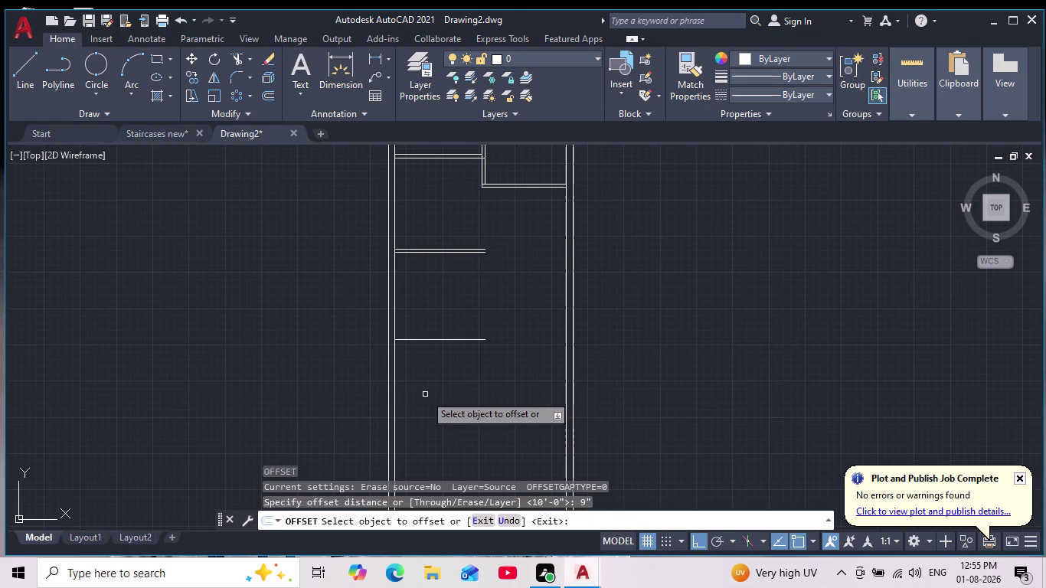
click(444, 338)
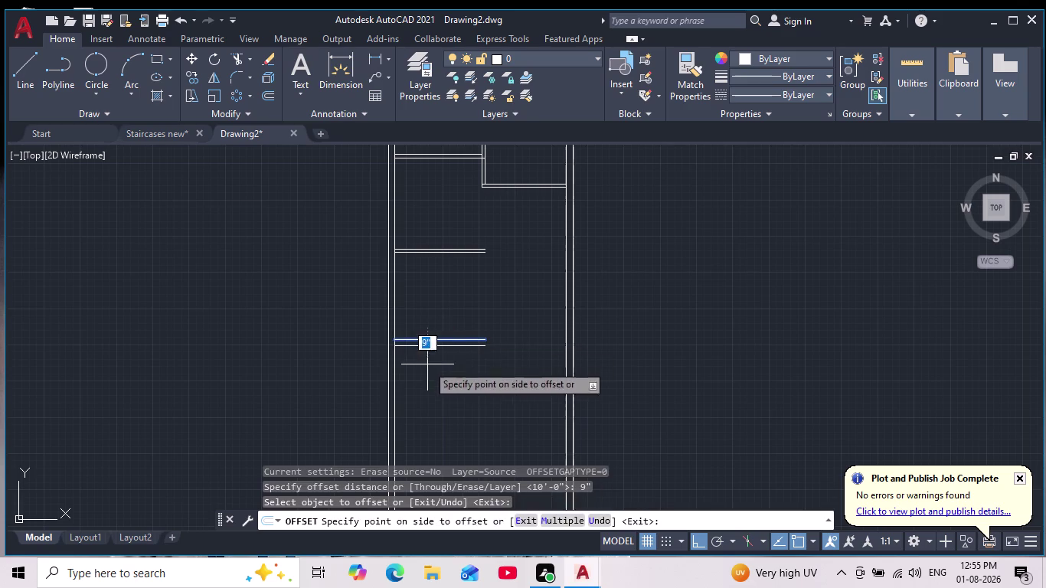
click(427, 371)
scroll(up, 3)
middle_drag(423, 366, 408, 429)
key(Escape)
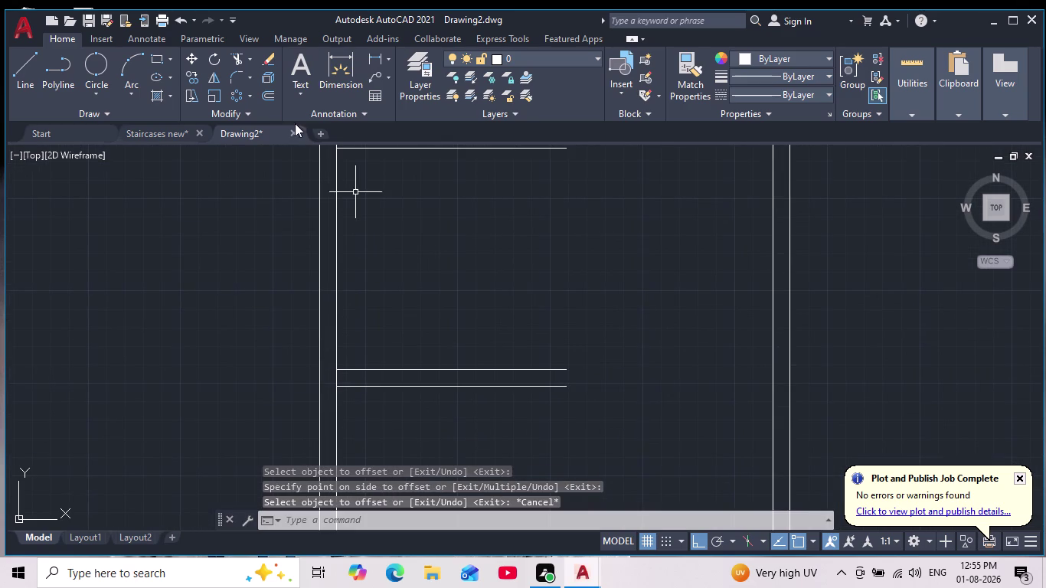
click(242, 79)
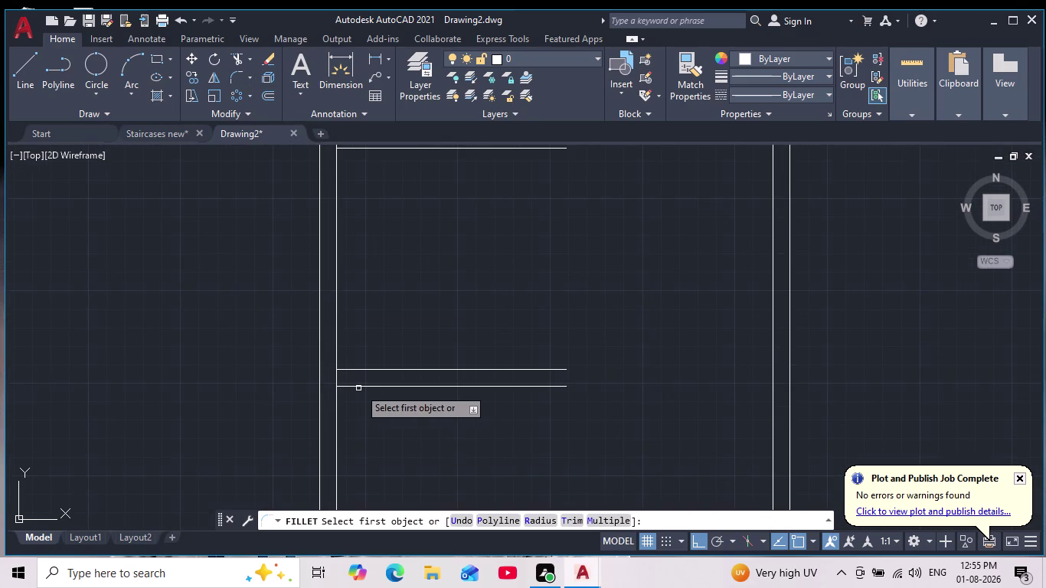
Fillet the outer and inner bottom lines to the matching left wall lines.
click(359, 388)
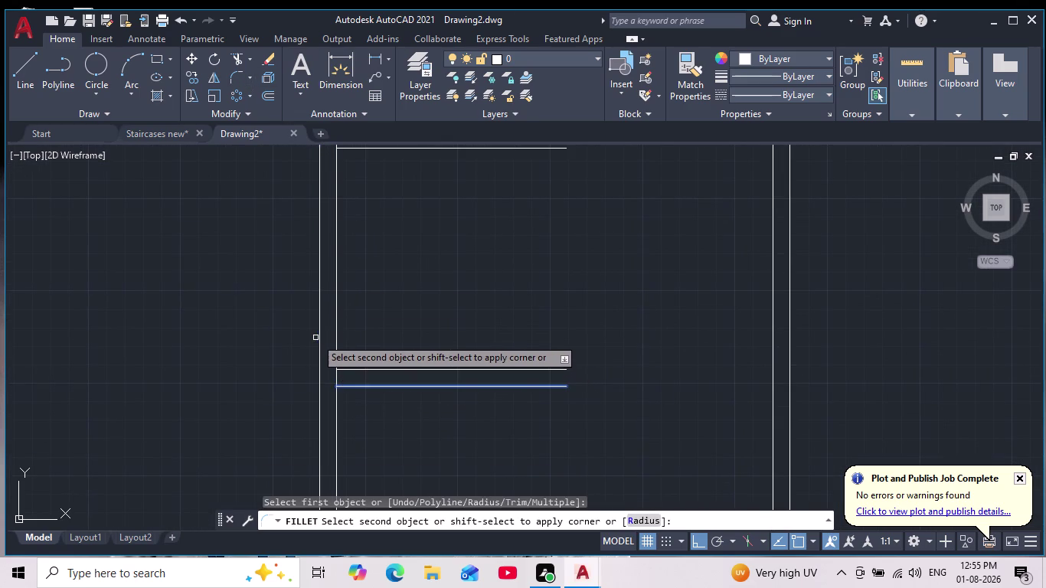
click(318, 339)
key(space)
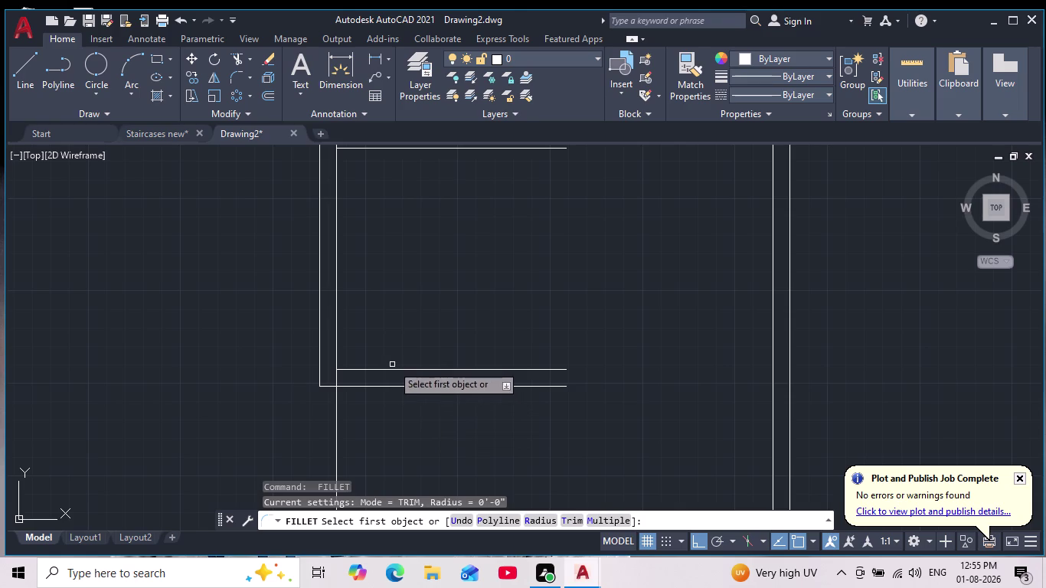
click(389, 372)
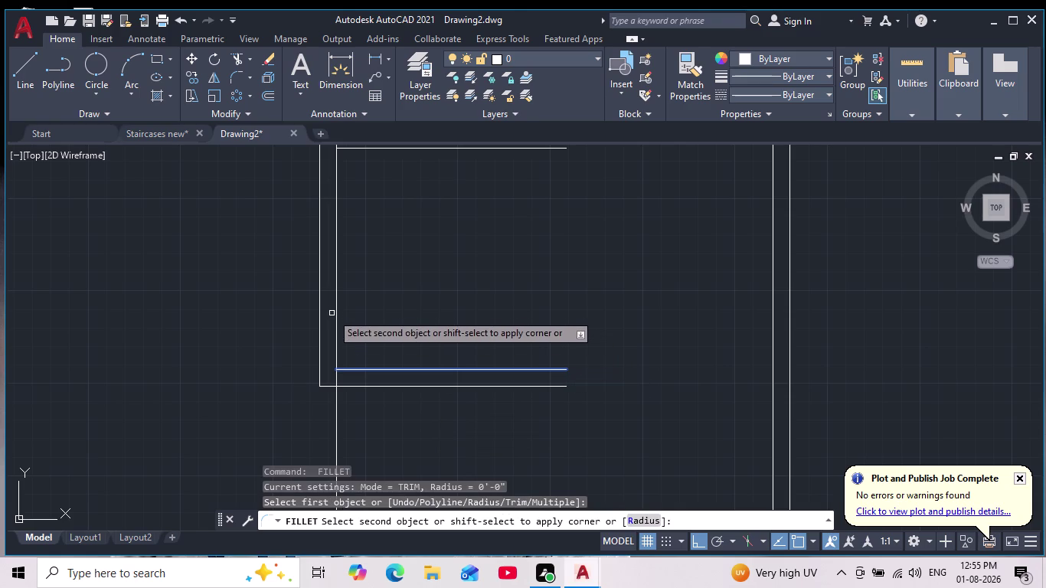
click(338, 321)
click(335, 315)
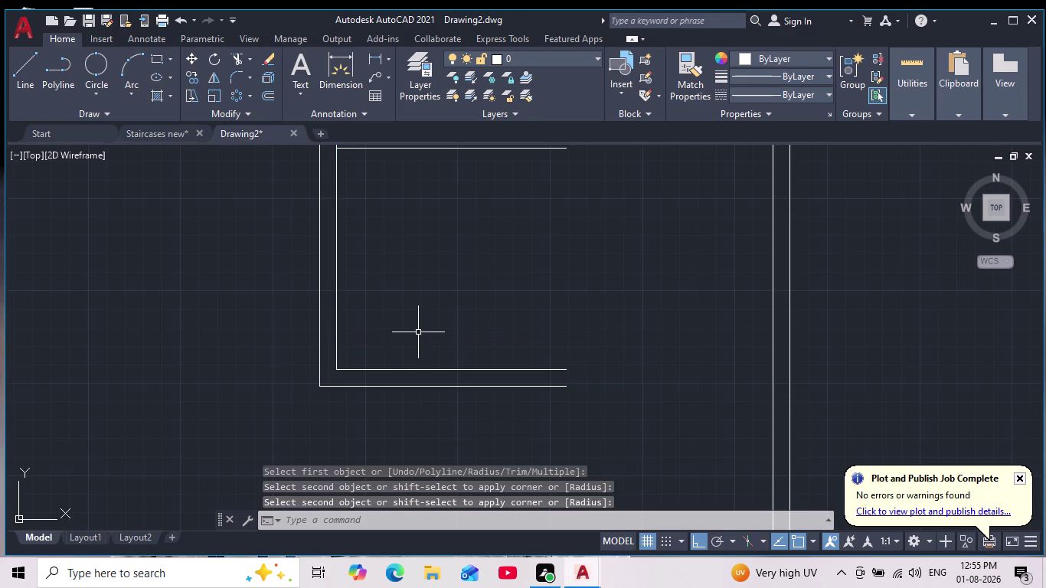
middle_drag(418, 332, 414, 367)
scroll(down, 3)
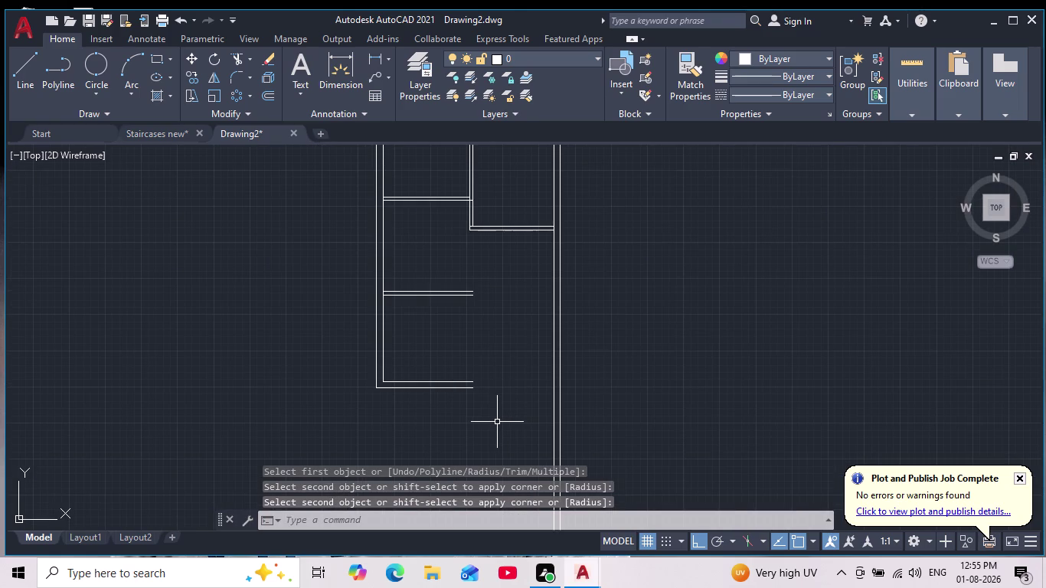
key(Escape)
scroll(down, 3)
scroll(up, 3)
middle_click(493, 422)
scroll(up, 3)
middle_click(494, 421)
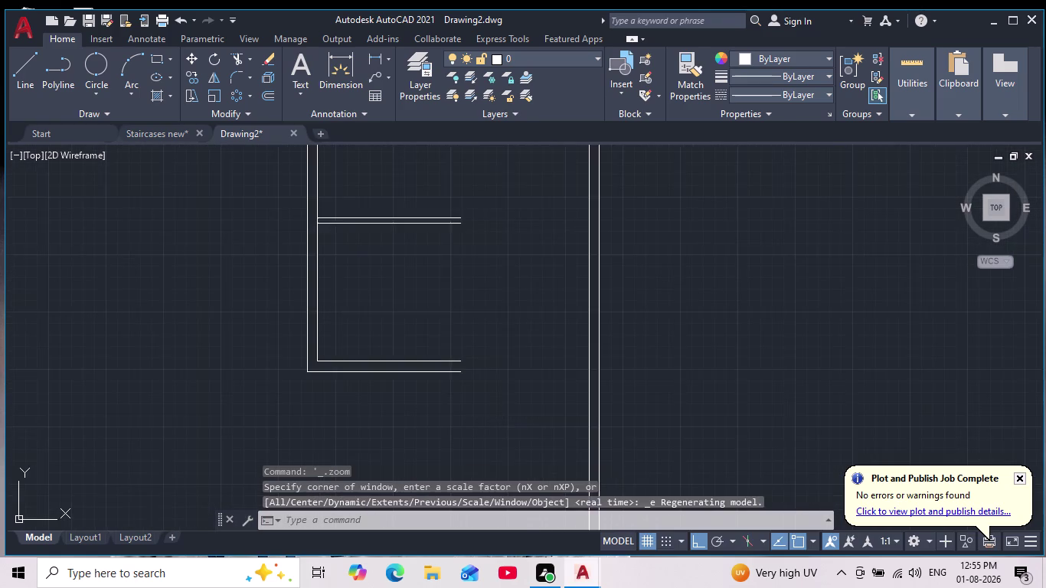
text(ex)
key(Return)
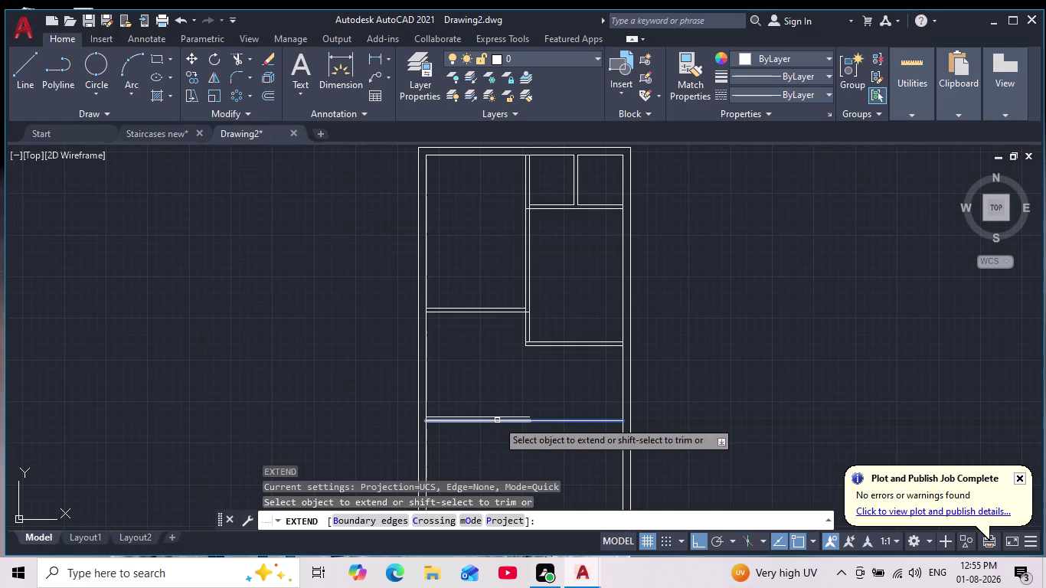
Extend the bottom double line toward the right wall, then cancel Extend.
scroll(up, 3)
drag(514, 387, 525, 469)
scroll(down, 3)
middle_drag(532, 450, 519, 419)
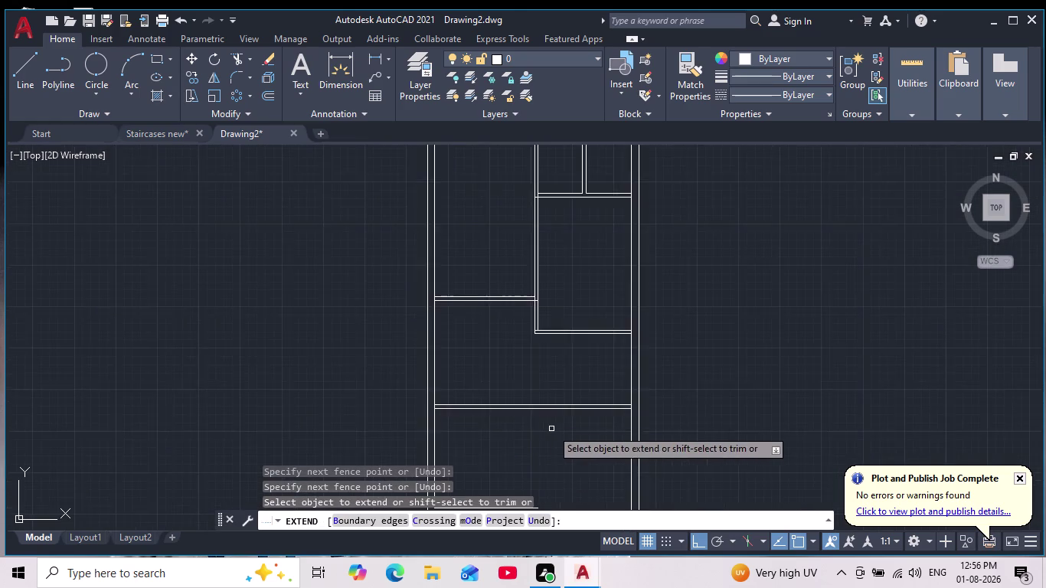
scroll(up, 3)
key(Escape)
key(Escape)
key(Escape)
Fillet the bottom lines to the right wall lines at the lower-right corner.
click(238, 82)
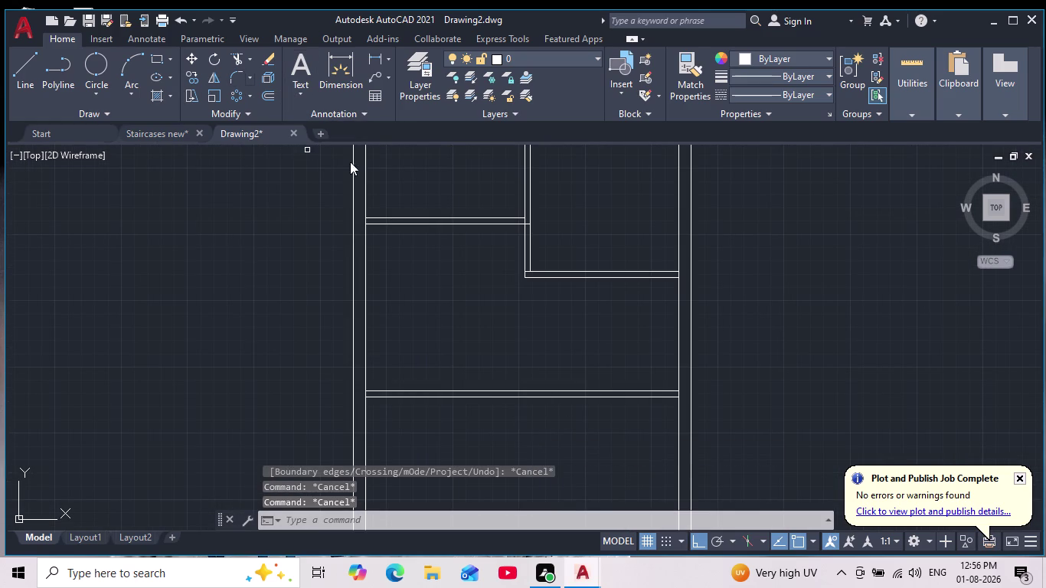
scroll(up, 3)
click(685, 456)
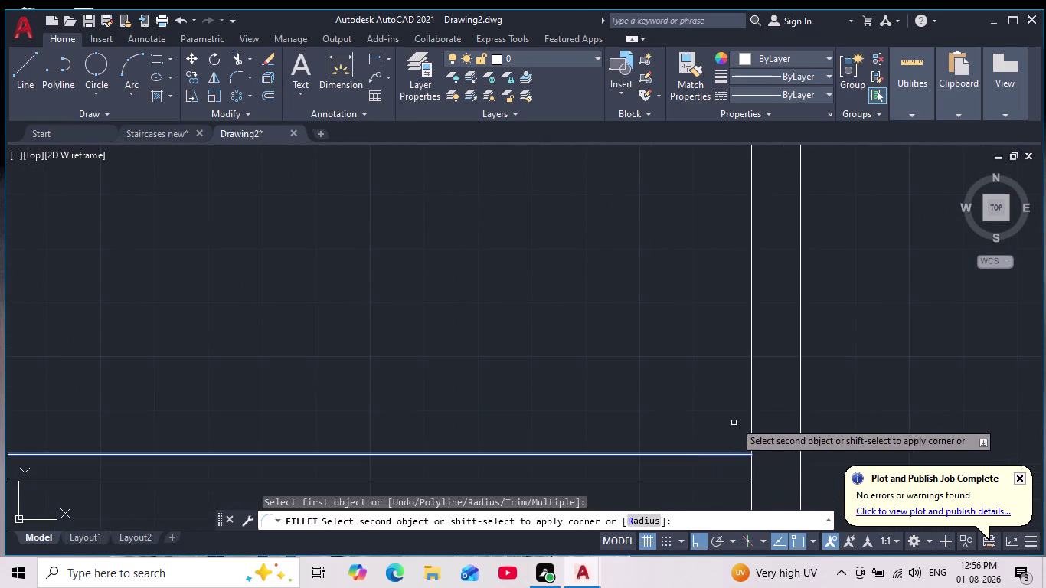
click(749, 404)
click(751, 400)
scroll(down, 3)
middle_drag(692, 394, 623, 342)
key(space)
key(space)
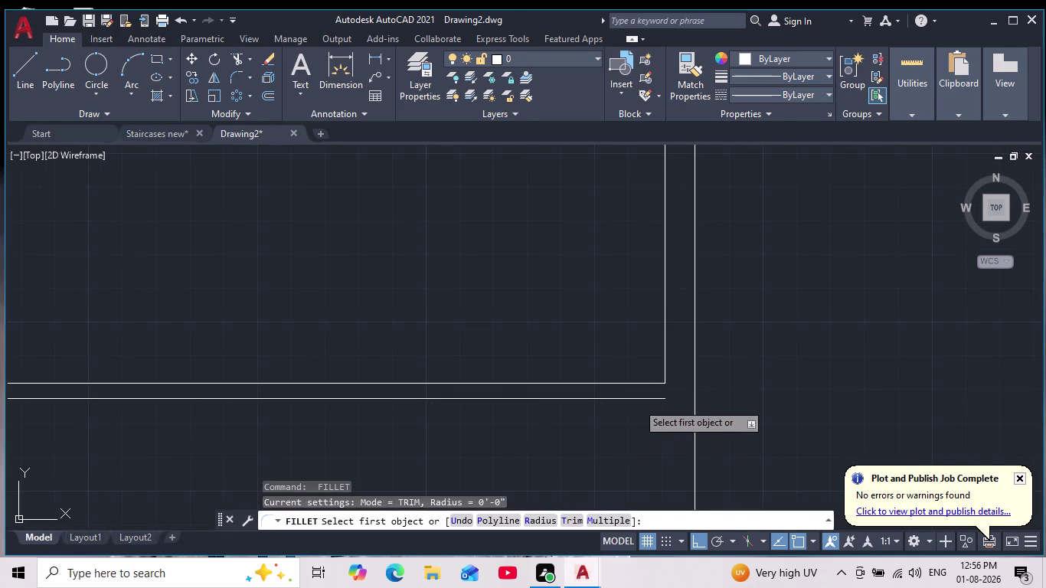
click(637, 394)
key(space)
click(637, 397)
key(space)
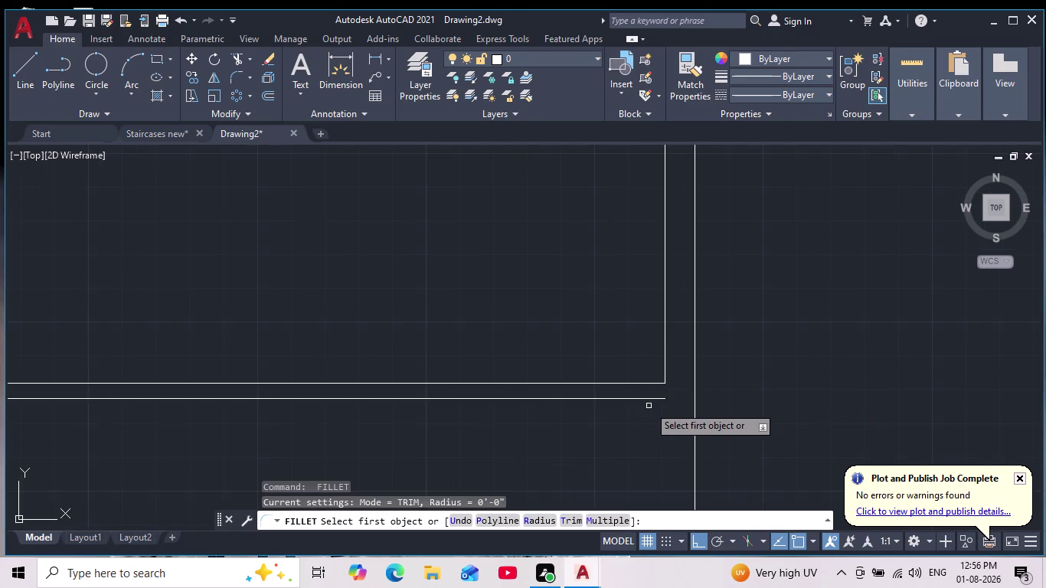
click(642, 399)
click(693, 333)
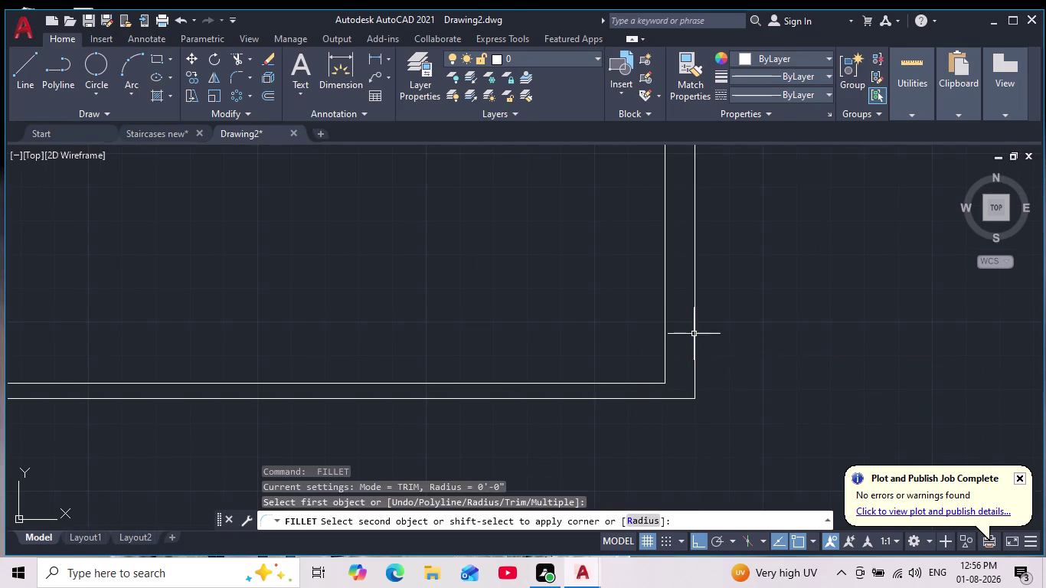
scroll(down, 3)
middle_drag(742, 372, 714, 415)
scroll(down, 3)
middle_drag(658, 490, 642, 421)
scroll(down, 3)
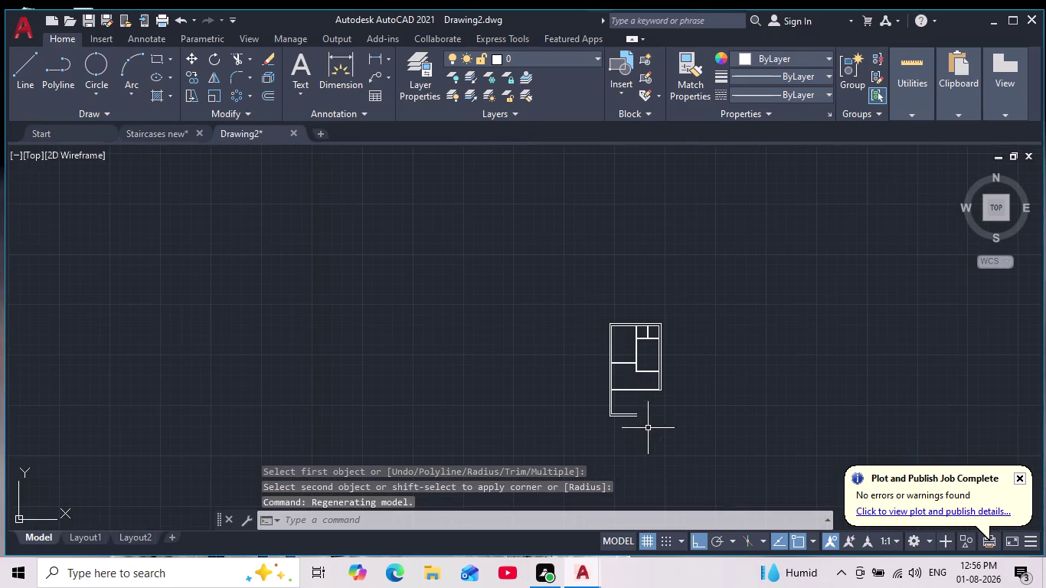
scroll(up, 3)
Undo the corner joins and wall extension, reopening the lower-right corner.
key(ctrl+z)
key(ctrl+z)
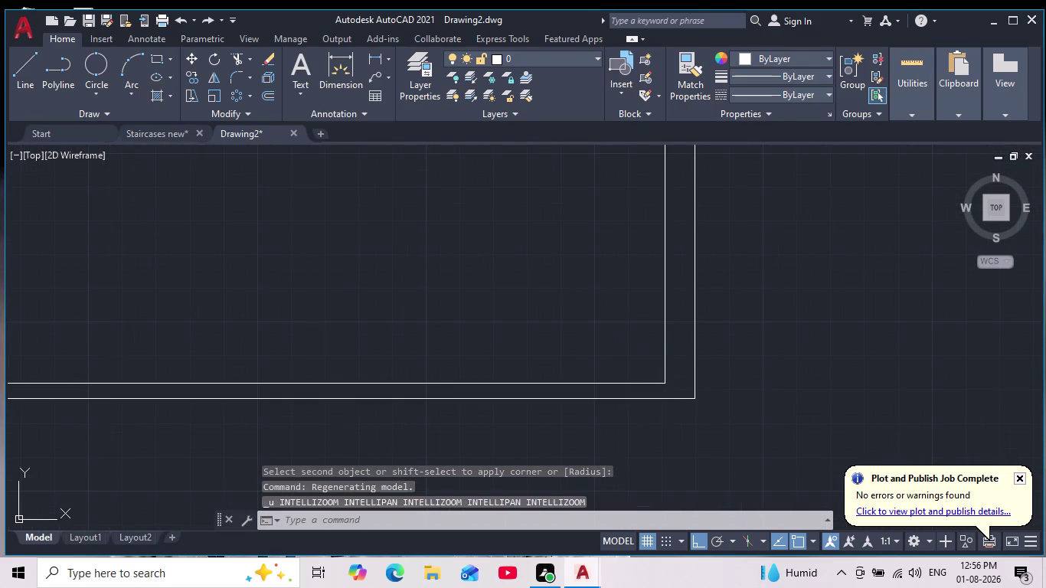
key(ctrl+z)
key(ctrl+z)
scroll(down, 3)
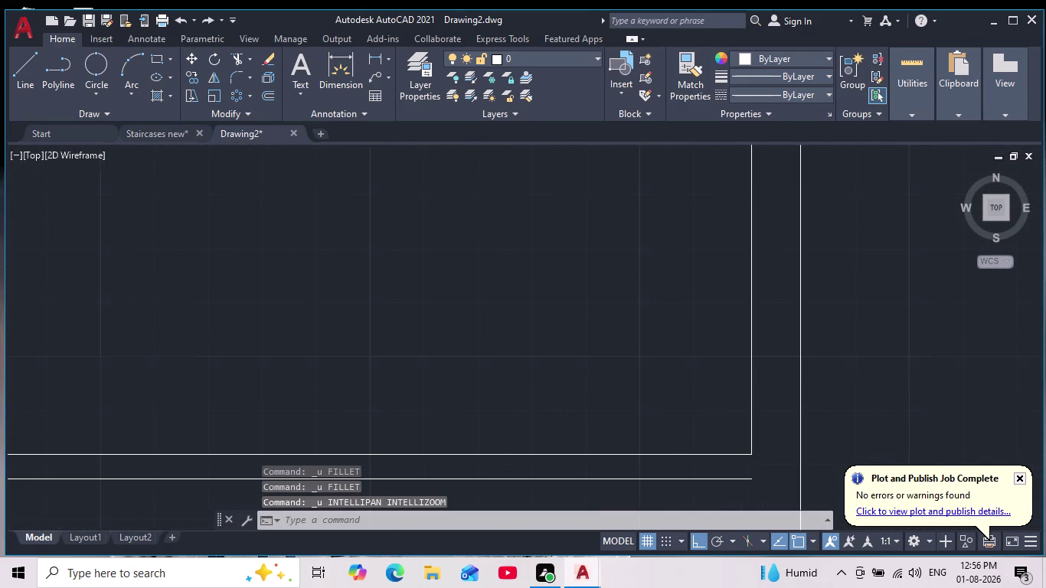
scroll(down, 3)
scroll(down, 3)
middle_click(648, 366)
key(ctrl+z)
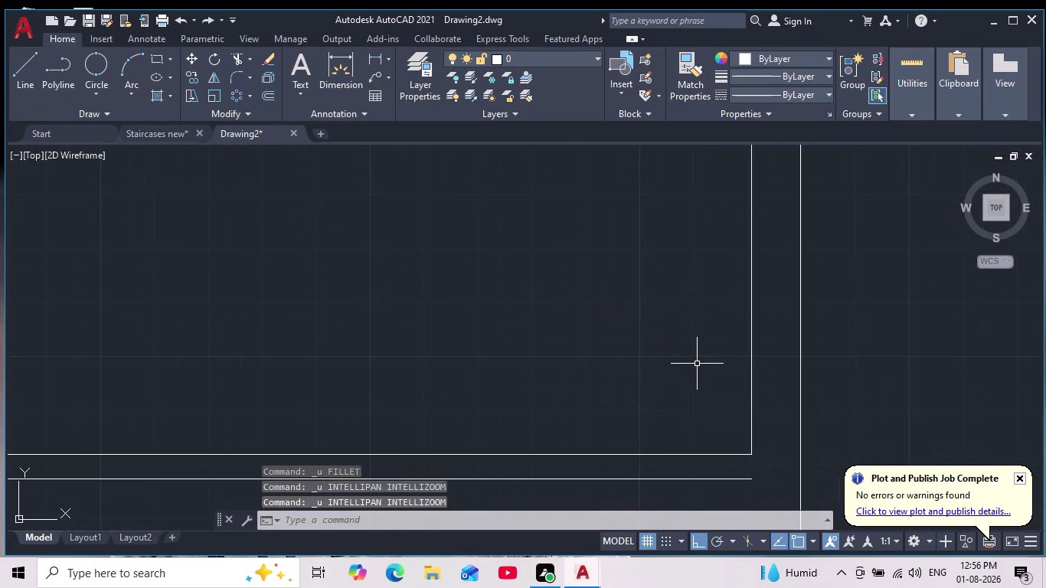
key(ctrl+z)
key(ctrl+z)
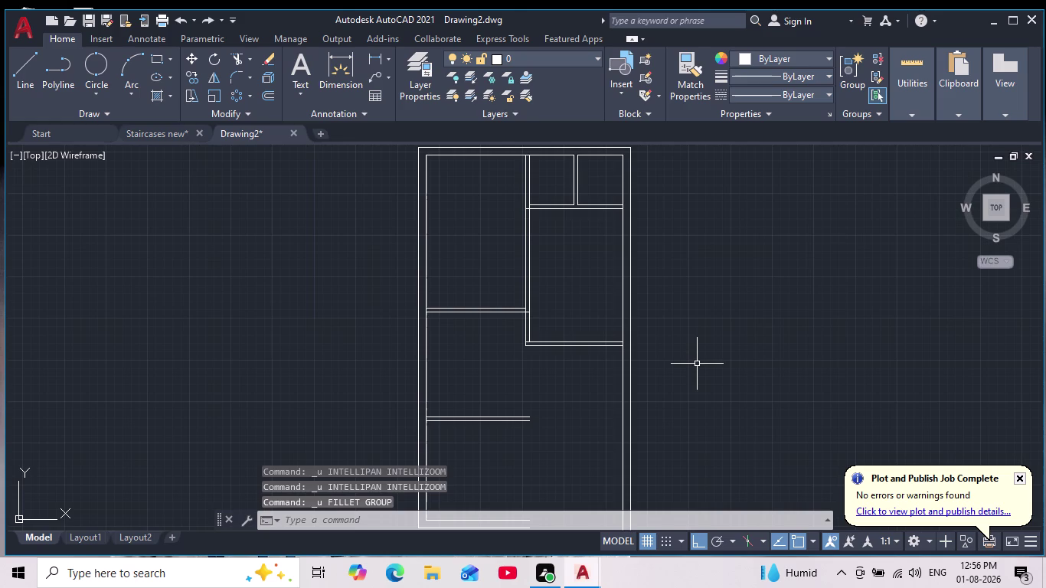
scroll(down, 3)
middle_drag(604, 420, 566, 313)
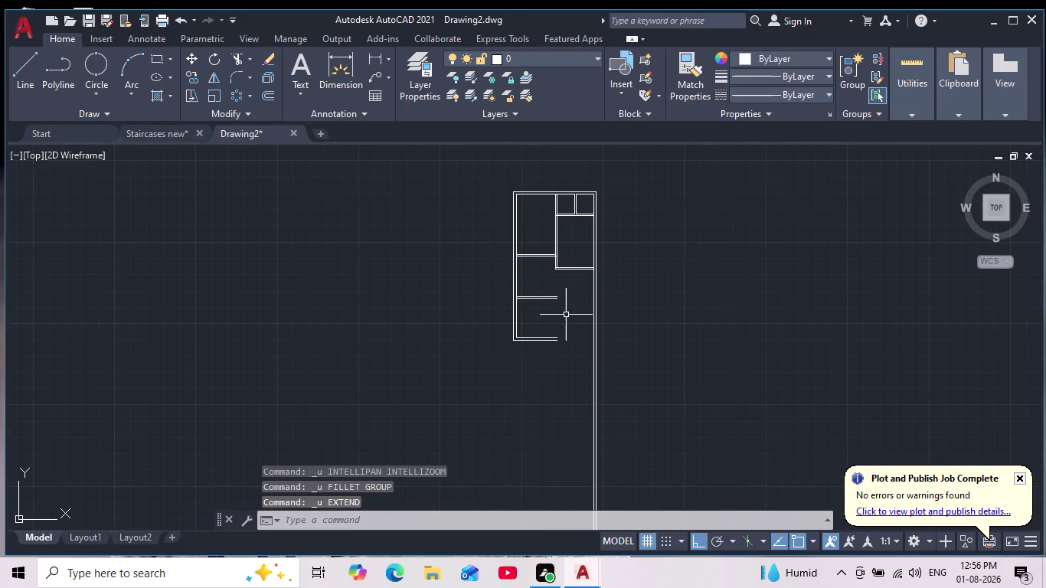
scroll(up, 3)
middle_drag(589, 358, 600, 400)
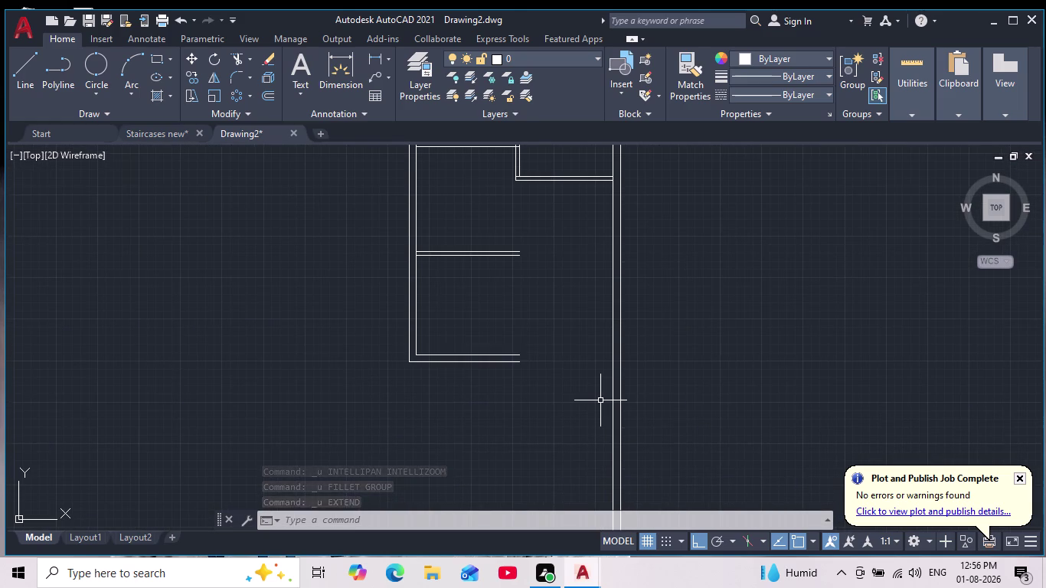
Extend the bottom wall lines with a fence to the right wall.
text(ex)
key(Return)
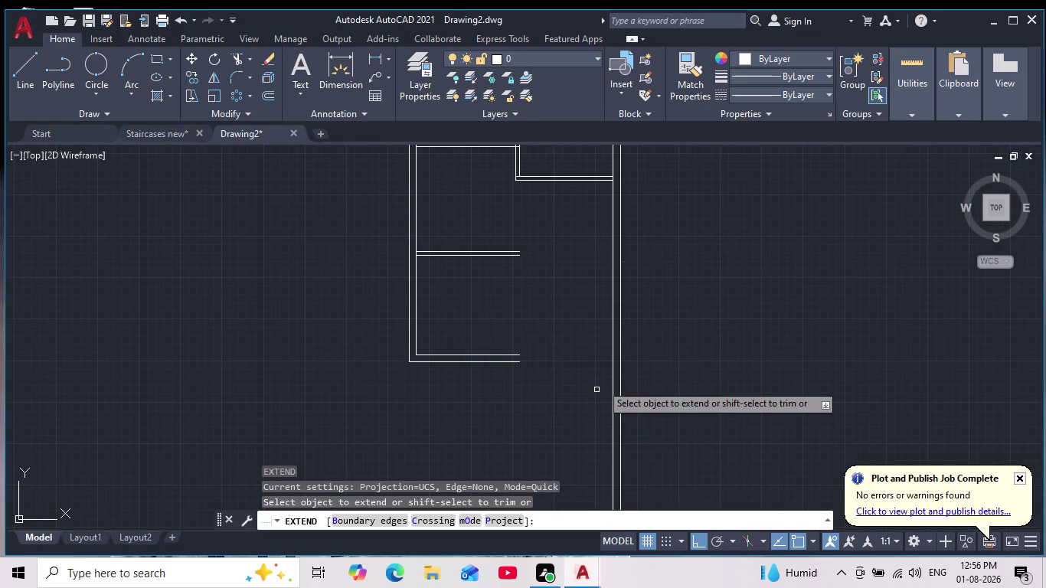
drag(509, 334, 505, 390)
key(Escape)
key(Escape)
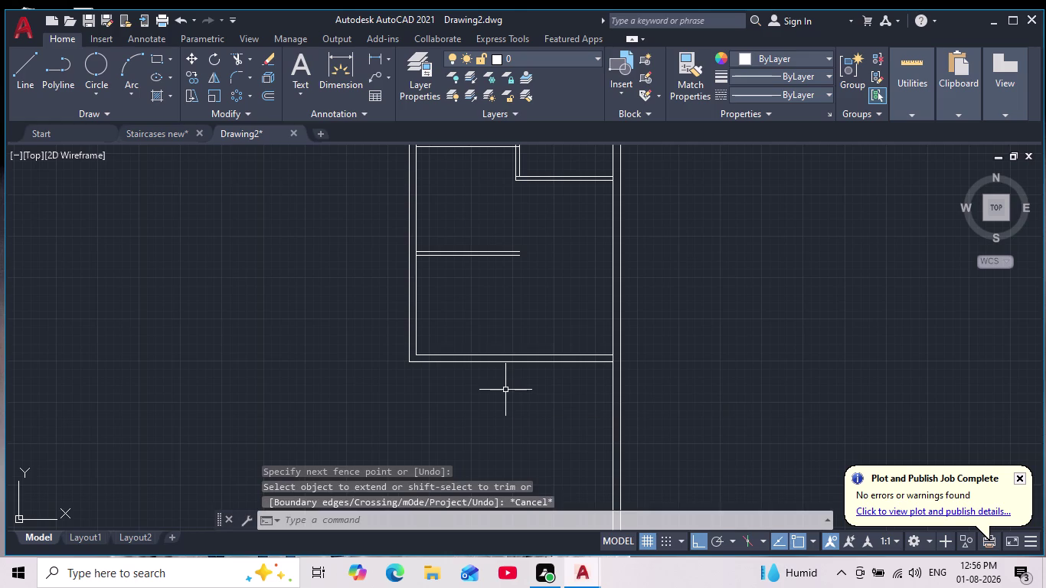
Fillet the inner and then the outer lower-right corner lines at radius 0.
scroll(up, 3)
middle_drag(505, 391, 478, 422)
click(240, 79)
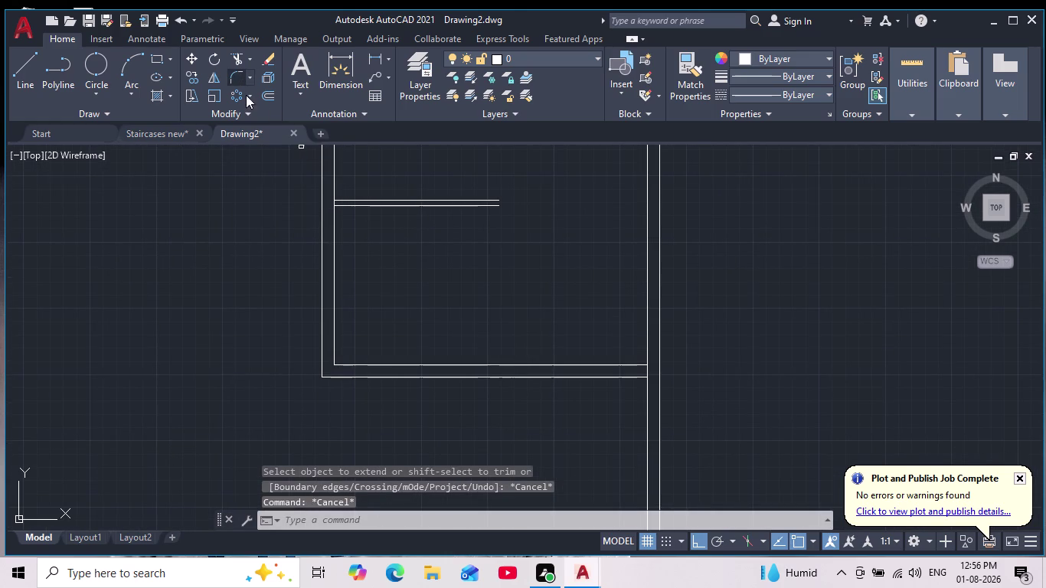
click(627, 367)
click(649, 337)
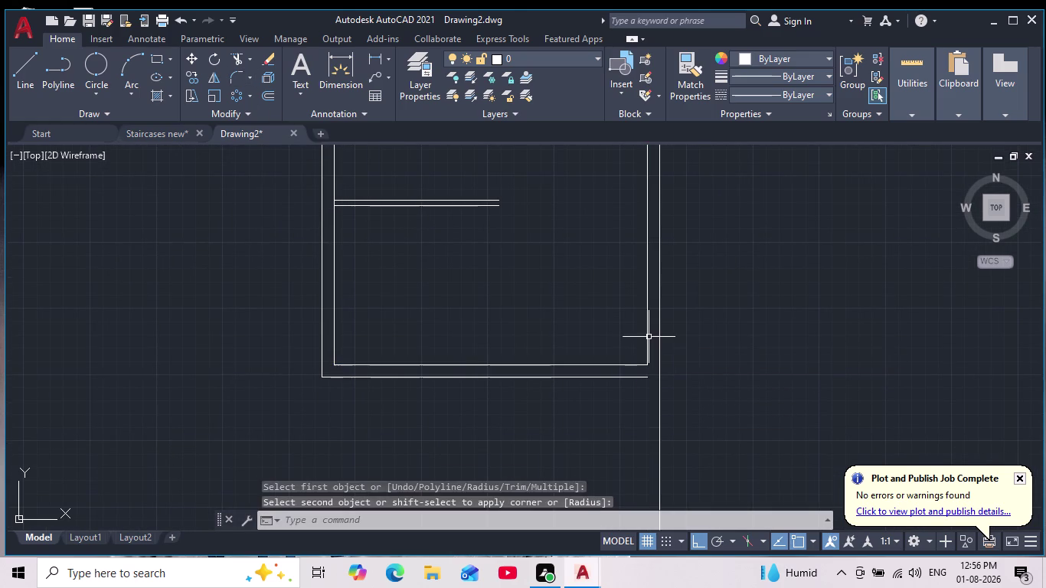
key(space)
click(623, 378)
click(658, 338)
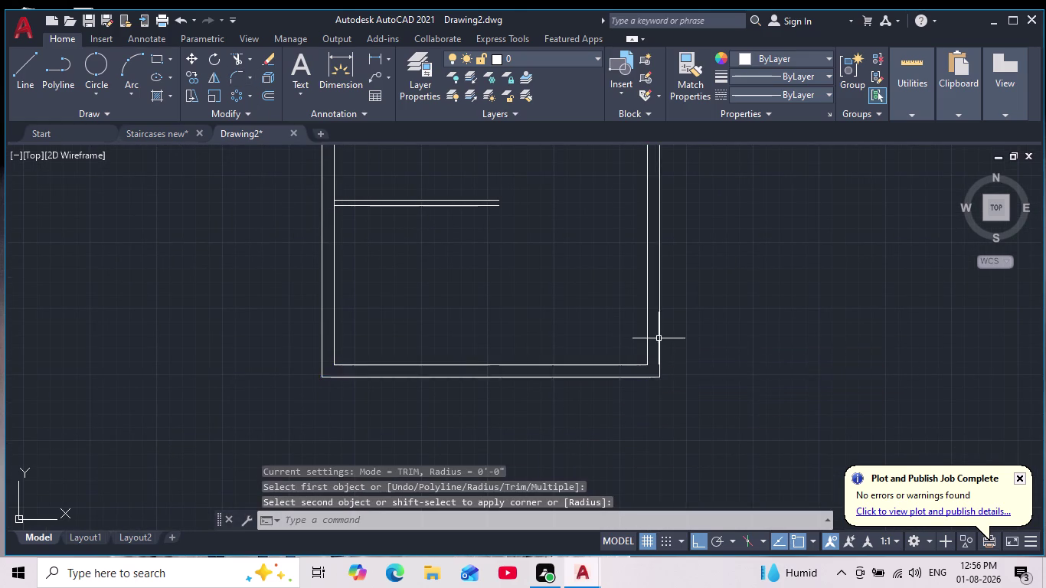
scroll(down, 3)
middle_drag(723, 364, 676, 417)
scroll(up, 3)
middle_drag(697, 385, 671, 411)
scroll(up, 3)
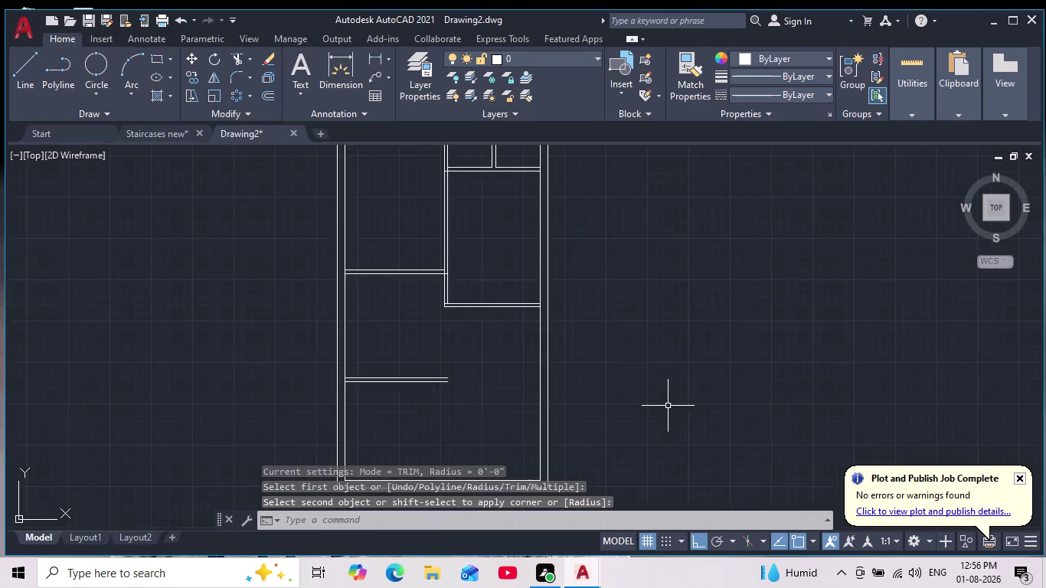
scroll(down, 3)
scroll(up, 3)
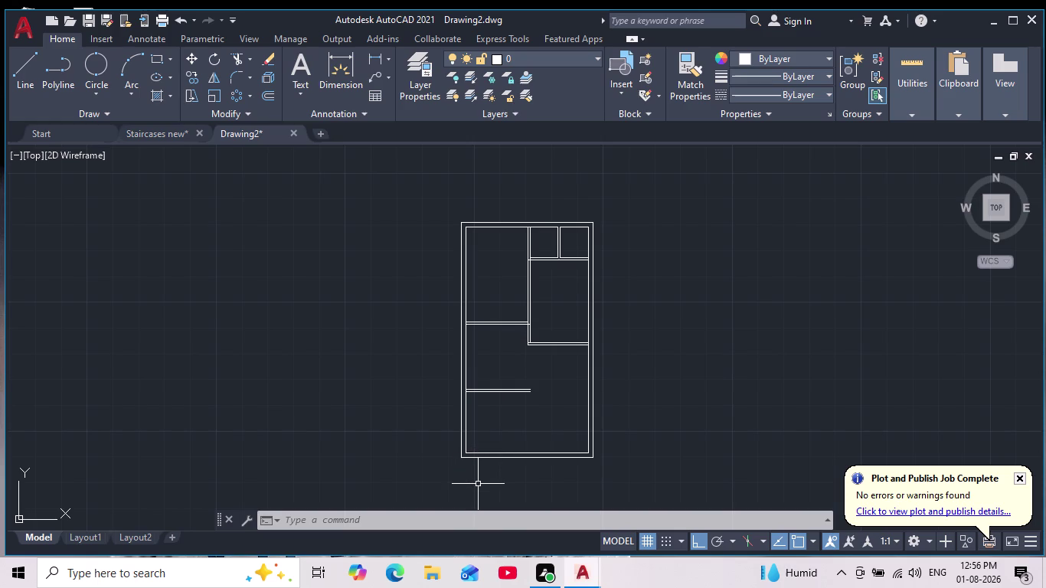
Zoom to the bottom flight and cancel an OFFSET attempt without changes.
scroll(up, 3)
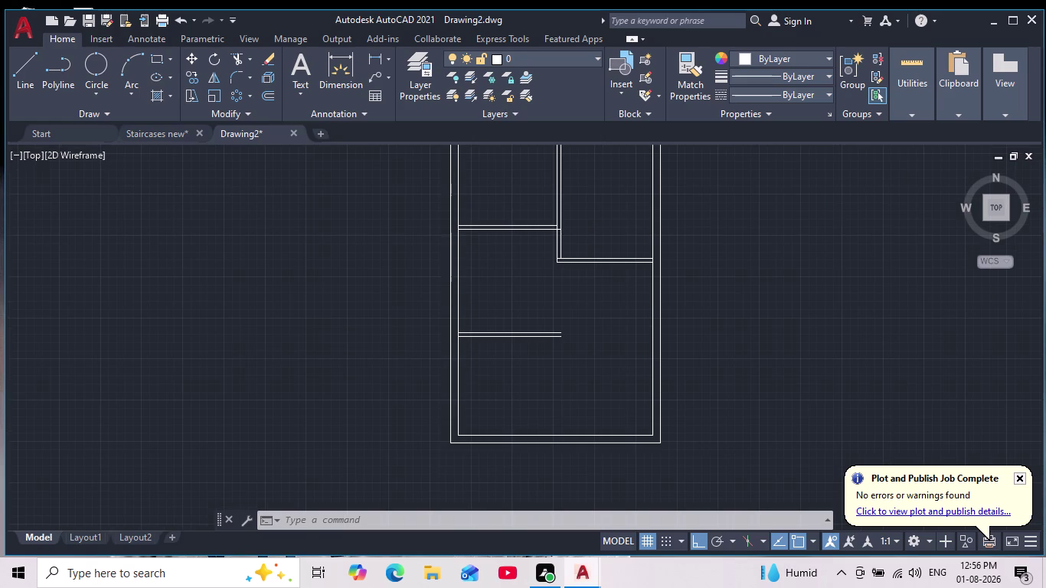
scroll(down, 3)
scroll(up, 3)
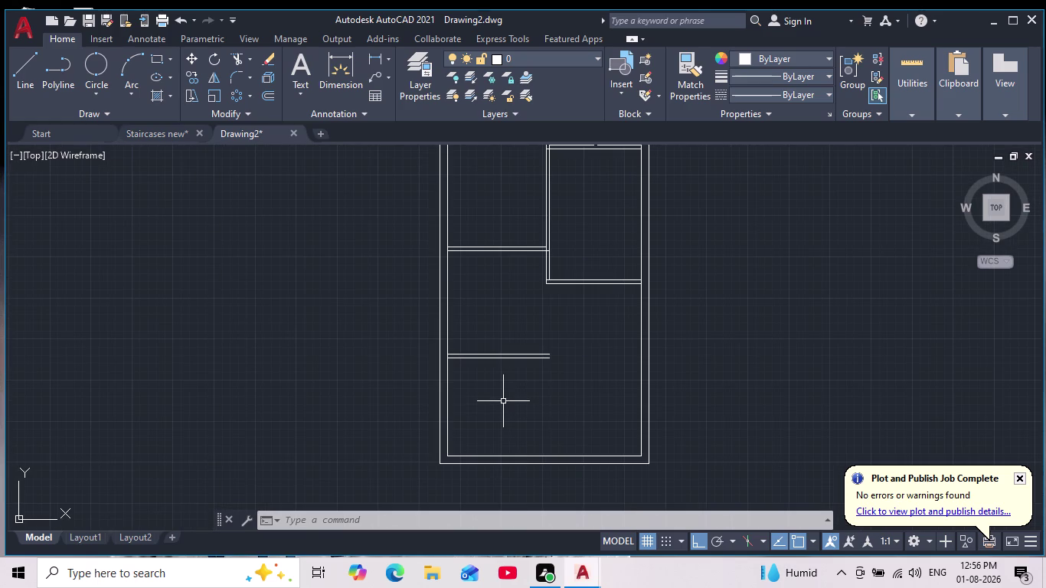
middle_drag(503, 401, 464, 386)
scroll(down, 3)
scroll(up, 3)
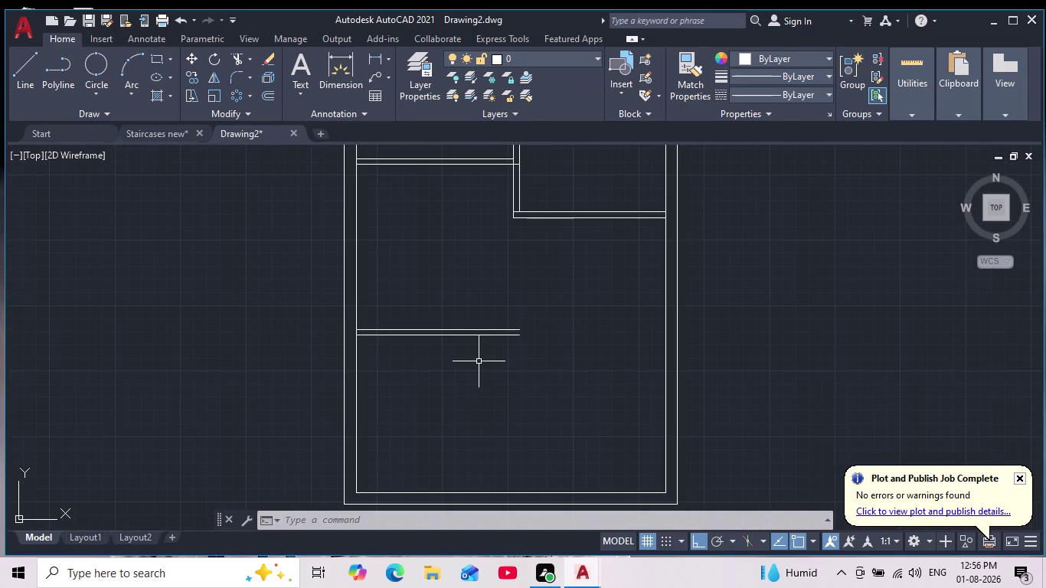
scroll(down, 3)
middle_drag(480, 357, 458, 340)
scroll(up, 3)
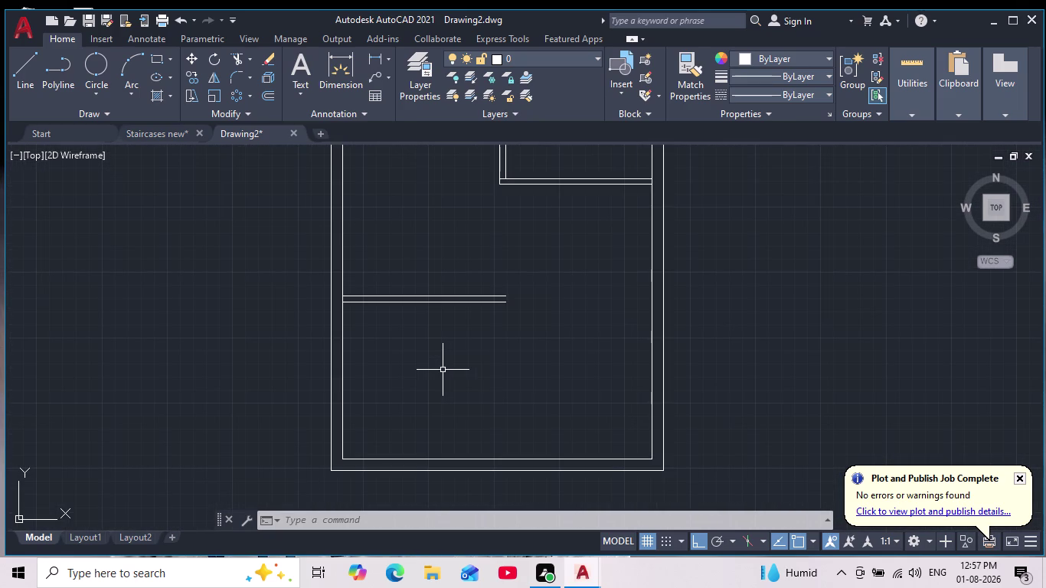
key(Escape)
key(Escape)
key(o)
key(Return)
key(Escape)
key(Escape)
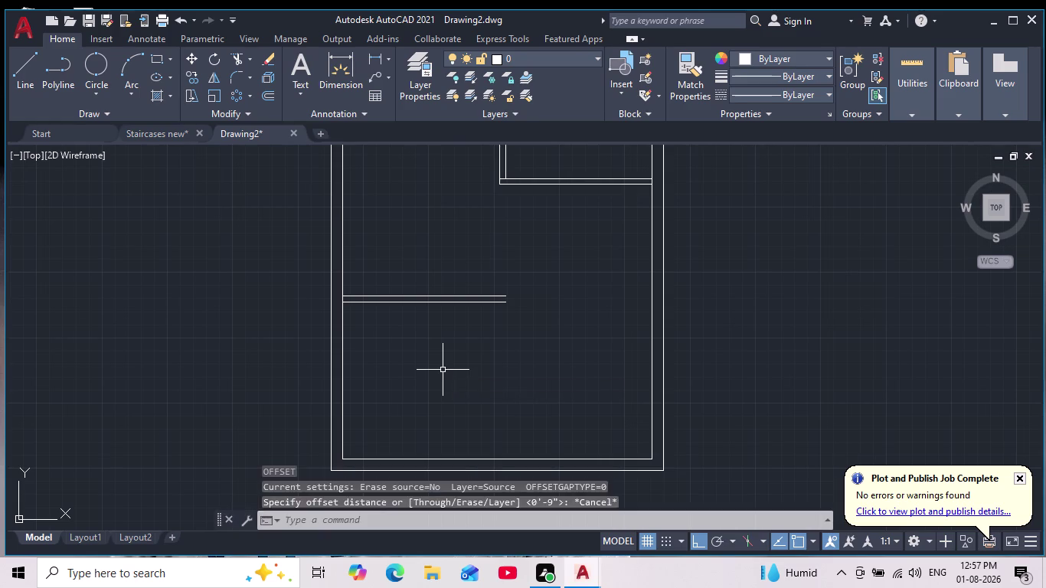
Recenter the plan on the bottom flight with the Line tool active.
drag(271, 17, 309, 0)
scroll(down, 3)
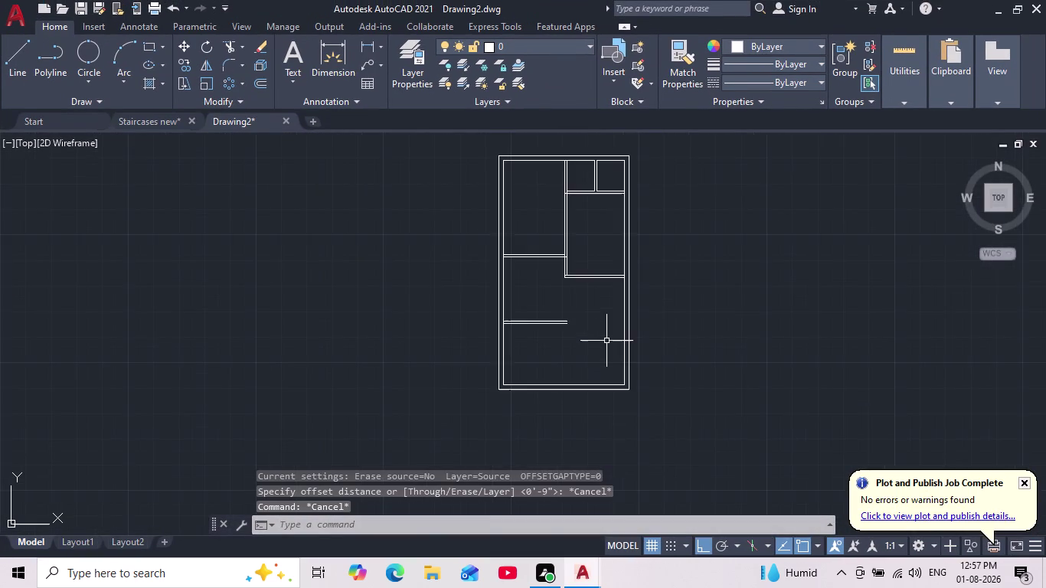
middle_drag(607, 339, 401, 385)
scroll(down, 3)
scroll(up, 3)
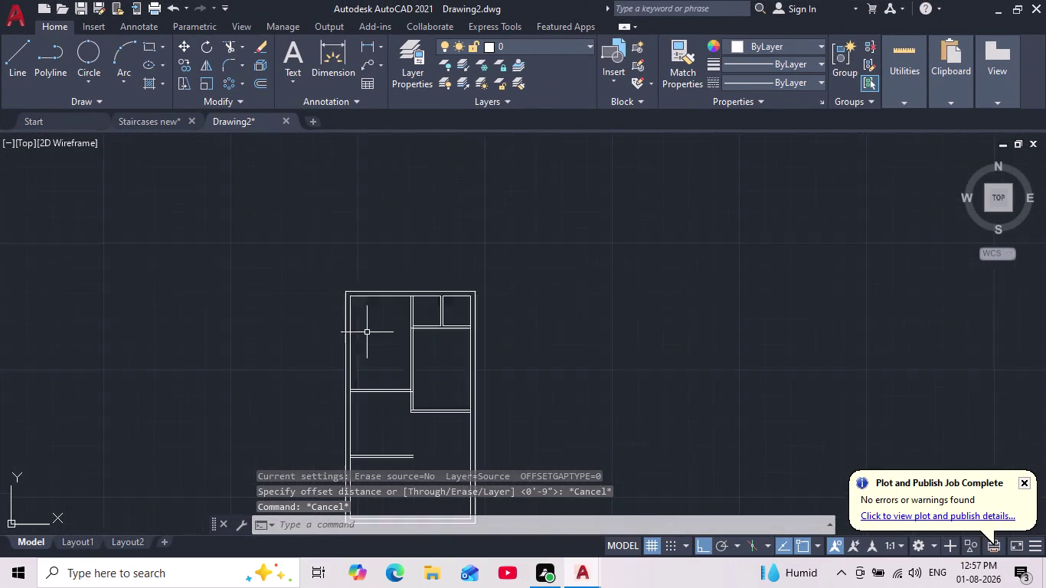
scroll(up, 3)
middle_drag(376, 325, 351, 223)
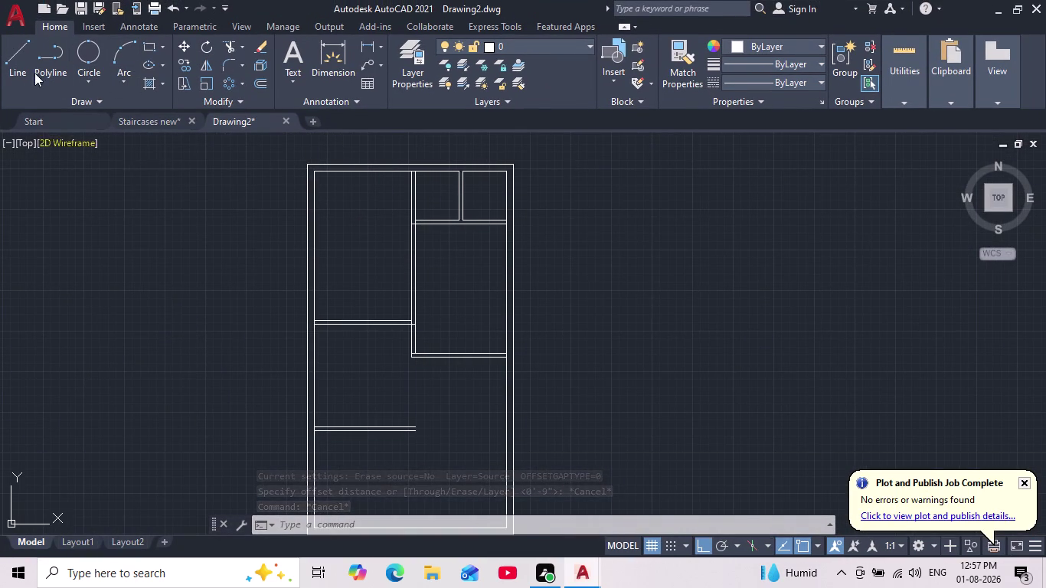
click(15, 59)
middle_drag(301, 385, 333, 230)
Draw a new line in the lower stair bay.
scroll(up, 3)
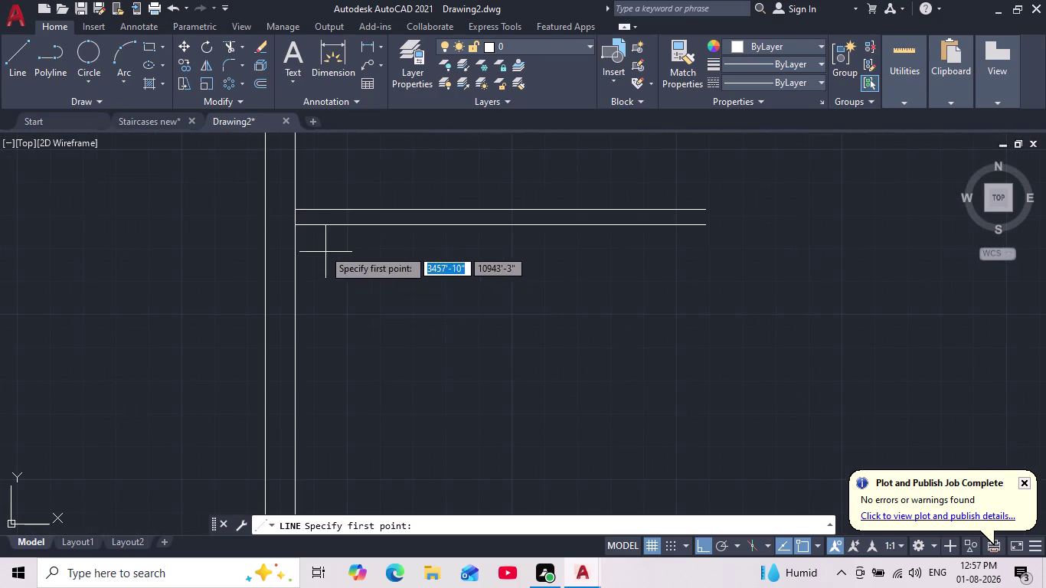
click(290, 225)
scroll(down, 3)
middle_drag(322, 287, 339, 253)
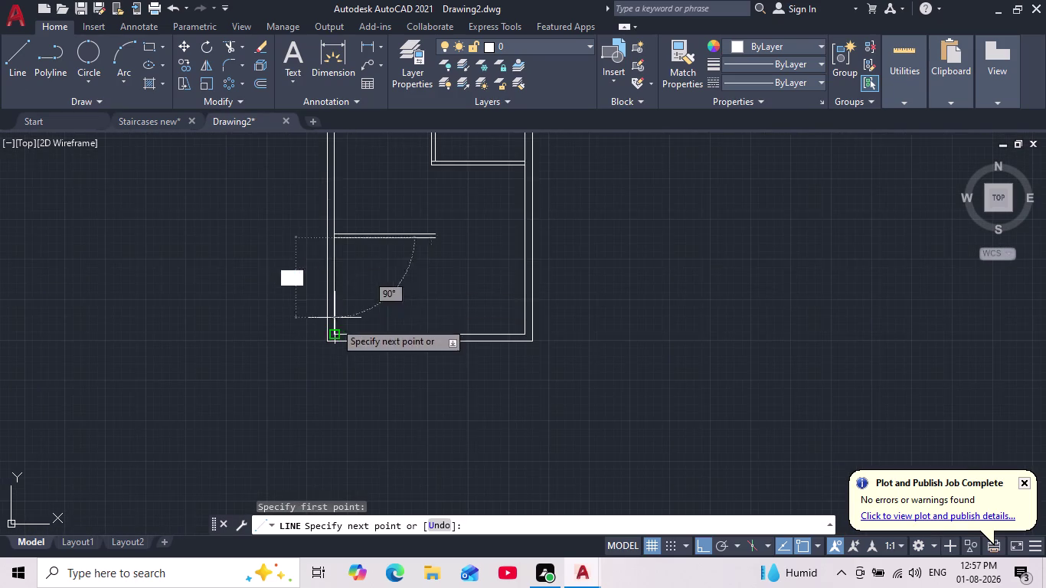
scroll(up, 3)
click(367, 338)
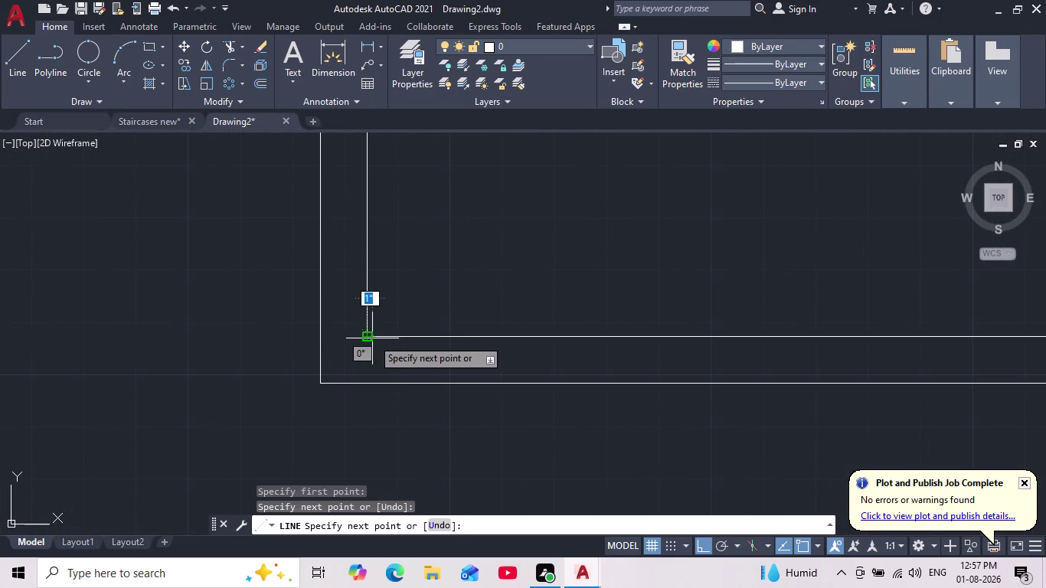
key(Escape)
Offset the left inner wall line 10' to the right.
key(o)
key(Return)
text(10)
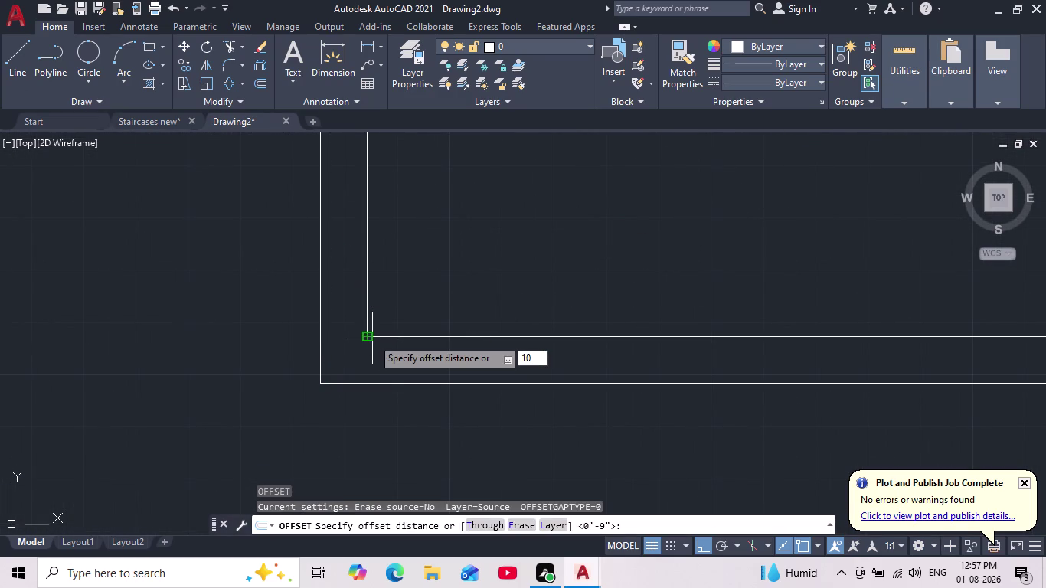
text(')
key(Return)
scroll(down, 3)
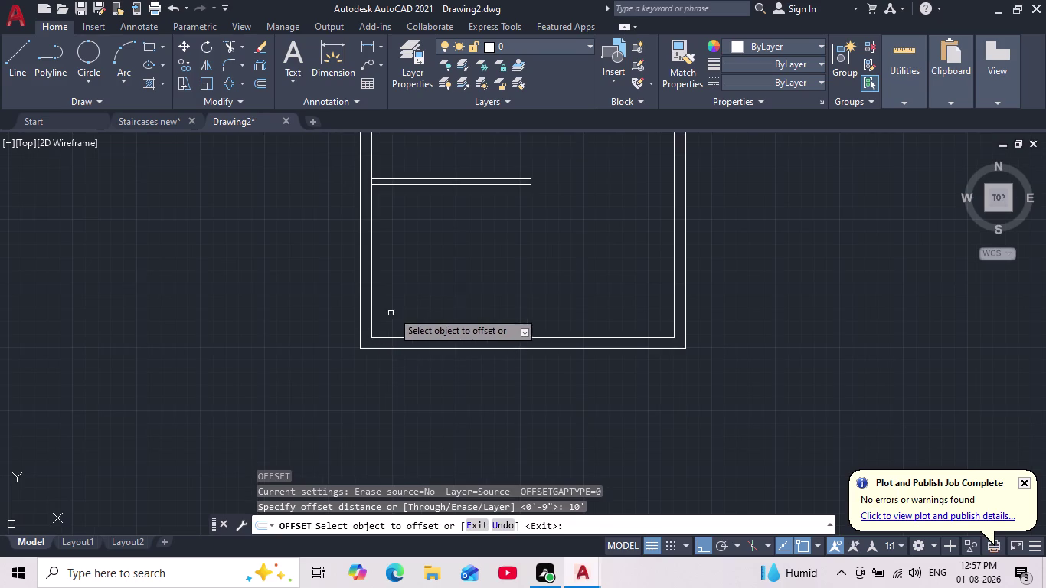
middle_drag(410, 260, 376, 320)
click(339, 289)
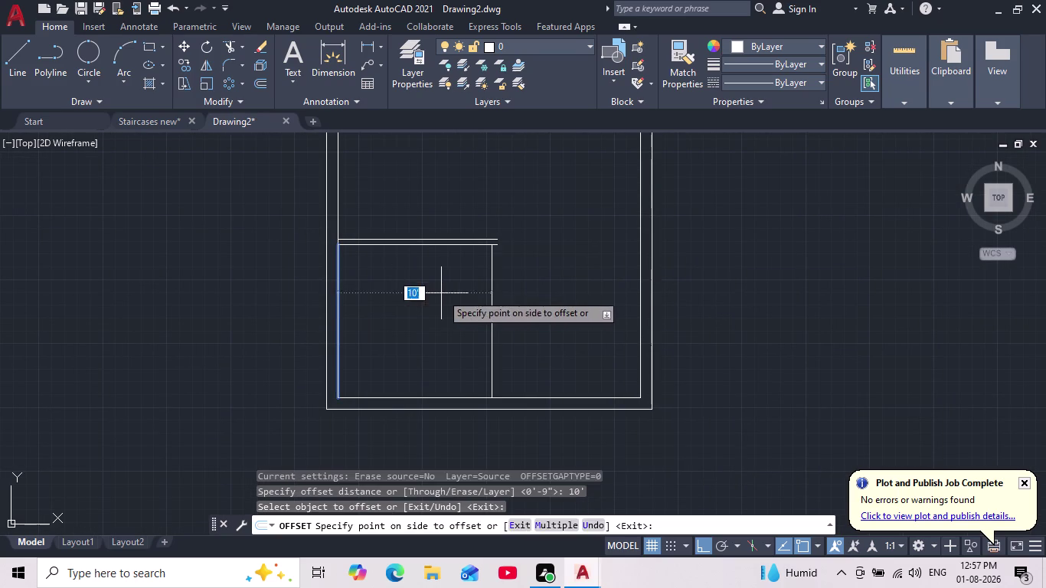
click(442, 294)
key(Return)
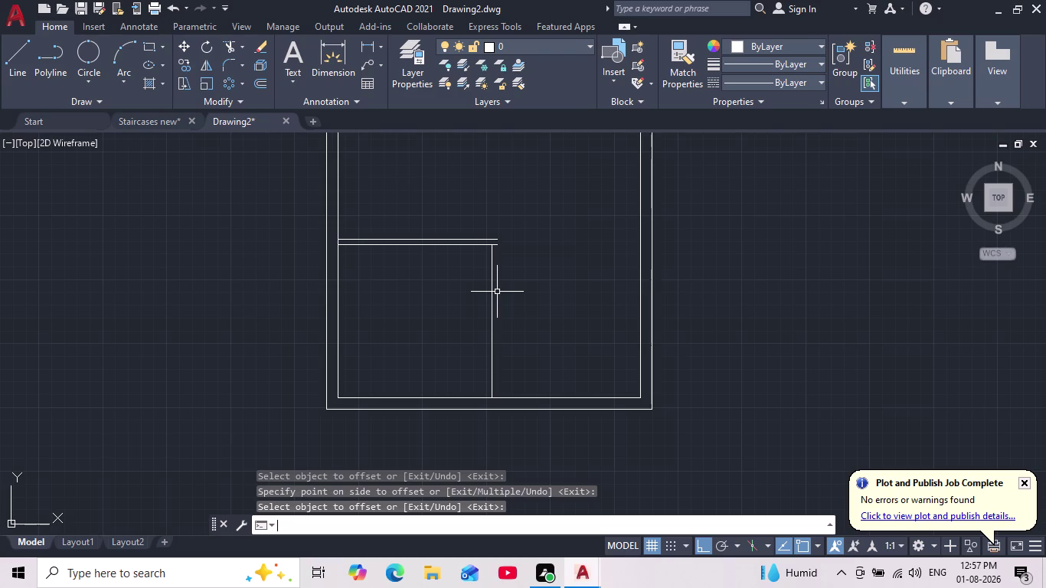
key(Return)
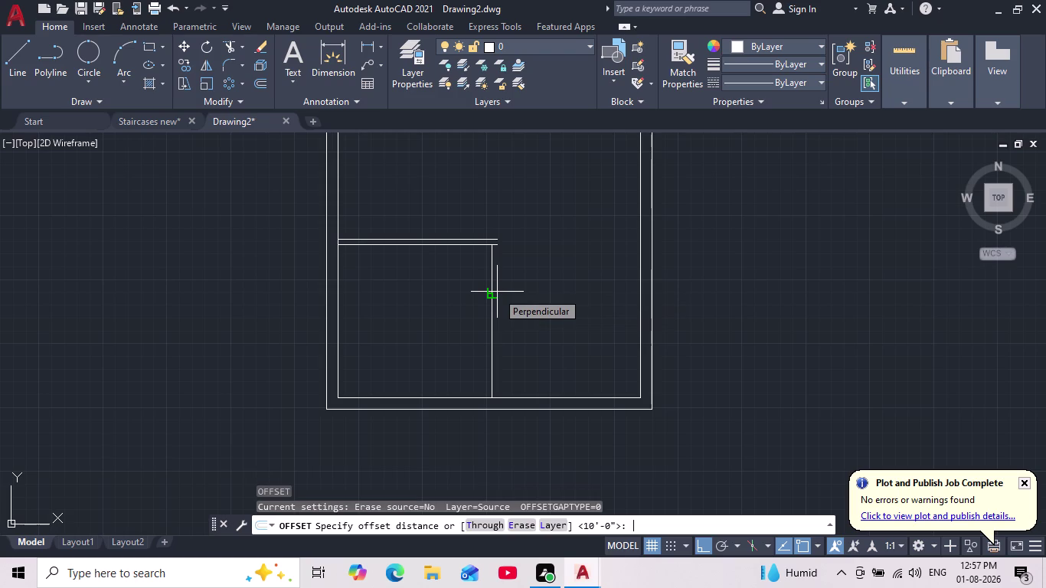
key(Escape)
key(Escape)
key(Escape)
key(Escape)
key(Escape)
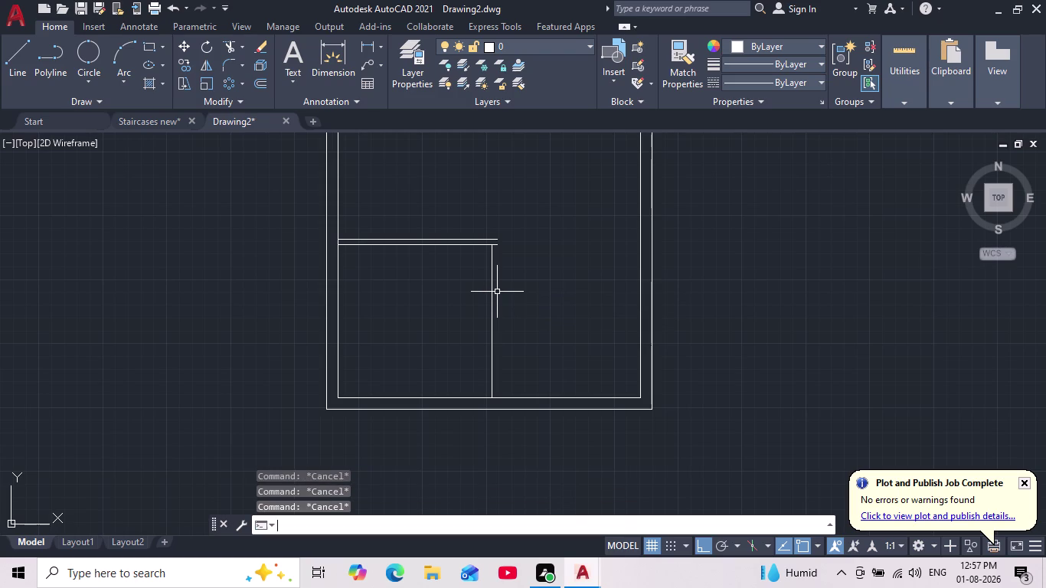
Offset the bottom-left box's right edge 4.5" to the right, forming a double line.
key(o)
key(Return)
text(4.5)
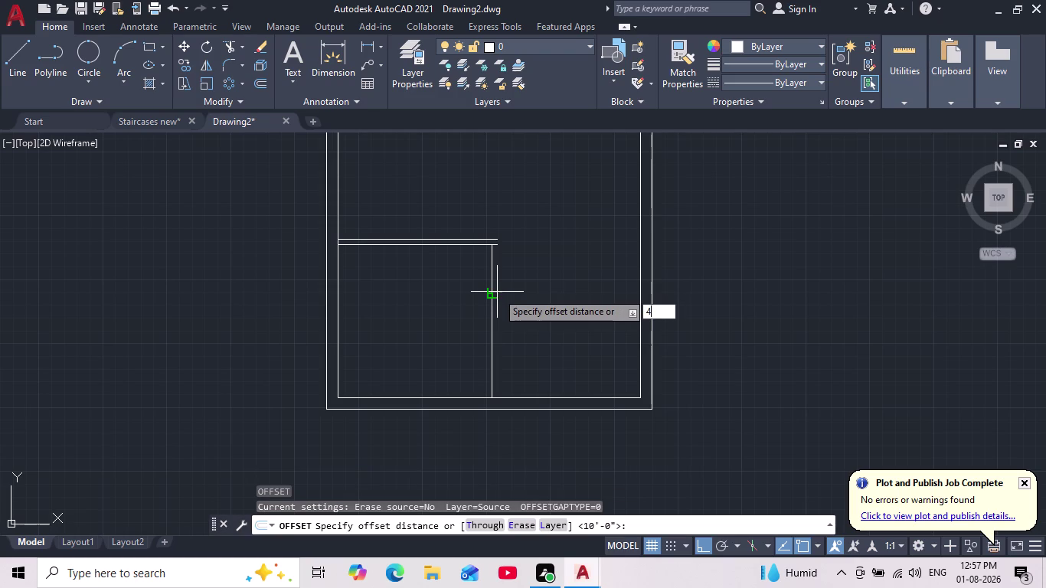
key(Return)
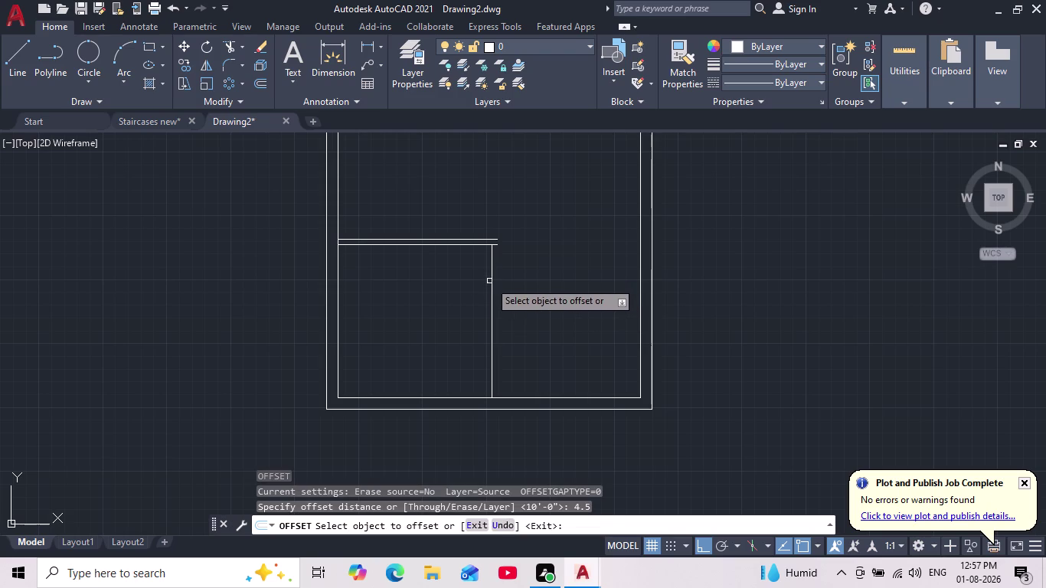
click(492, 285)
click(512, 287)
scroll(up, 3)
key(Escape)
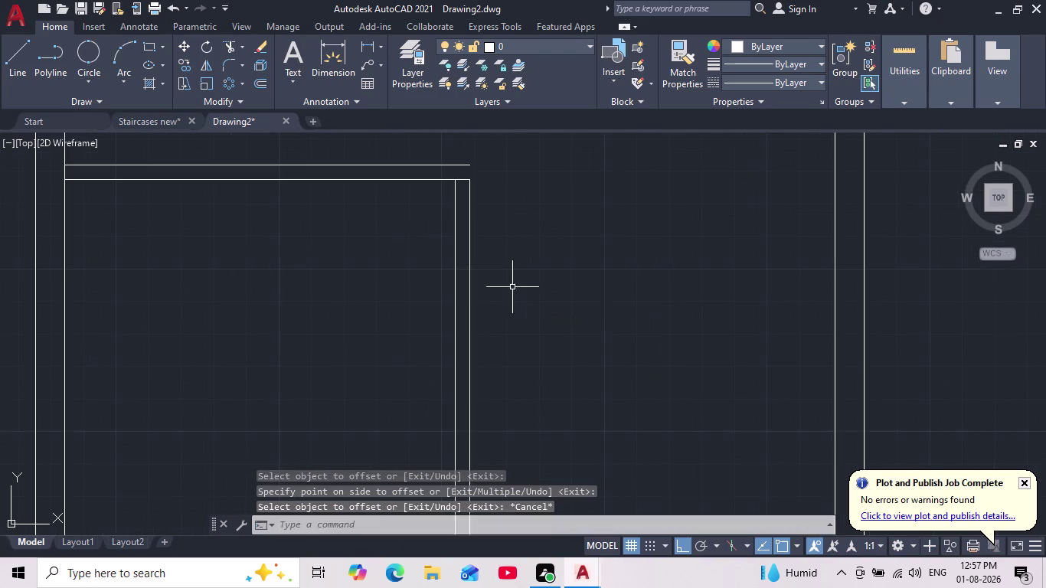
scroll(down, 3)
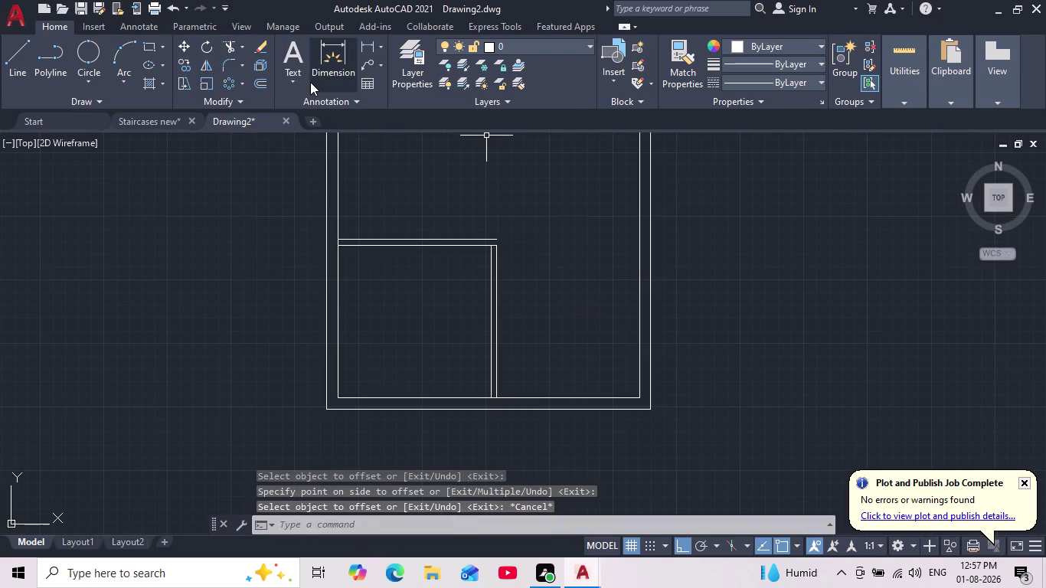
scroll(down, 3)
scroll(down, 3)
middle_drag(431, 252, 393, 319)
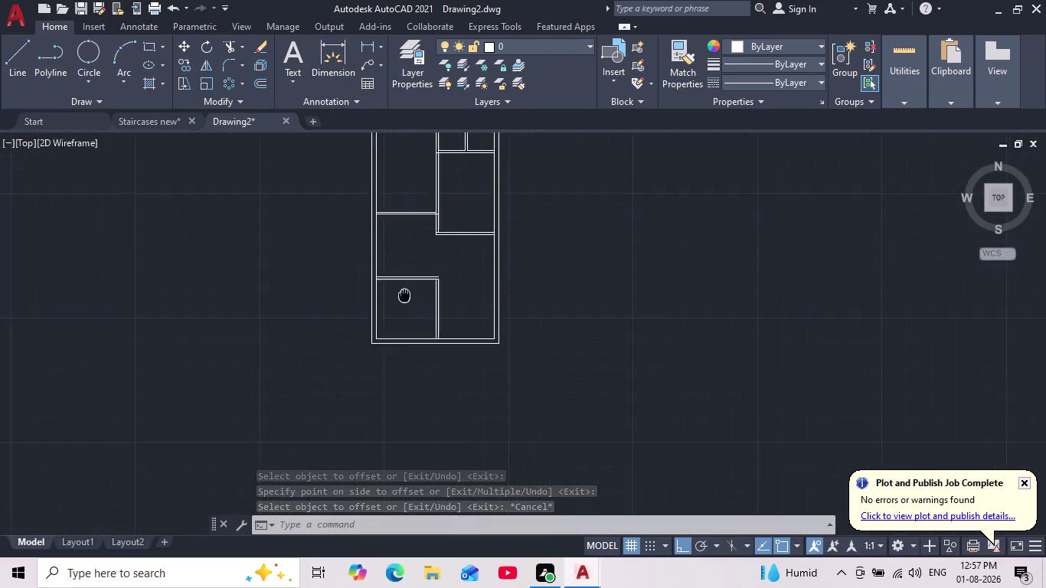
middle_drag(393, 320, 368, 382)
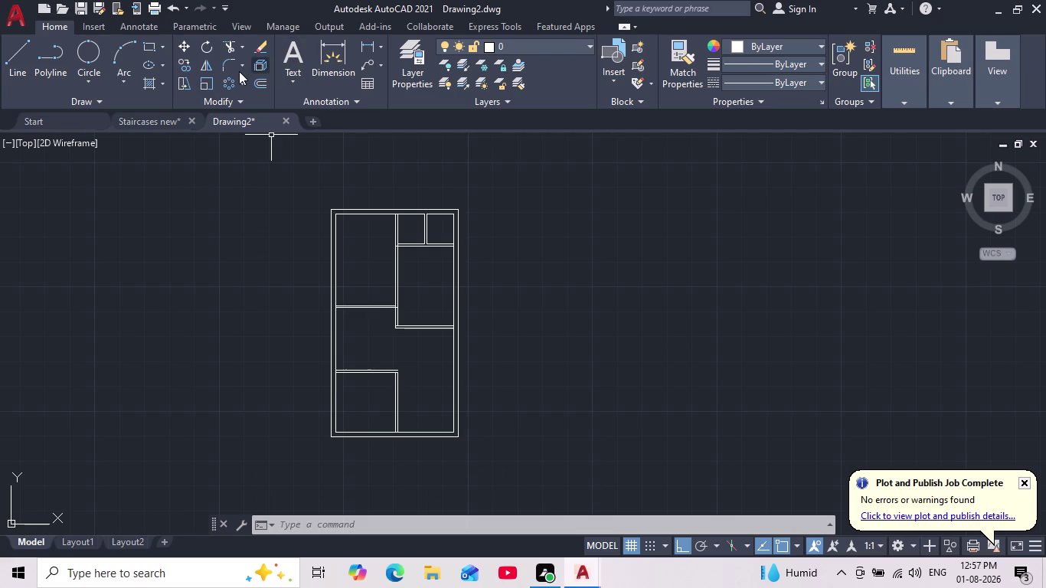
Fillet the inner horizontal line with the new vertical line at radius 0.
click(233, 66)
scroll(up, 3)
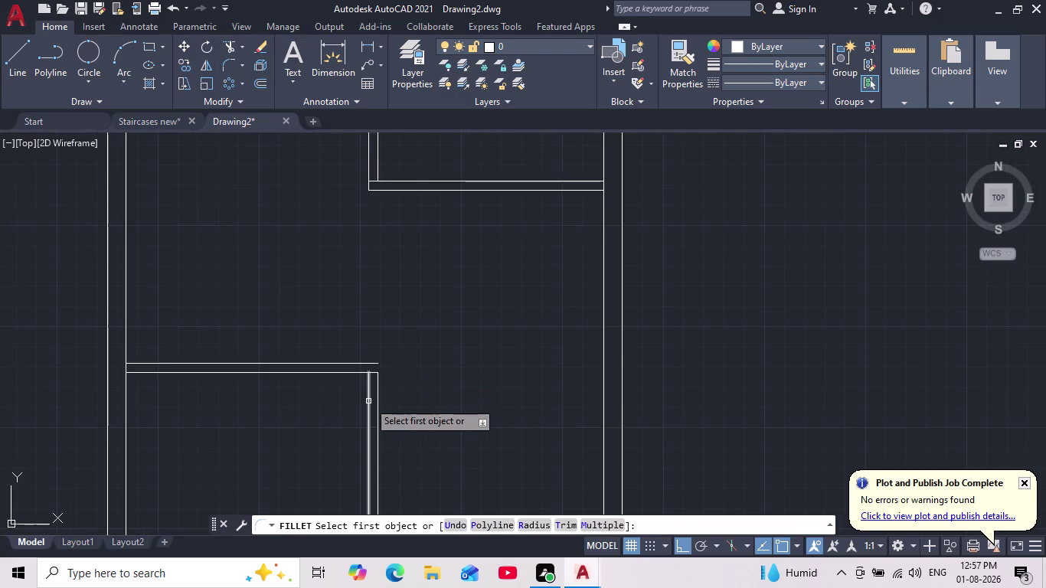
click(369, 401)
click(344, 371)
key(space)
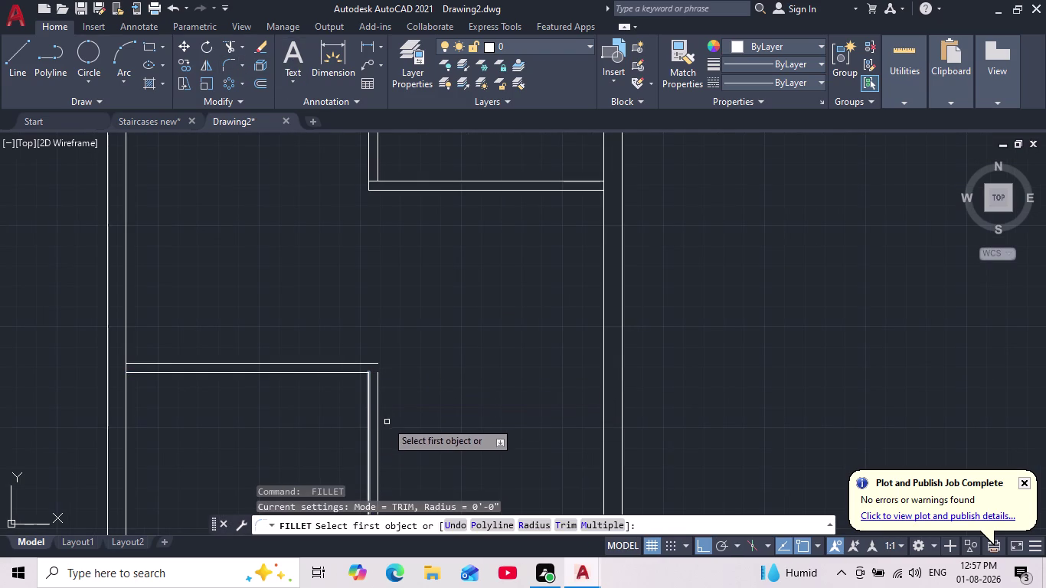
click(375, 402)
click(375, 404)
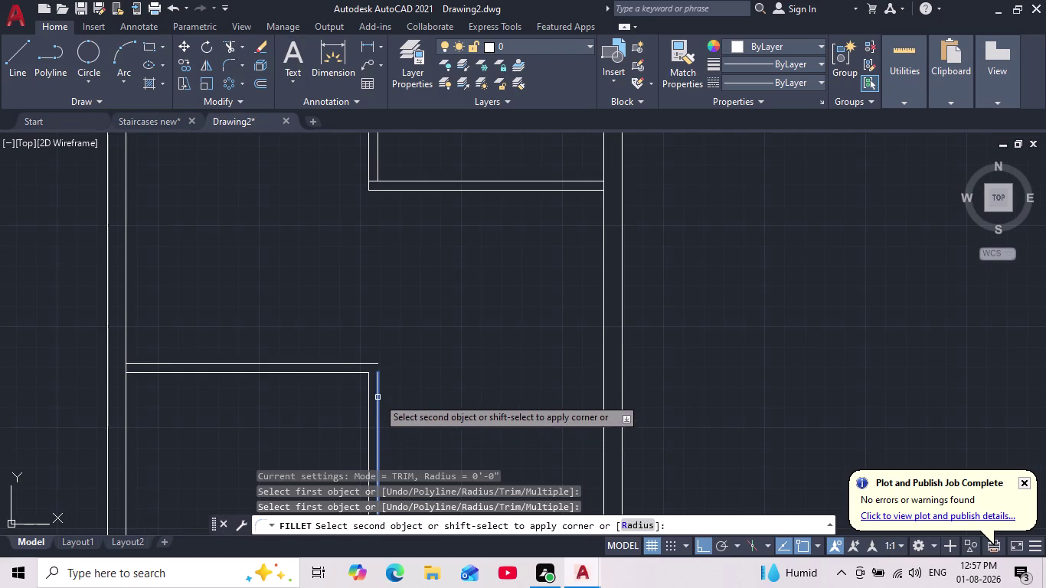
click(340, 365)
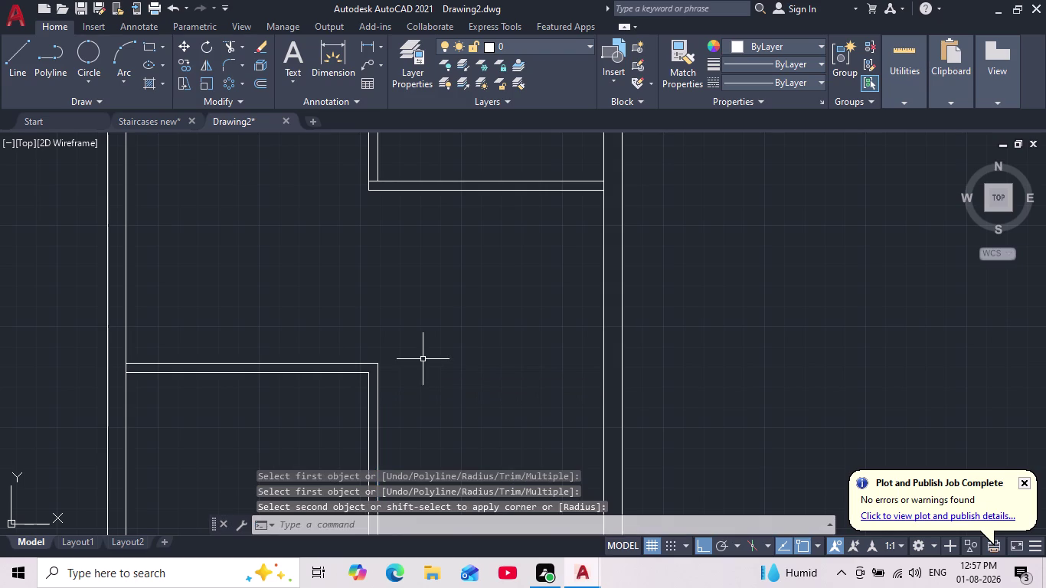
key(grave)
key(Escape)
scroll(down, 3)
key(Escape)
Pan over to the upper-right box's bottom edge in the right flight.
scroll(down, 3)
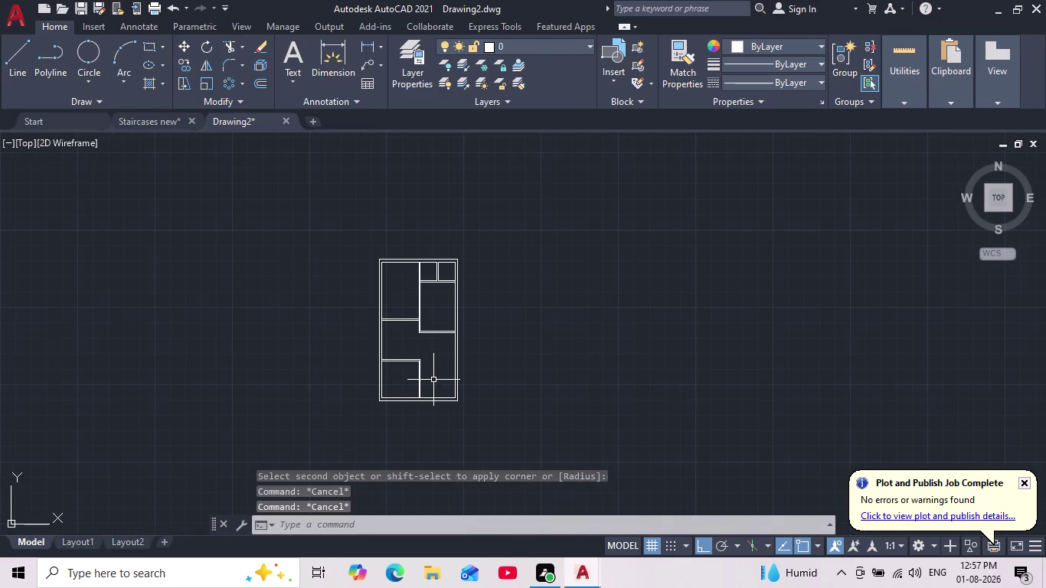
scroll(up, 3)
scroll(up, 3)
middle_drag(428, 381, 426, 402)
scroll(down, 3)
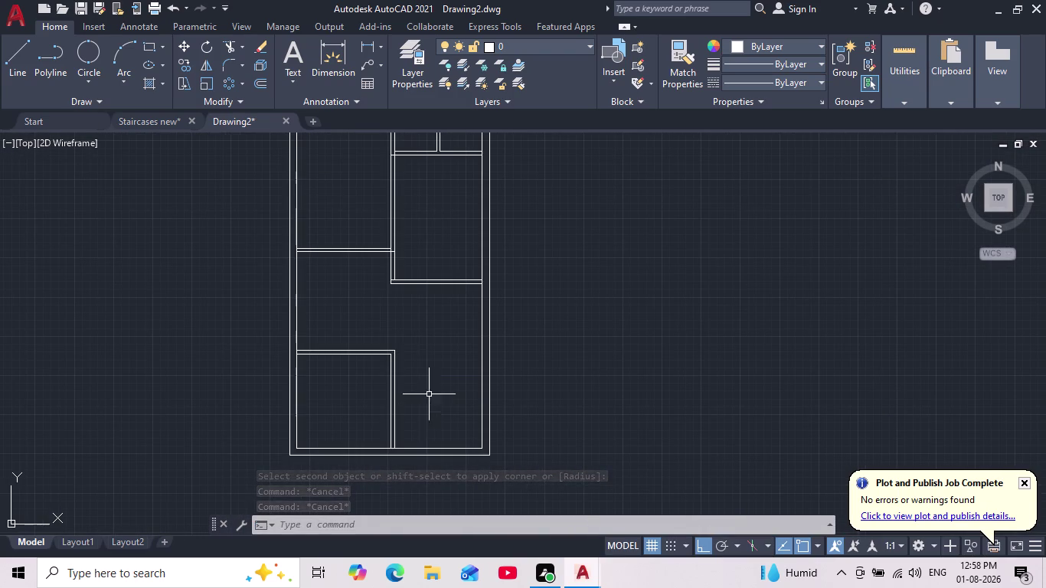
scroll(down, 3)
middle_drag(431, 388, 412, 415)
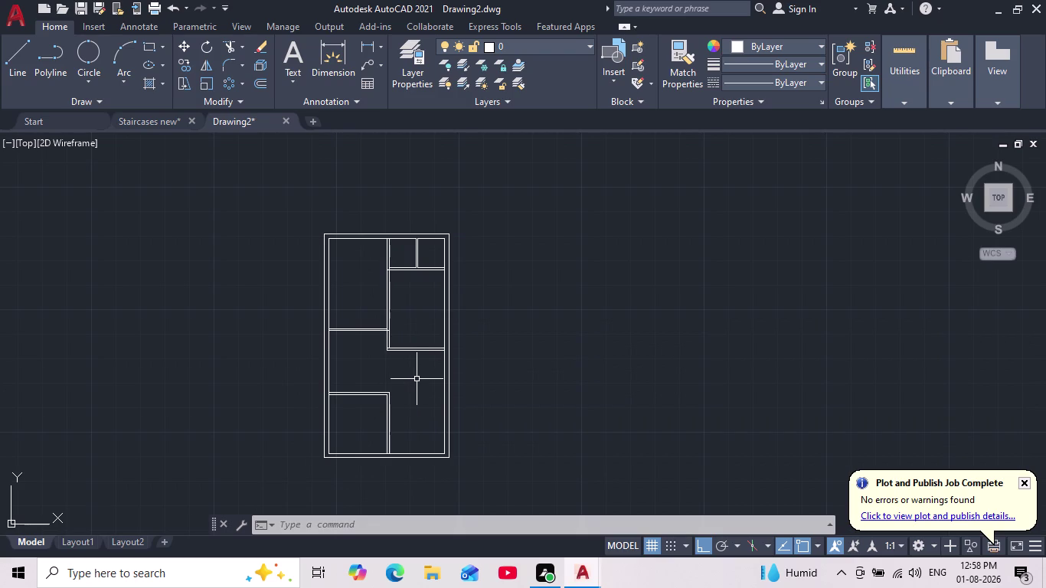
scroll(up, 3)
scroll(up, 3)
scroll(up, 3)
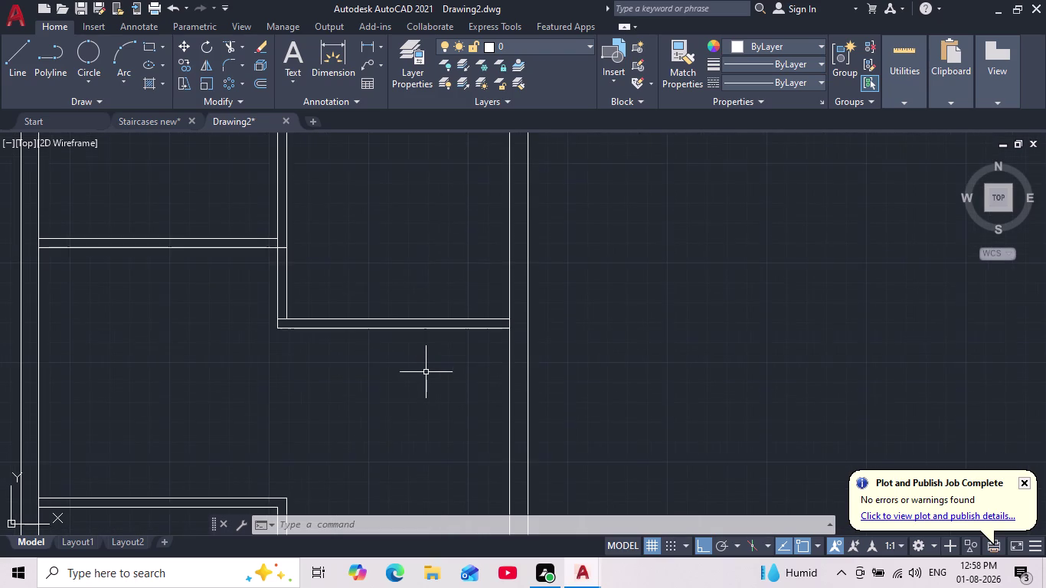
middle_drag(426, 353, 426, 346)
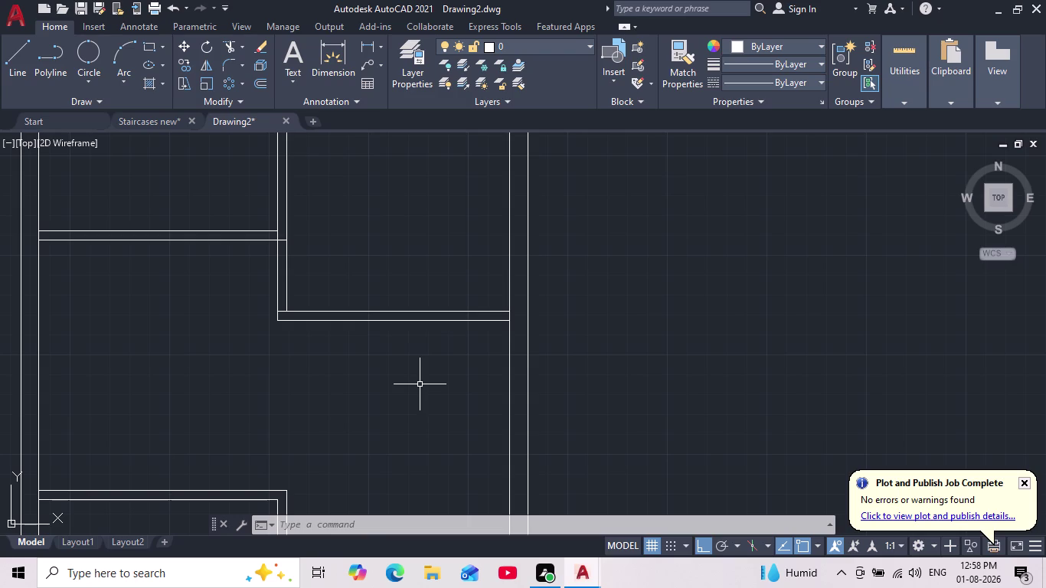
Offset the upper right box's bottom edge 12' downward.
key(o)
key(Return)
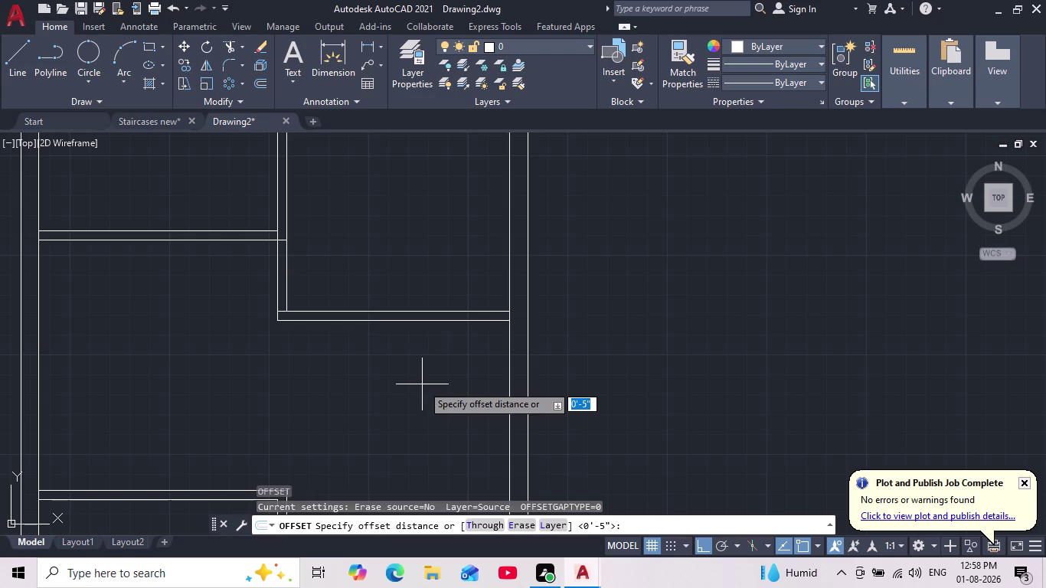
text(12)
key(apostrophe)
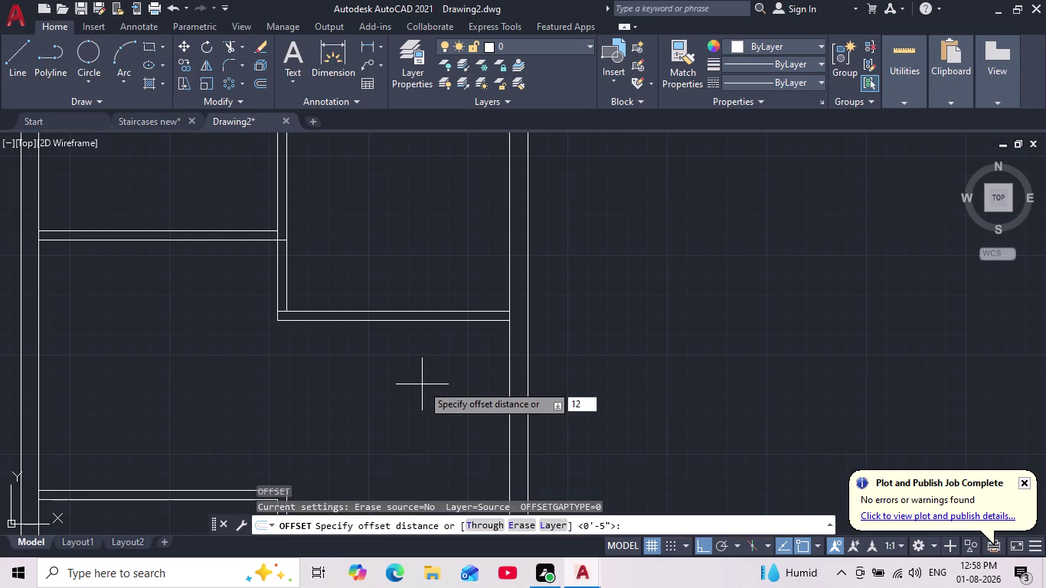
key(Return)
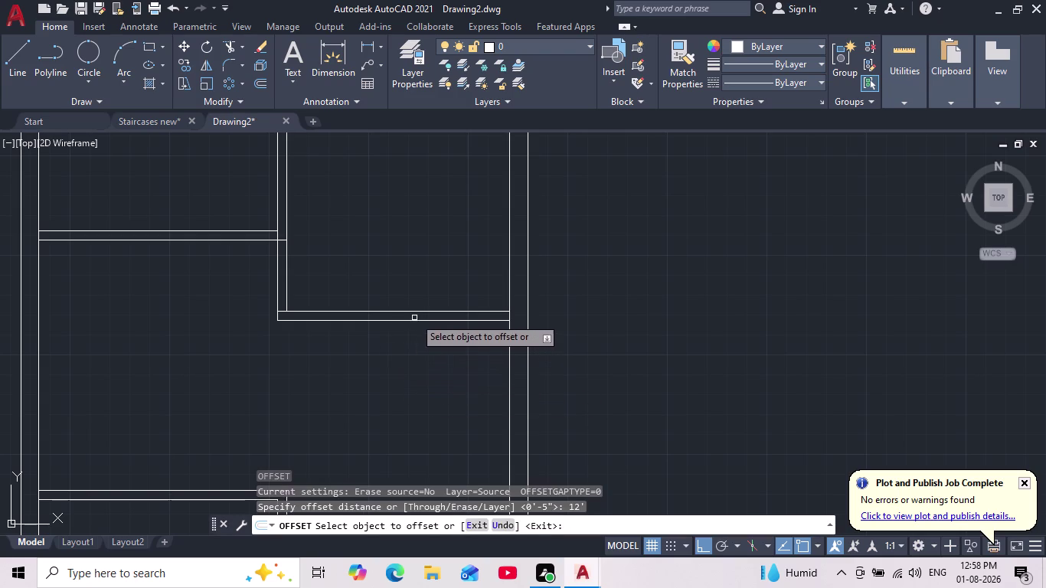
click(413, 320)
scroll(down, 3)
middle_drag(413, 378, 420, 336)
click(427, 392)
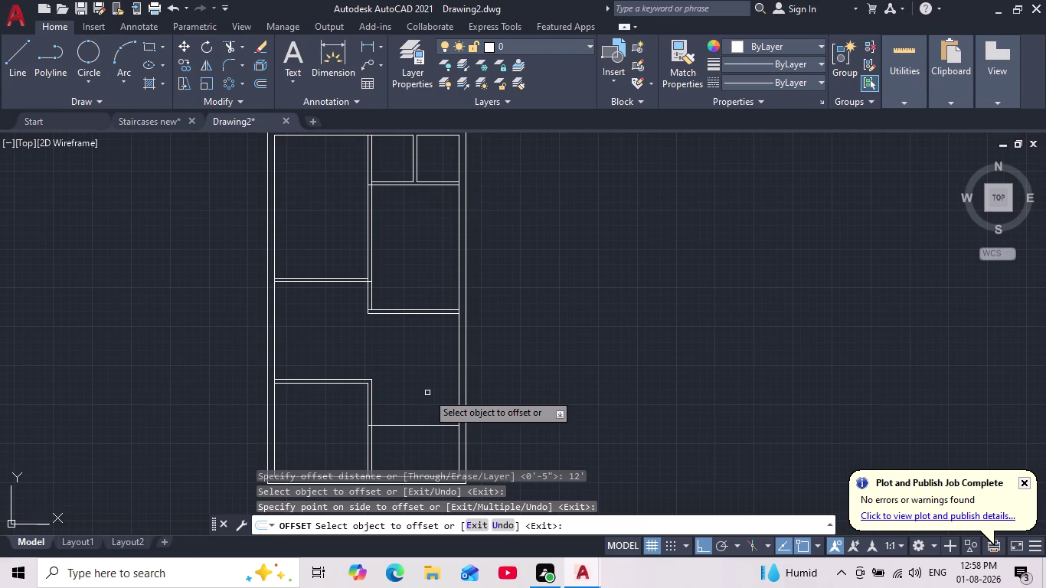
key(Return)
Offset the new horizontal line 9" downward to double it.
key(Return)
text(4)
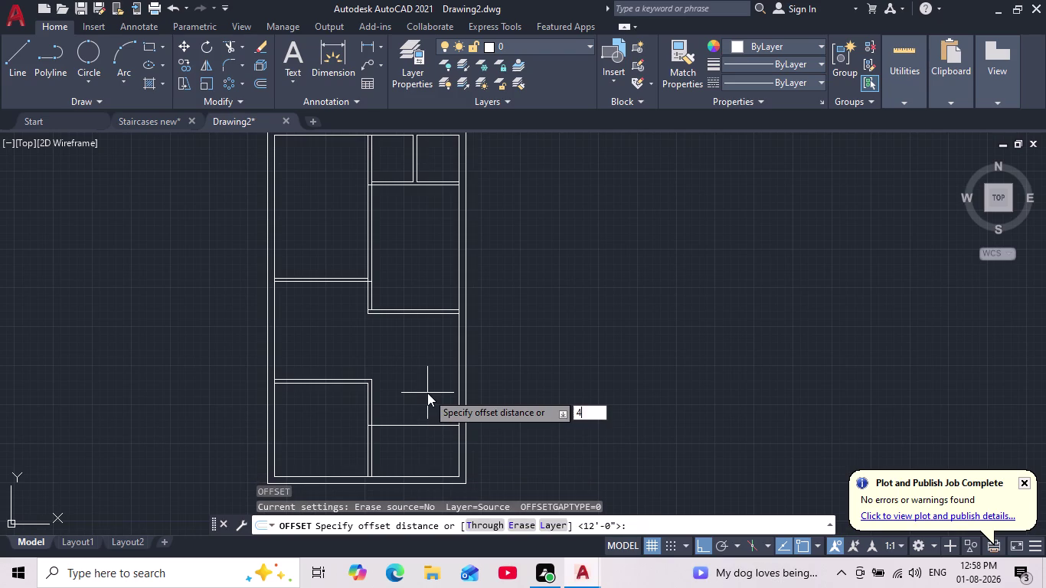
text(.5)
key(Return)
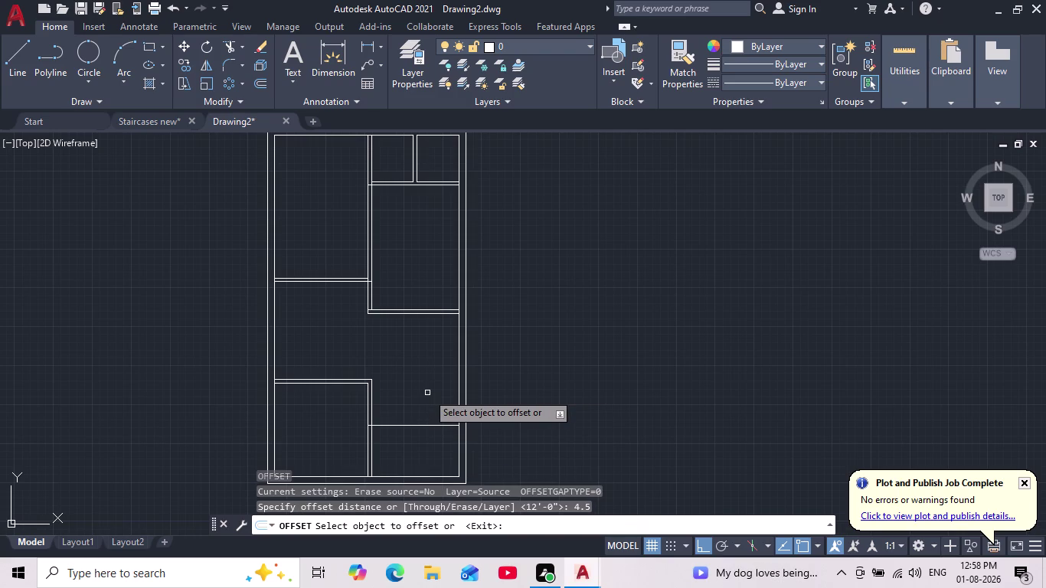
key(Escape)
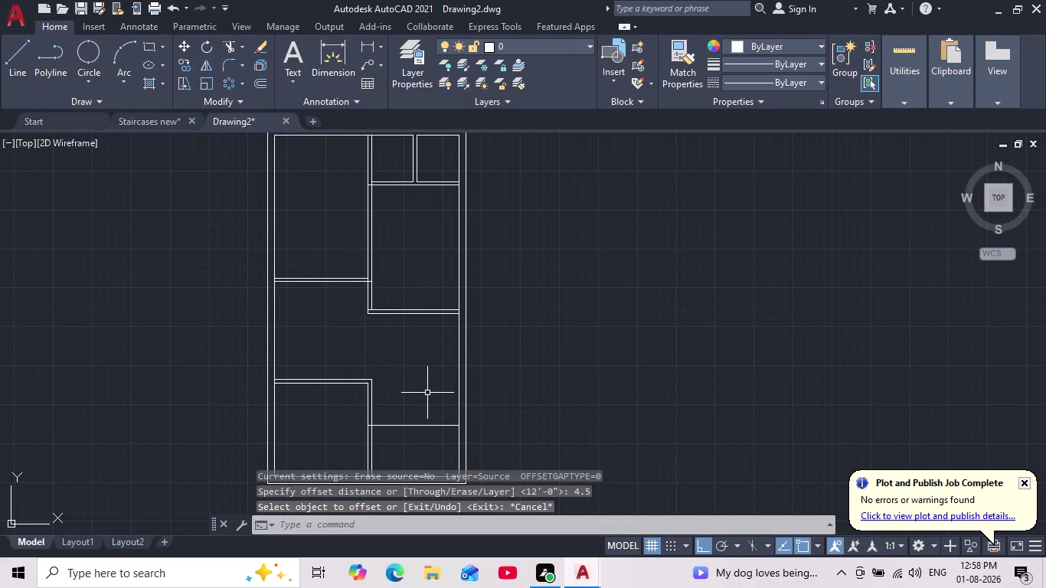
key(o)
key(Return)
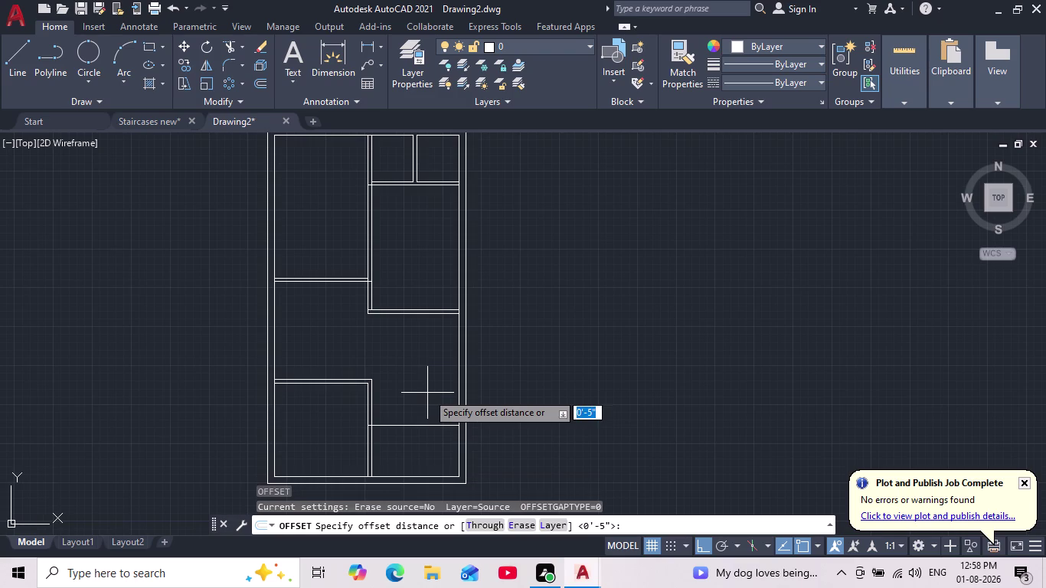
text(9")
key(Return)
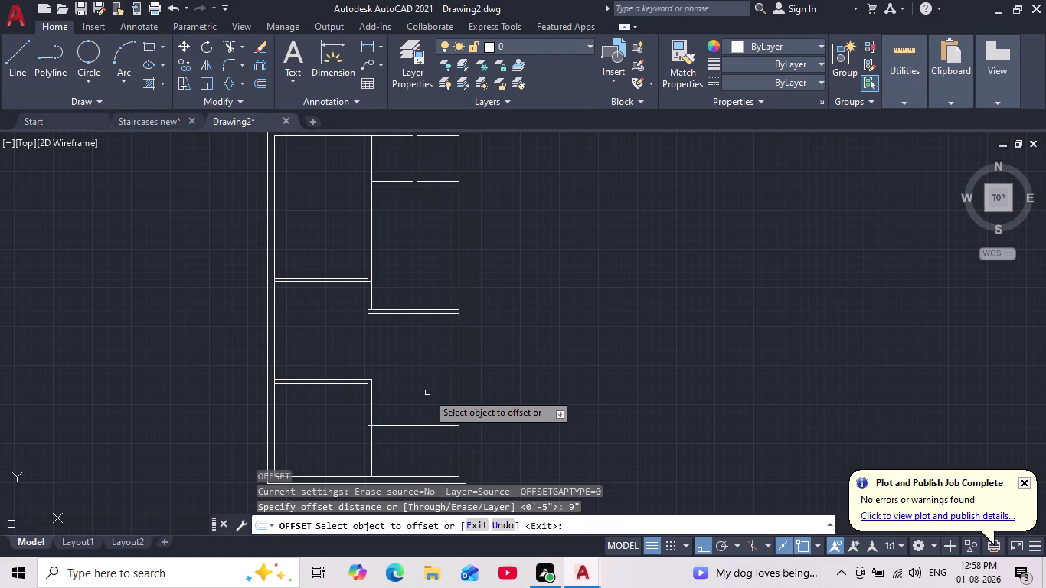
middle_drag(426, 394, 436, 358)
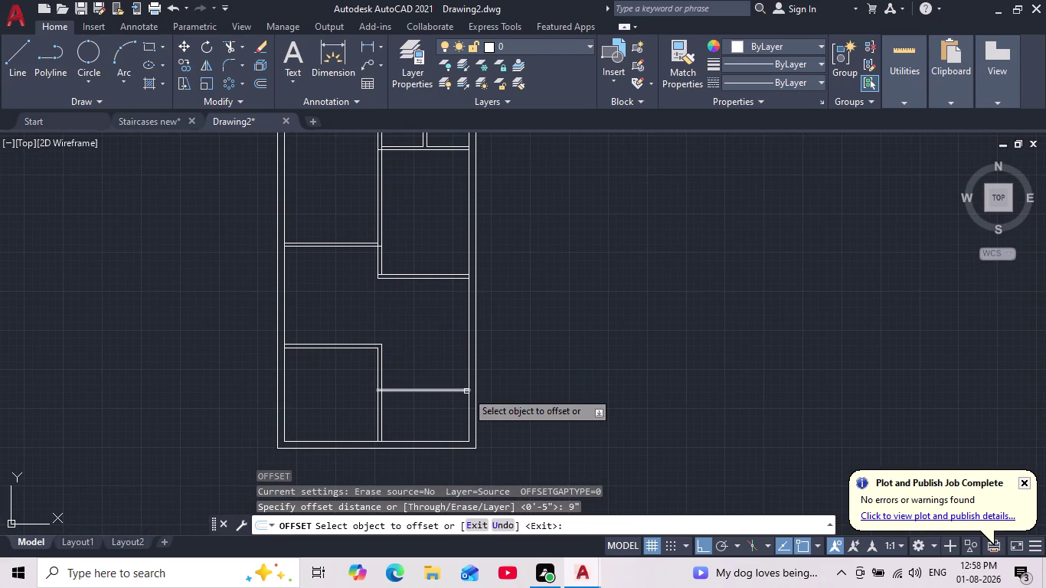
click(446, 388)
click(439, 407)
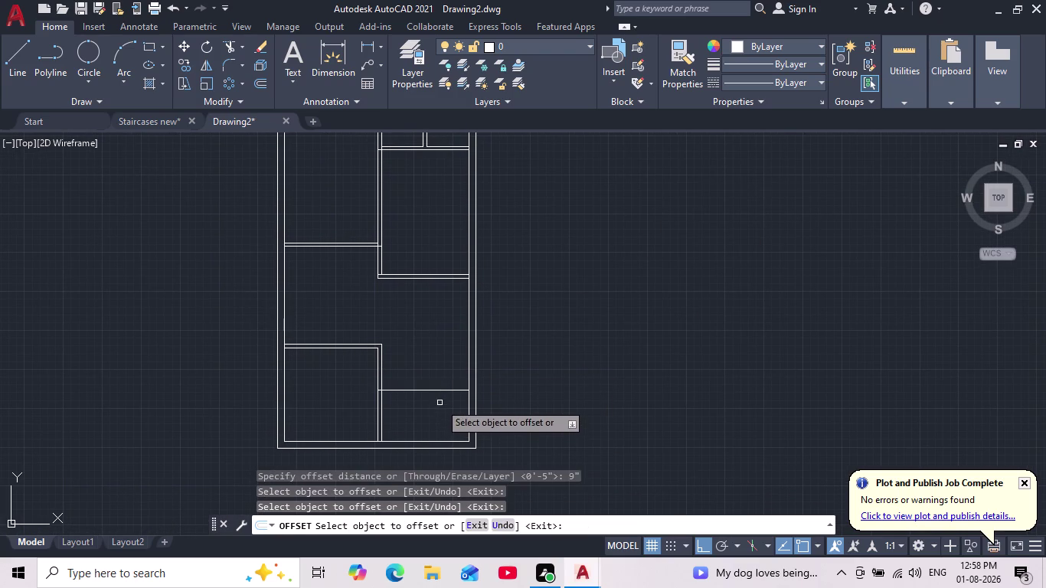
click(437, 390)
click(435, 412)
scroll(up, 3)
middle_drag(432, 413, 437, 384)
scroll(down, 3)
scroll(up, 3)
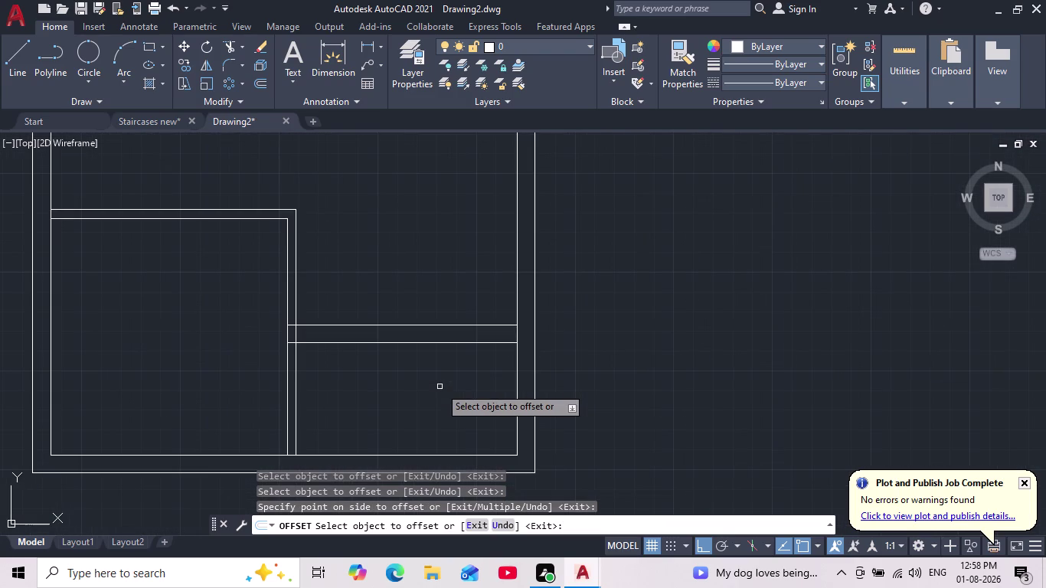
key(Escape)
Pan to the landing lines and start trimming excess segments.
scroll(up, 3)
middle_drag(398, 381, 416, 391)
scroll(down, 3)
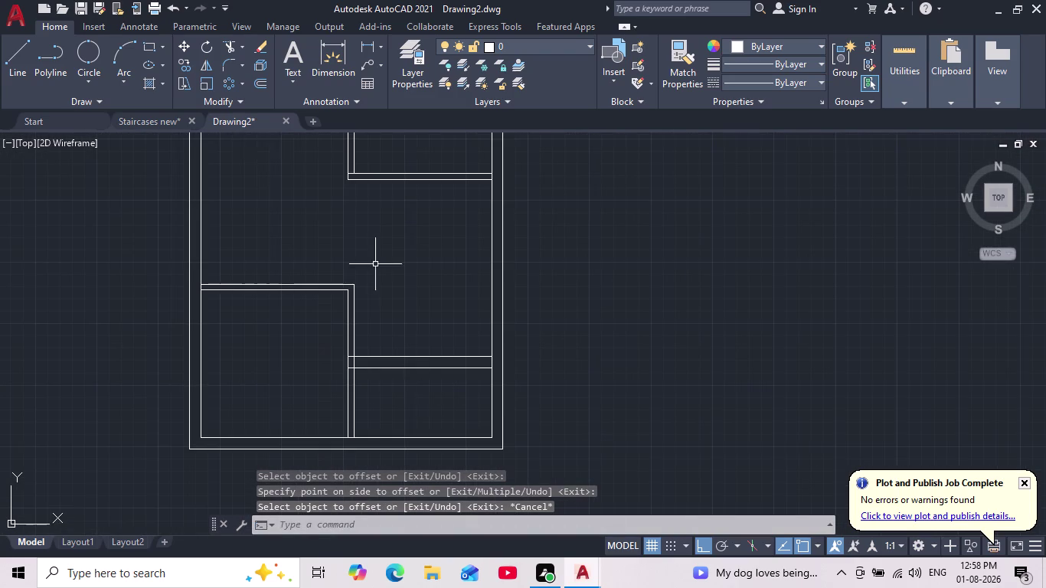
click(234, 50)
Trim the wall lines crossing the landing using fence lines.
scroll(up, 3)
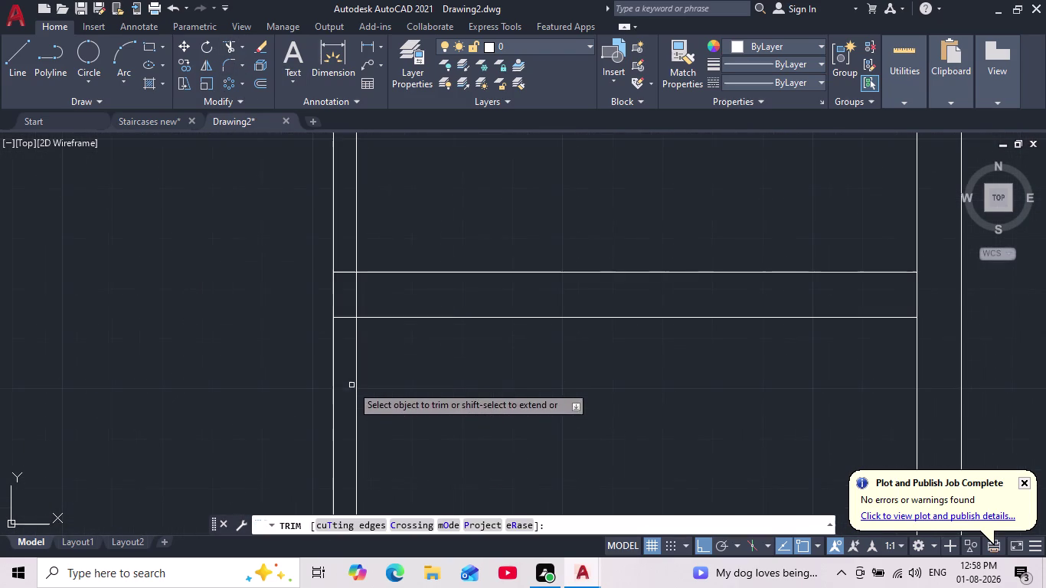
drag(344, 294, 389, 290)
scroll(up, 3)
drag(334, 248, 338, 273)
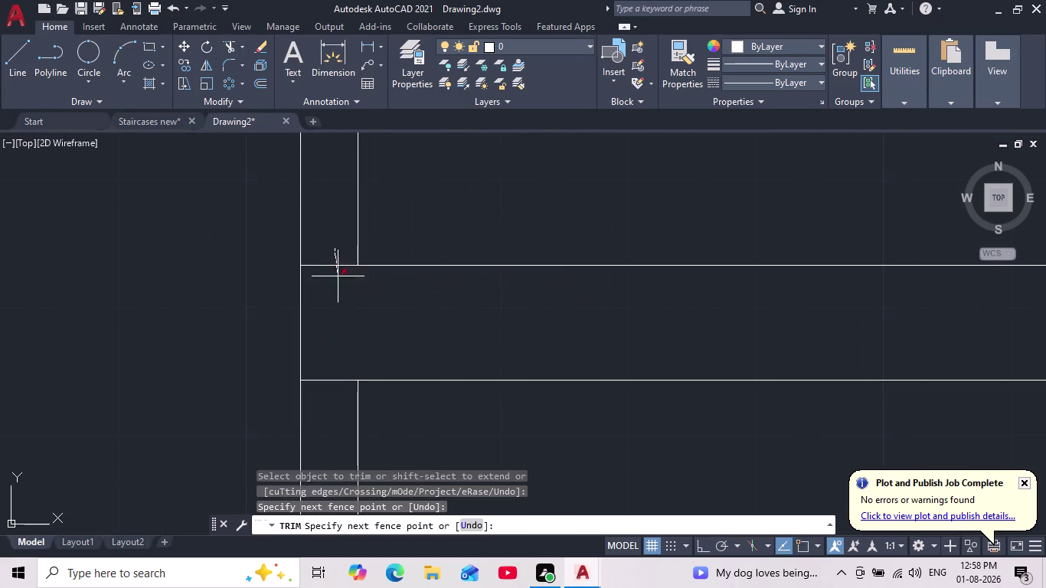
drag(338, 274, 335, 285)
scroll(down, 3)
middle_drag(333, 291, 342, 270)
drag(343, 301, 338, 346)
key(Escape)
Fence-trim the crossing ends of the lower-right double line to close that bay.
scroll(down, 3)
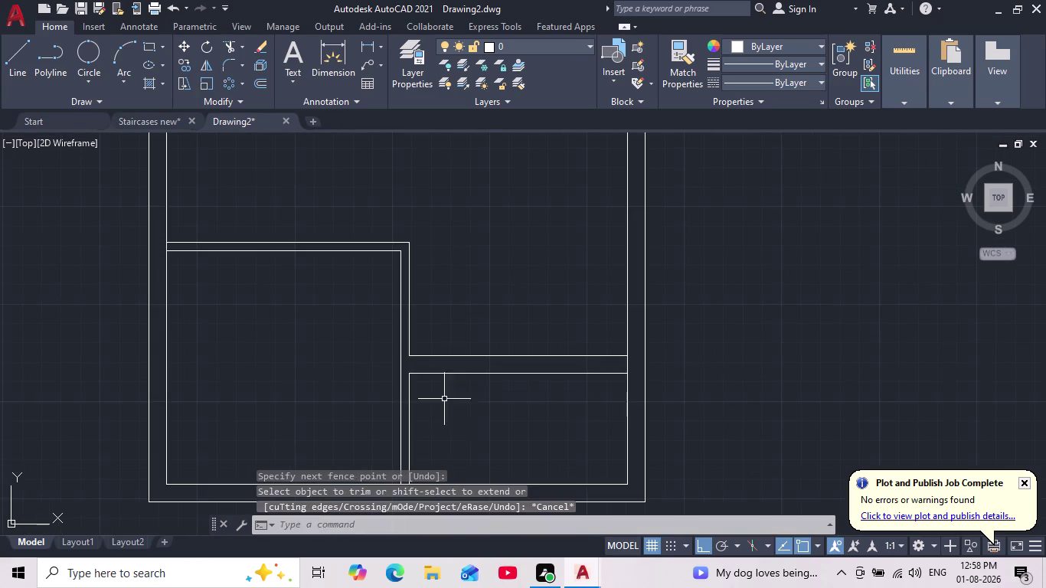
middle_click(492, 411)
scroll(down, 3)
scroll(up, 3)
key(space)
scroll(up, 3)
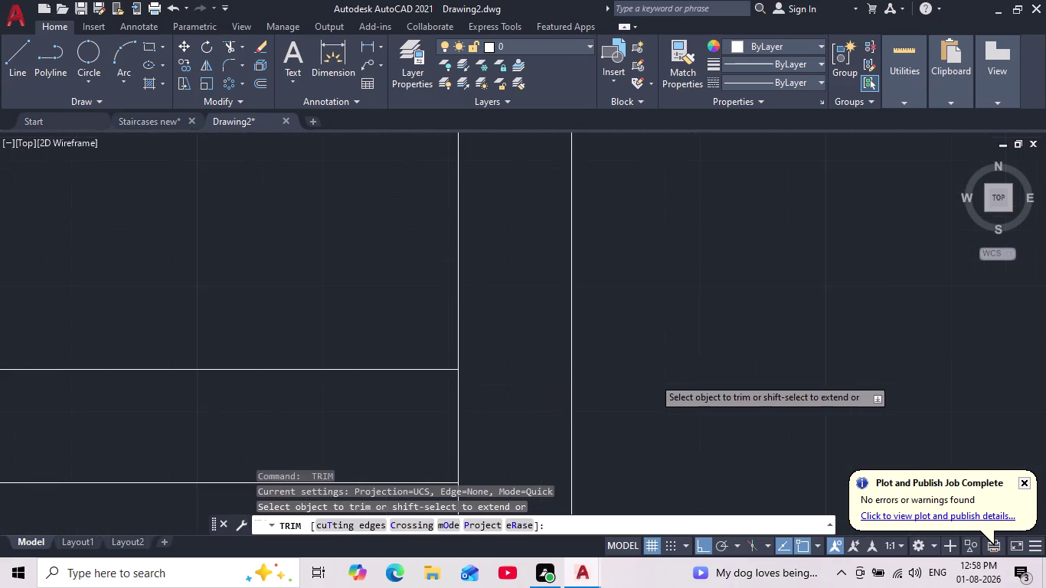
drag(484, 405, 419, 413)
scroll(down, 3)
scroll(down, 3)
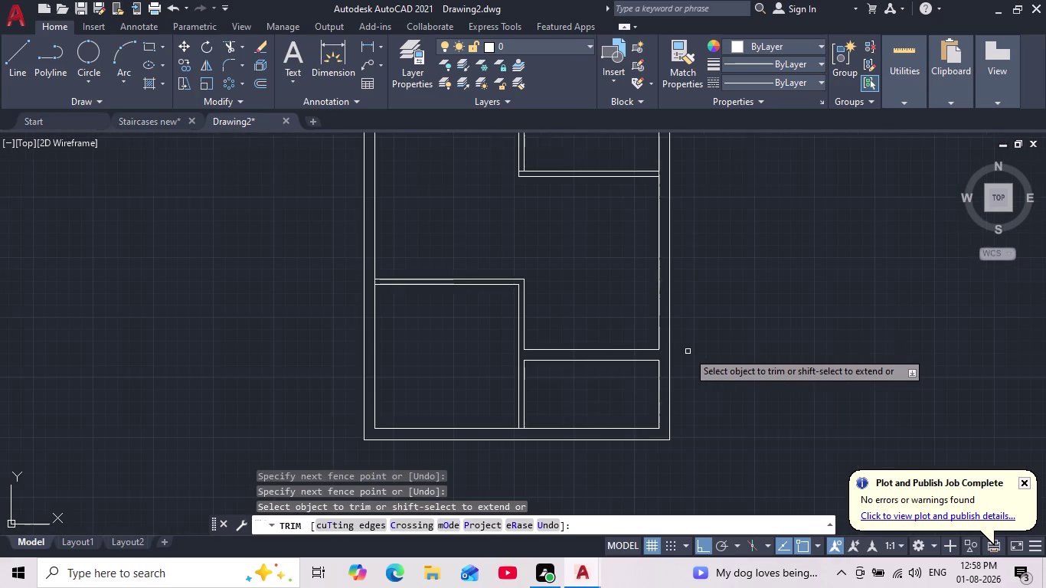
middle_drag(707, 353, 661, 390)
scroll(down, 3)
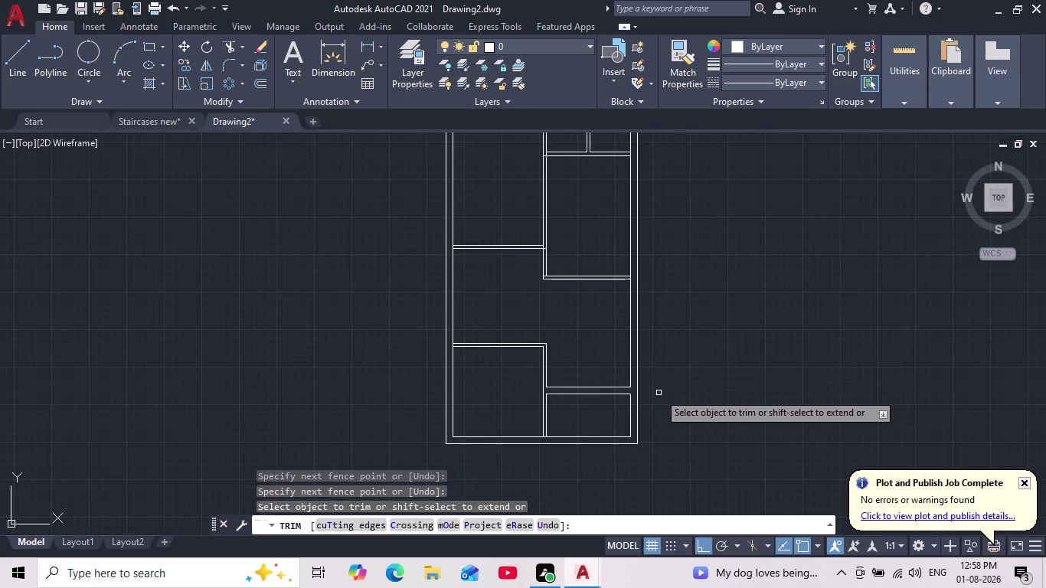
key(Escape)
scroll(down, 3)
scroll(up, 3)
middle_drag(645, 380, 560, 360)
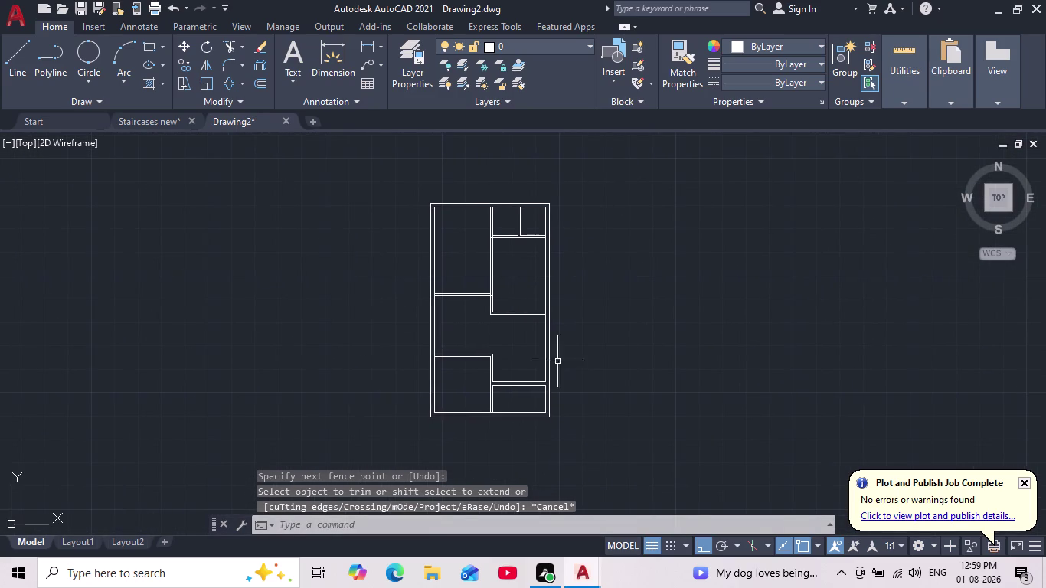
scroll(up, 3)
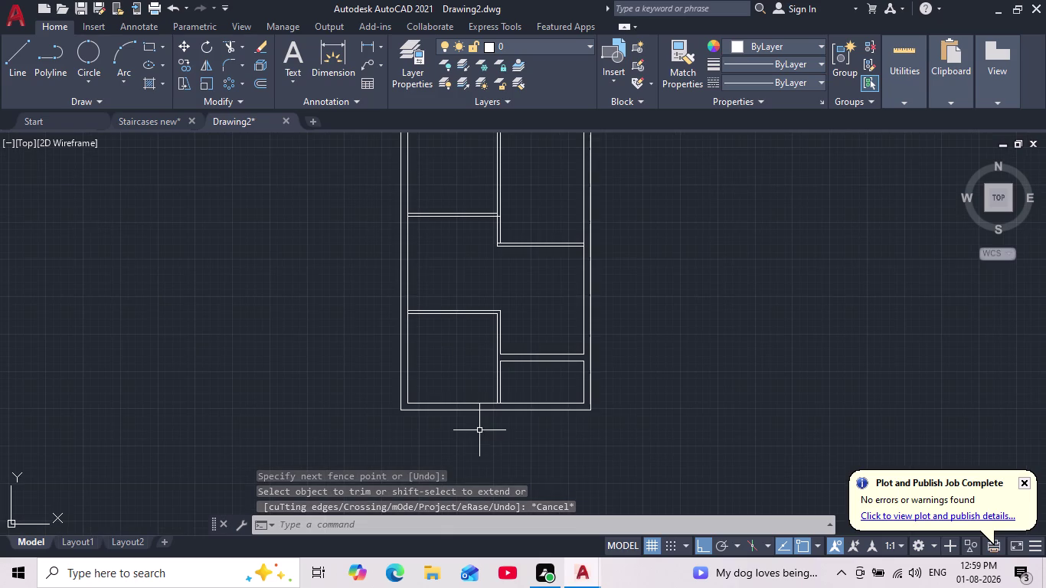
middle_drag(480, 425, 465, 378)
scroll(down, 3)
scroll(up, 3)
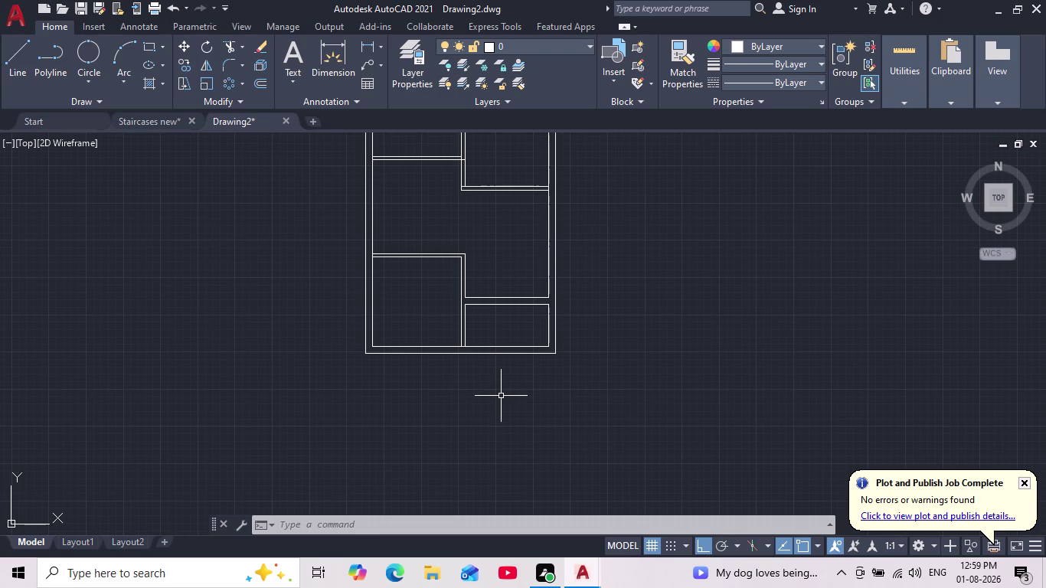
scroll(up, 3)
middle_drag(440, 358, 438, 377)
Offset the bottom outer boundary line 6'4.5" downward to create a new horizontal line.
key(o)
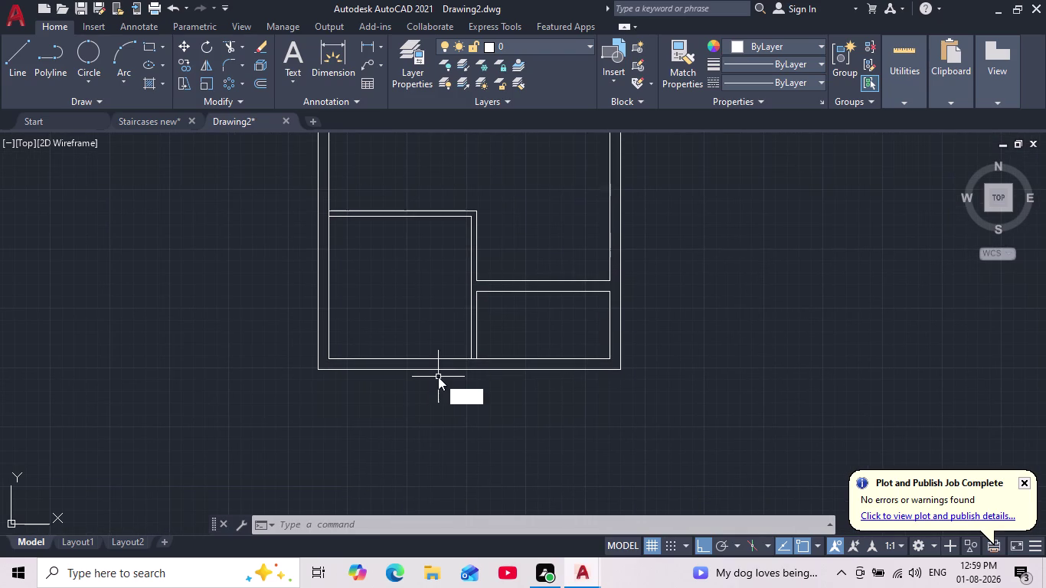
key(Return)
text(6')
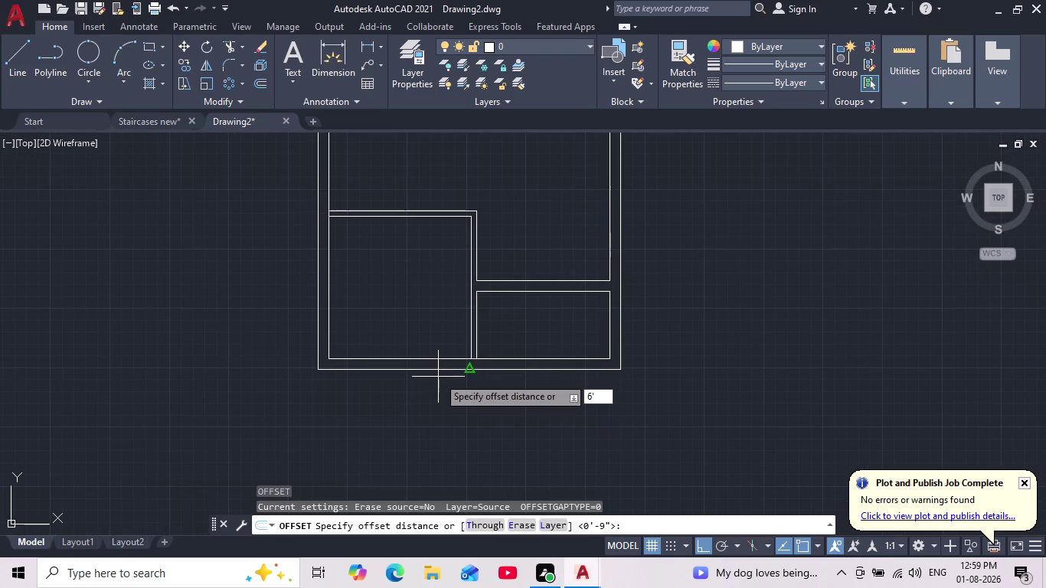
text(4.5")
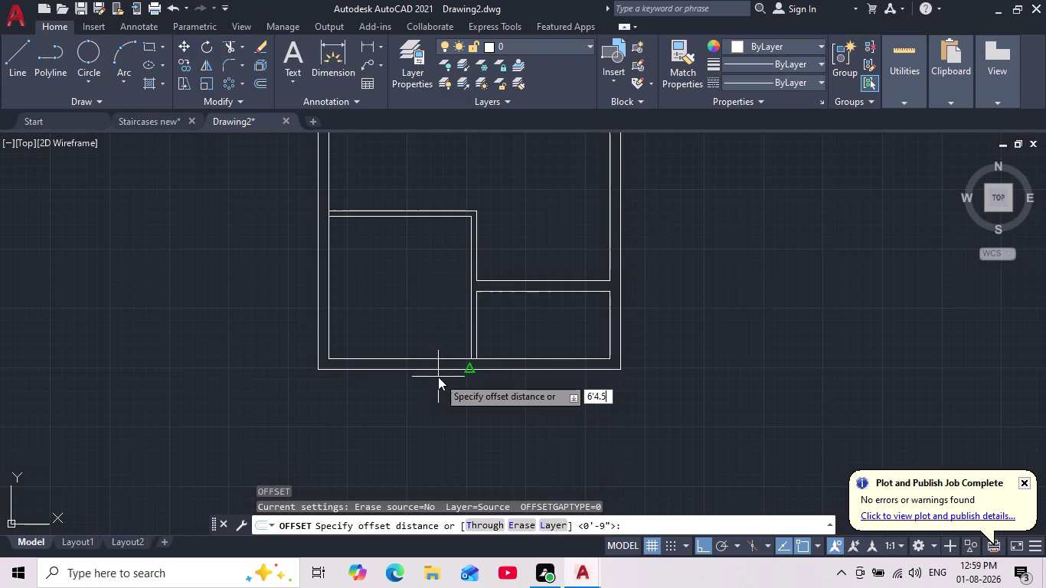
key(Return)
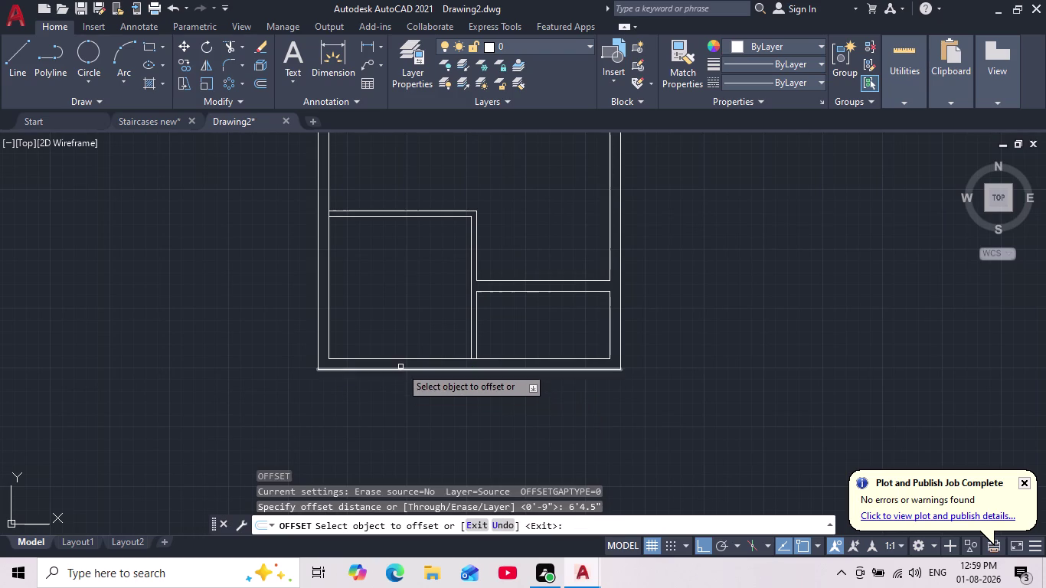
click(400, 366)
drag(398, 368, 397, 377)
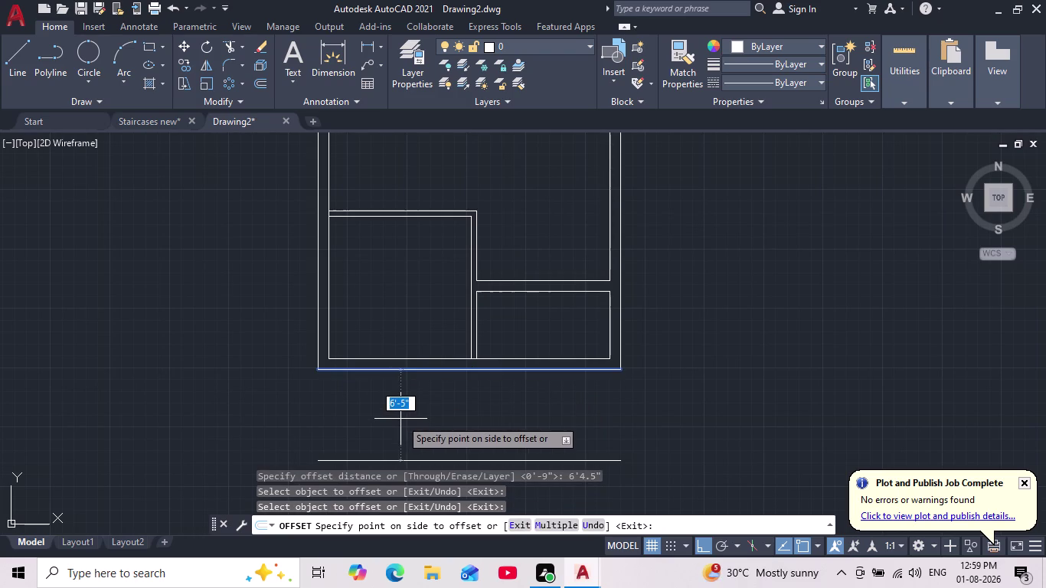
middle_drag(401, 416, 422, 354)
click(428, 417)
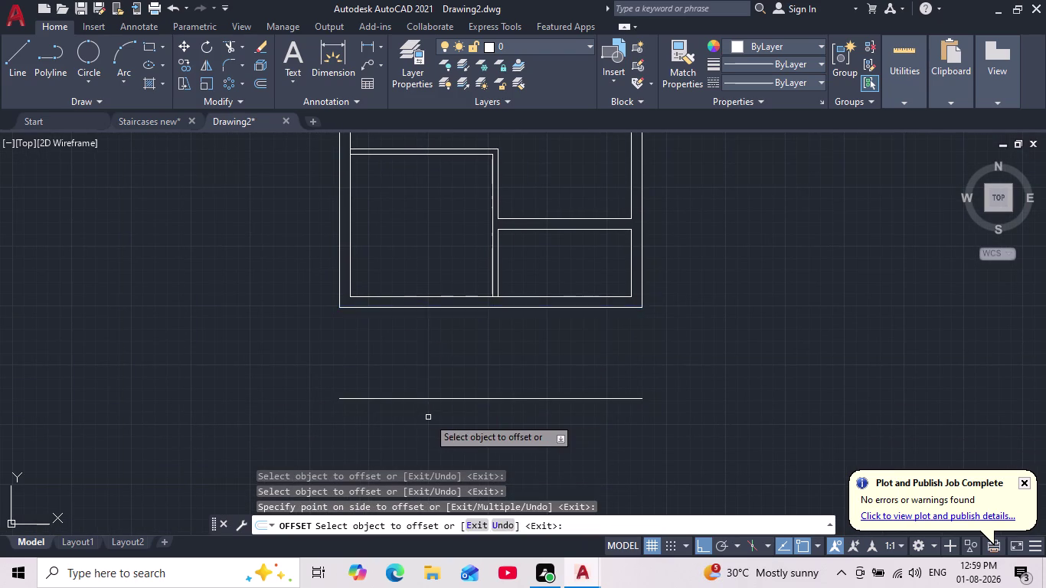
scroll(down, 3)
scroll(up, 3)
middle_drag(432, 414, 420, 430)
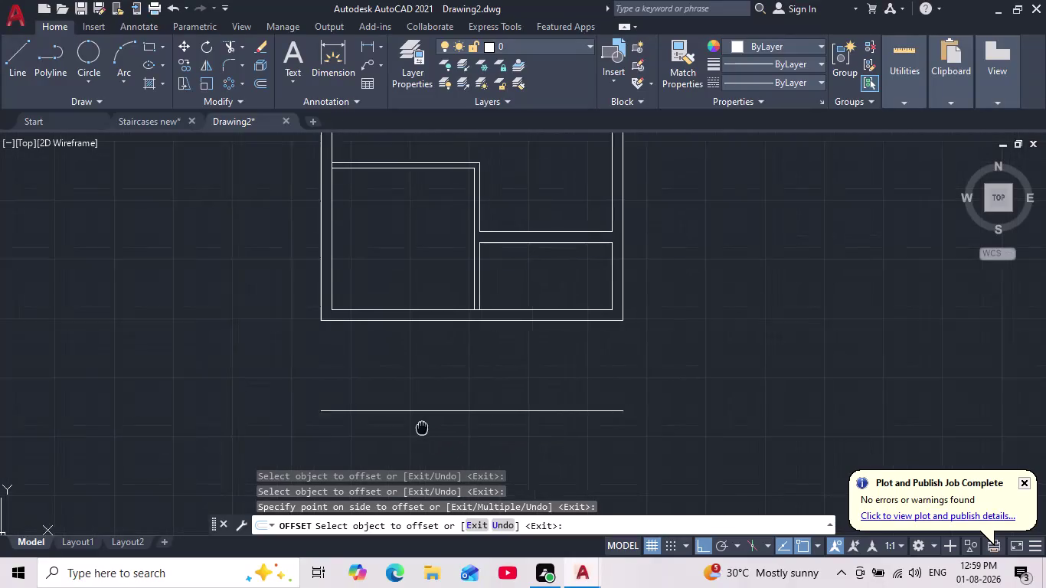
middle_drag(420, 430, 419, 433)
scroll(down, 3)
scroll(up, 3)
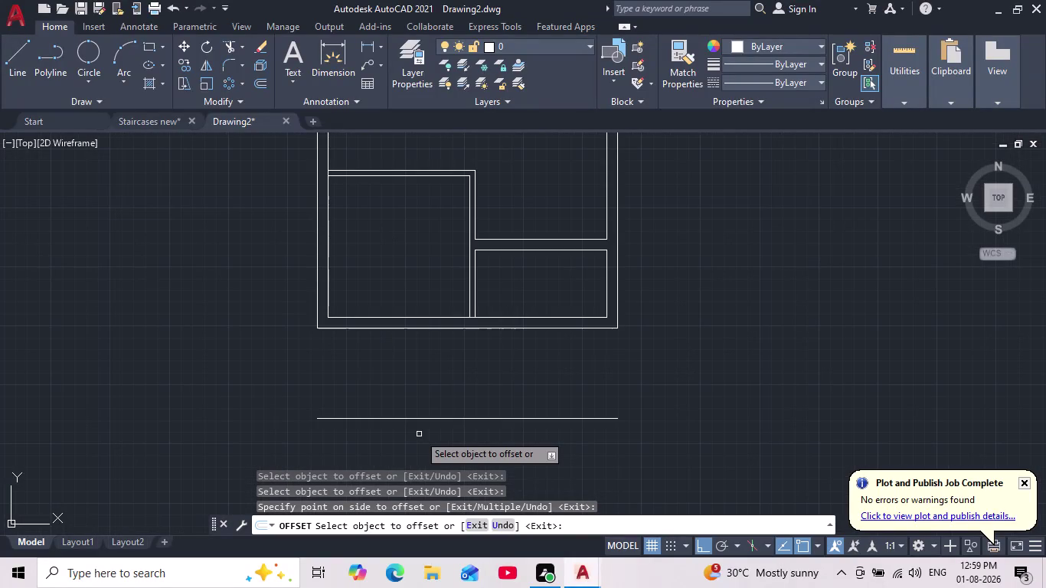
key(Escape)
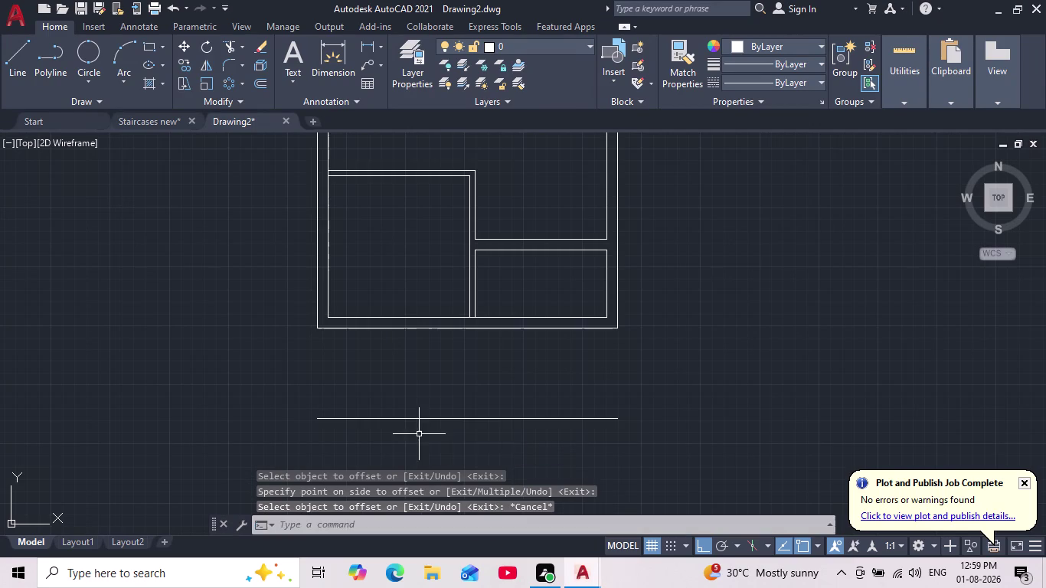
scroll(down, 3)
middle_drag(423, 404, 424, 438)
scroll(down, 3)
scroll(up, 3)
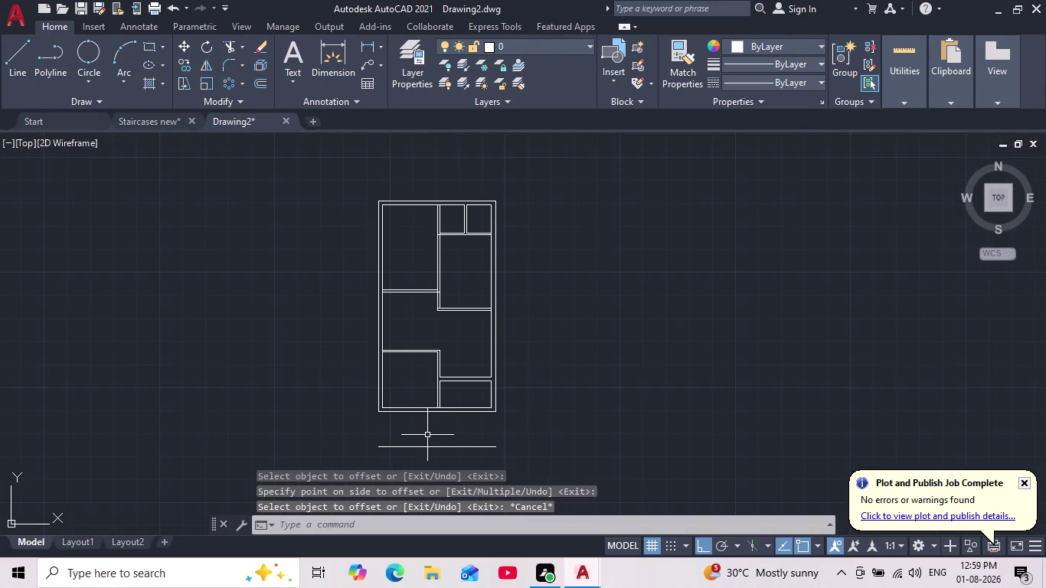
Offset the left outer boundary line 1'3" to the left.
key(o)
key(Return)
text(1'3)
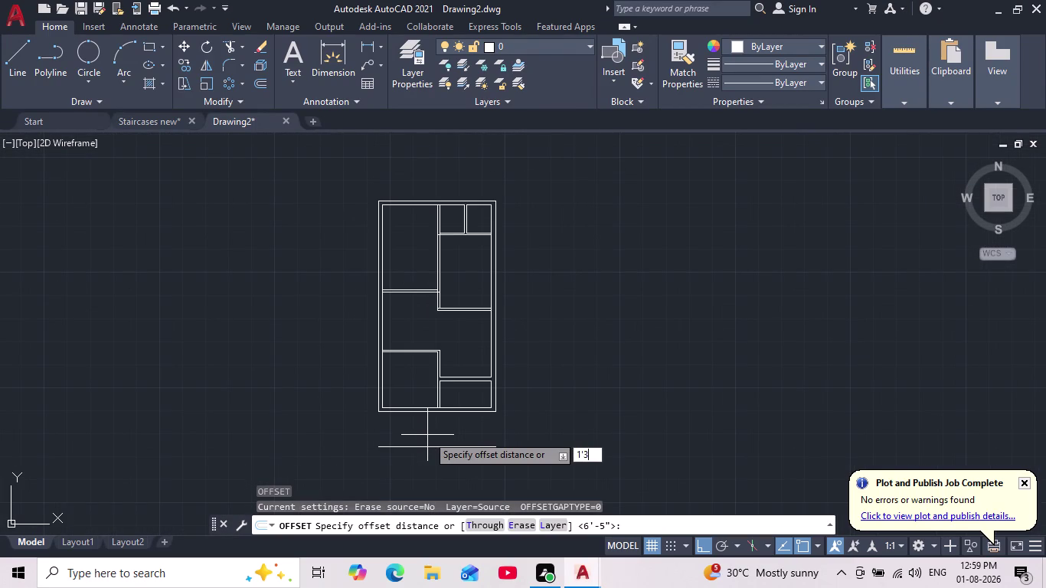
text(")
key(Return)
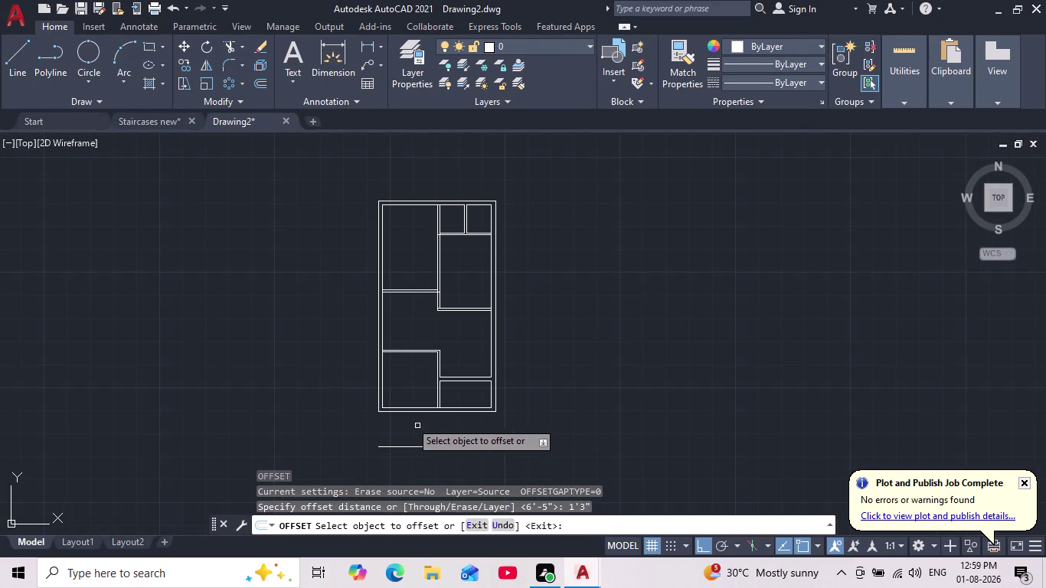
scroll(up, 3)
click(387, 400)
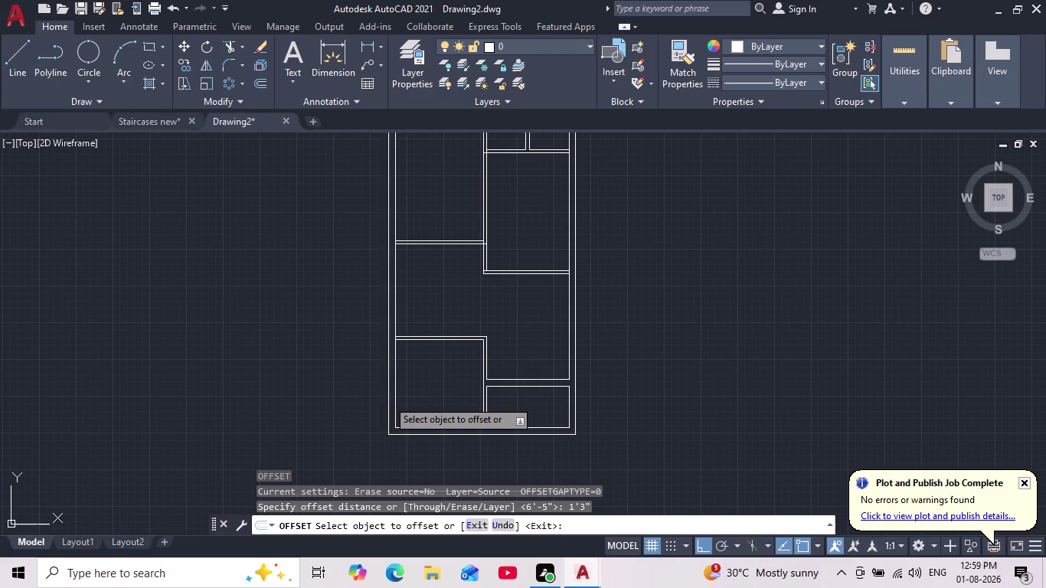
click(337, 395)
scroll(down, 3)
scroll(up, 3)
middle_drag(346, 398, 353, 377)
click(233, 68)
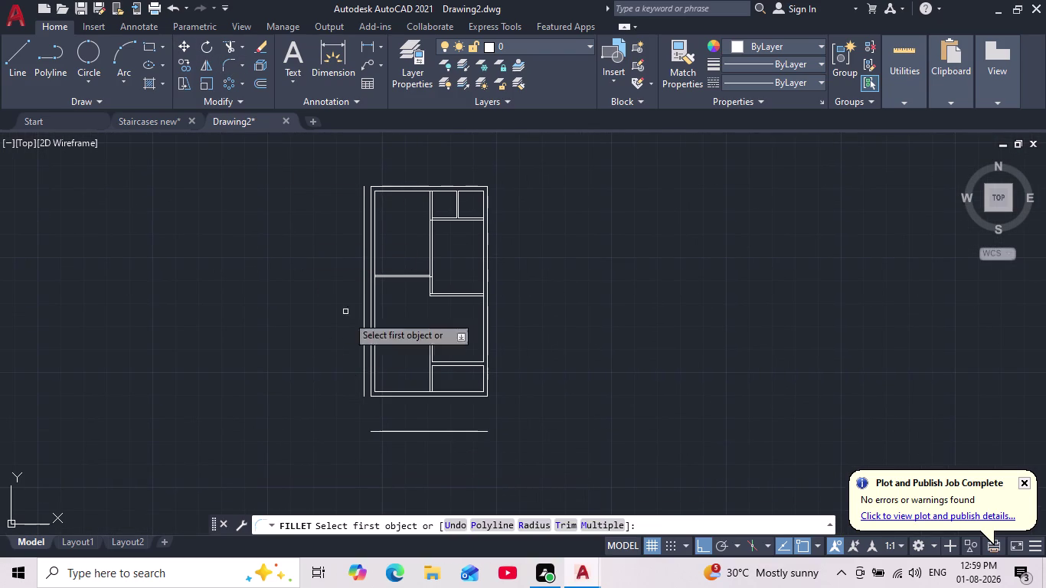
Fillet the new vertical line with the lower horizontal line into a corner.
click(390, 431)
scroll(up, 3)
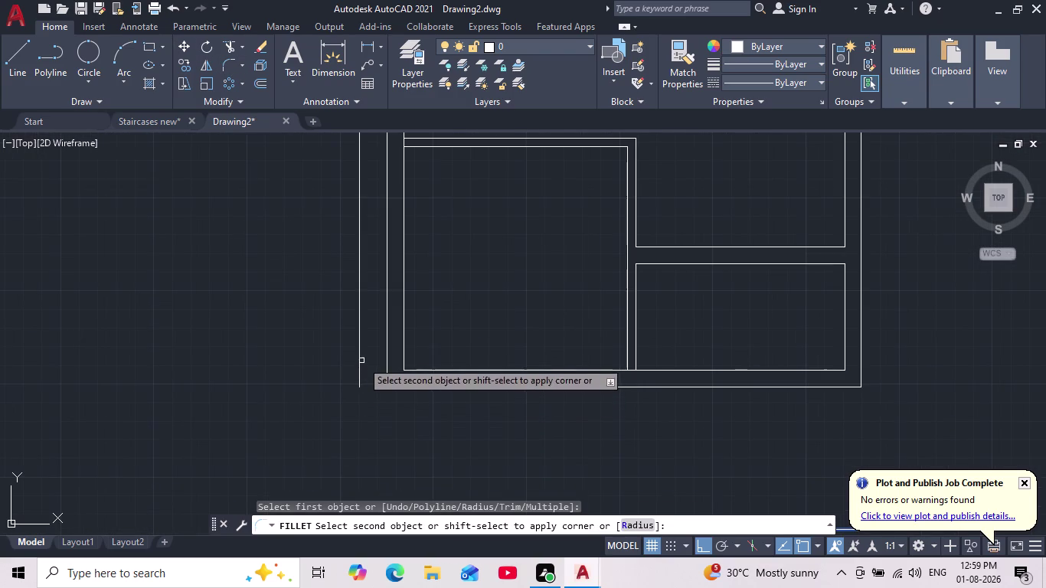
click(358, 358)
scroll(down, 3)
middle_drag(338, 385, 338, 411)
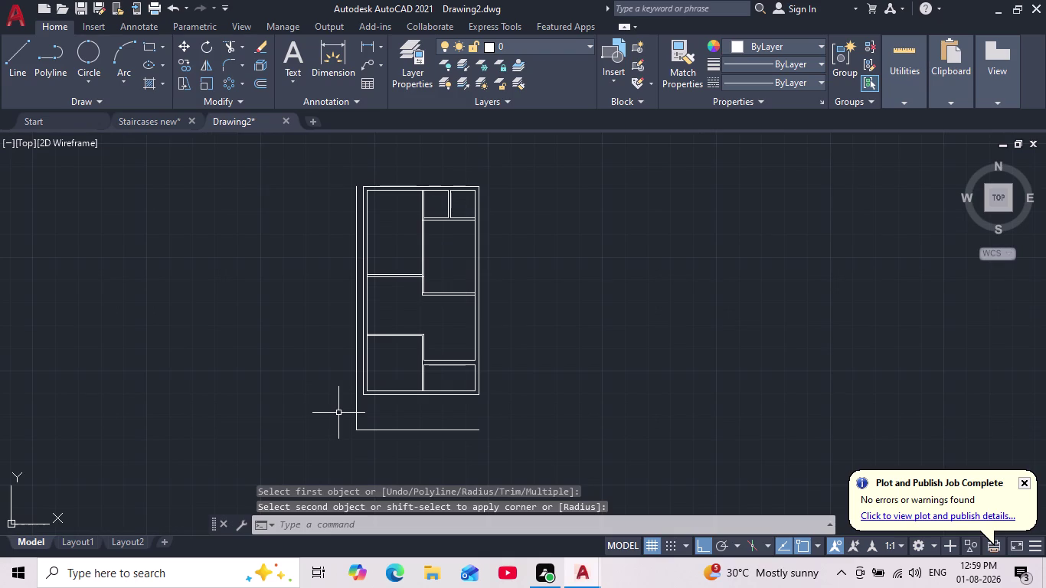
key(Escape)
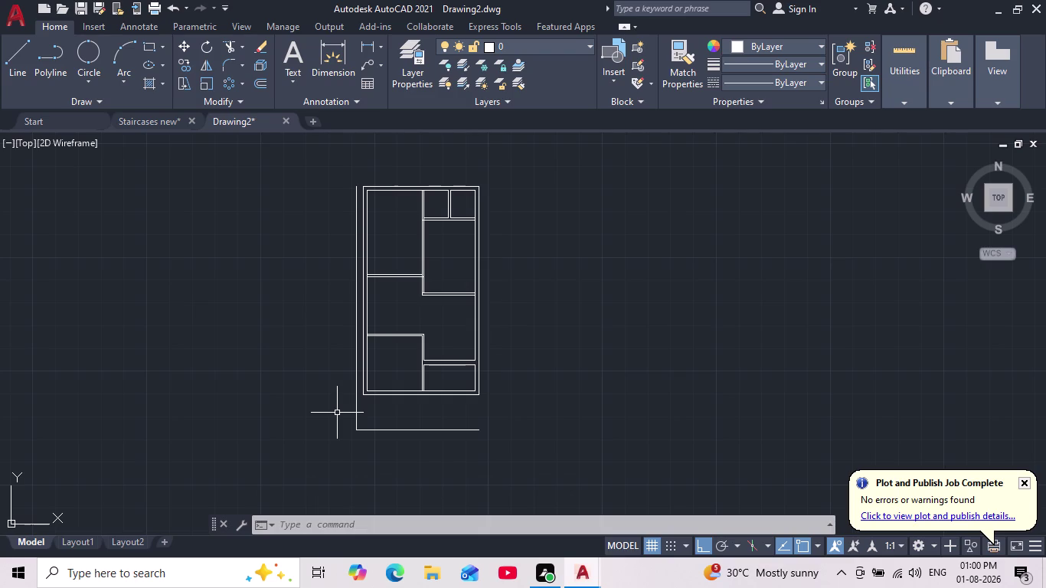
Offset the top outer boundary line 1' upward.
key(o)
key(Return)
text(1')
key(Return)
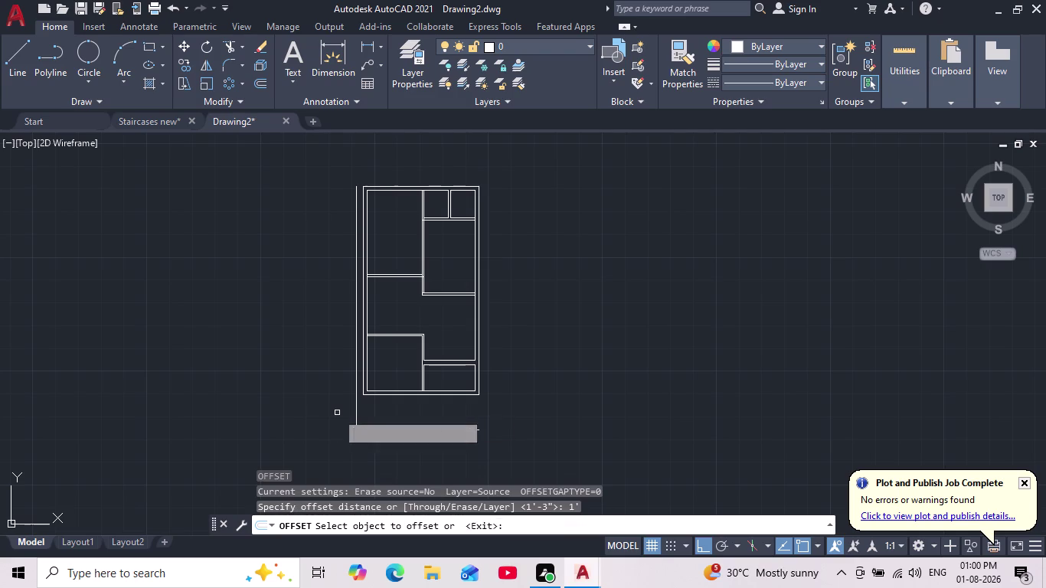
scroll(up, 3)
middle_drag(410, 212, 411, 326)
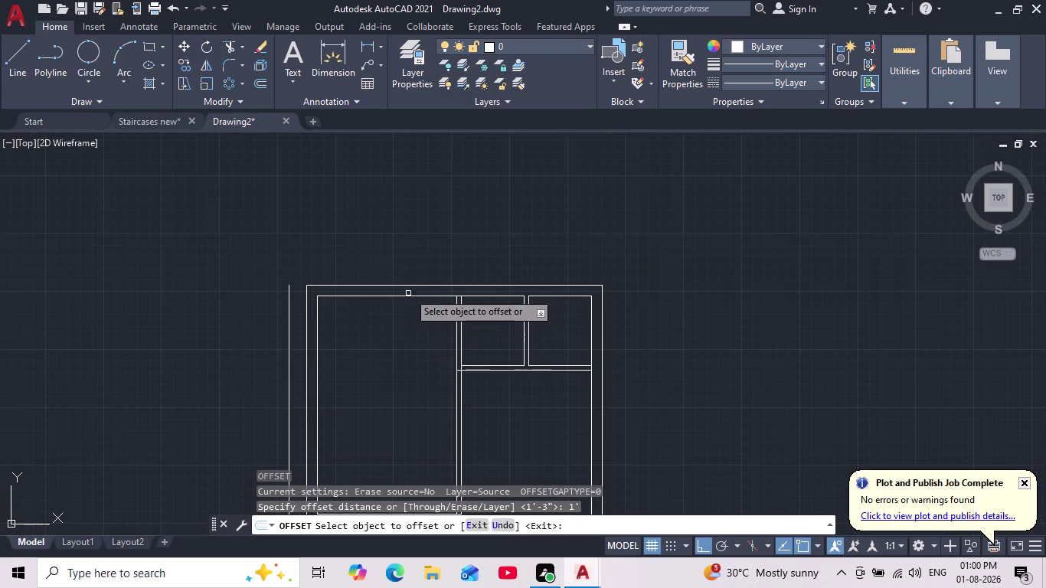
click(408, 288)
click(420, 249)
middle_drag(714, 344, 687, 337)
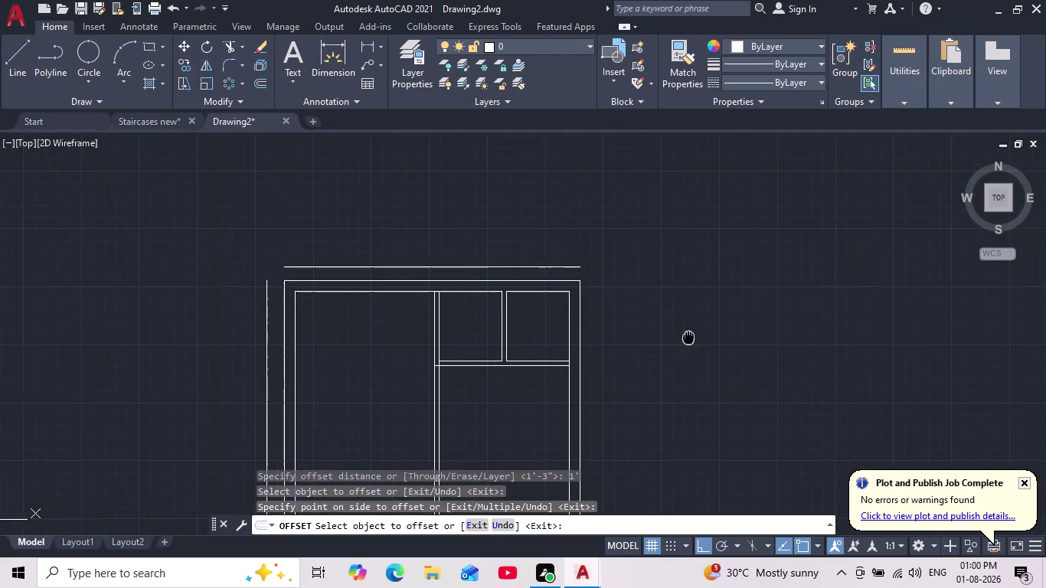
middle_drag(687, 337, 668, 336)
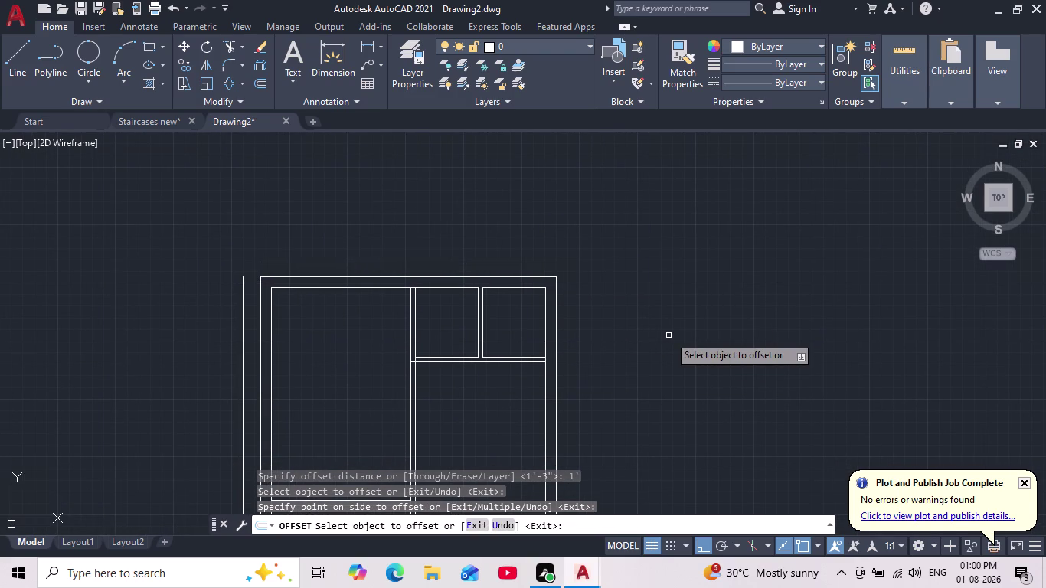
Offset the right wall line 2'6" outward to the right.
key(Return)
key(Return)
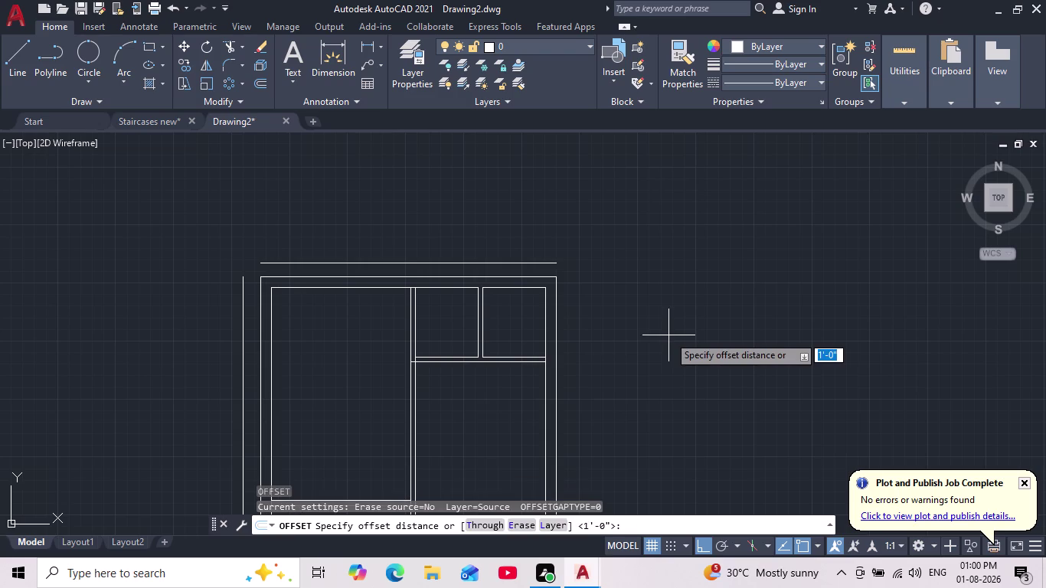
text(2'6")
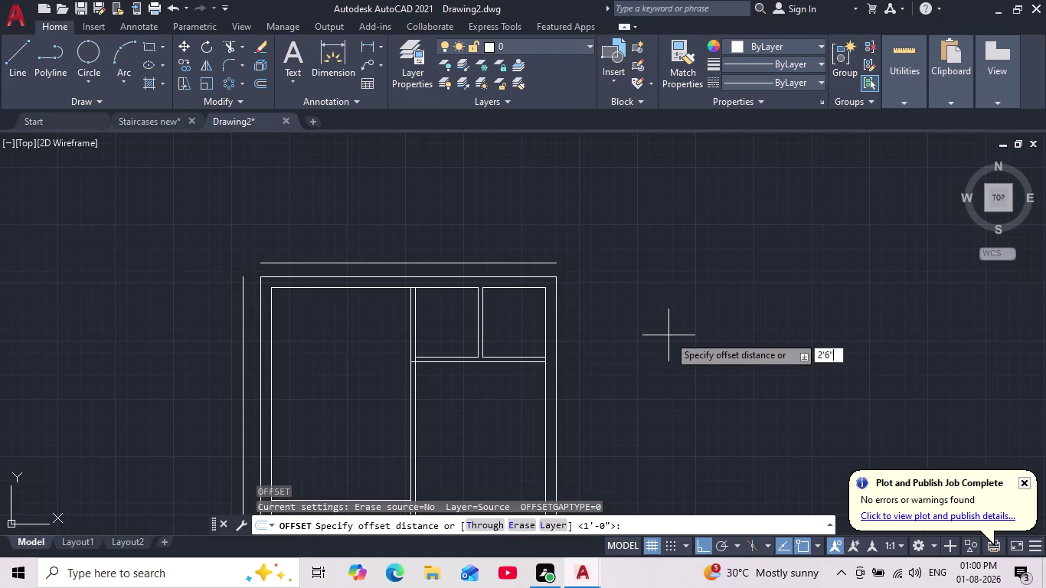
key(Return)
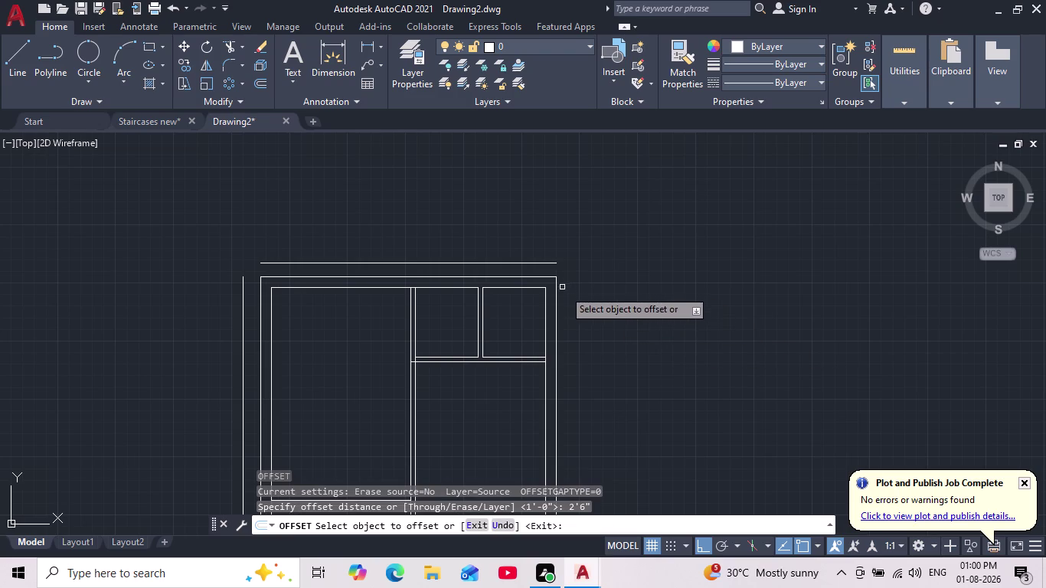
click(556, 310)
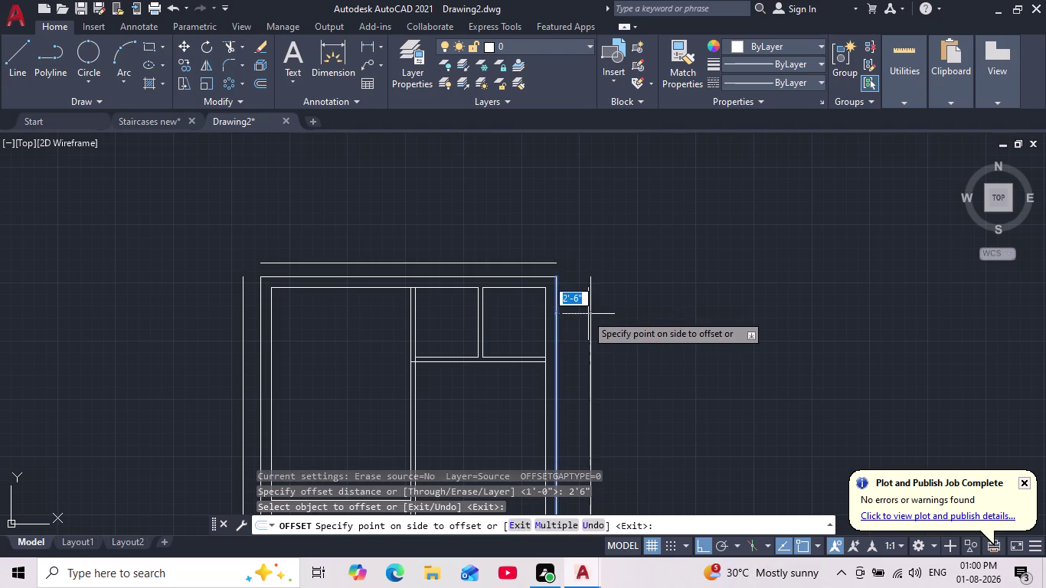
click(604, 313)
scroll(down, 3)
middle_drag(608, 314, 612, 281)
scroll(up, 3)
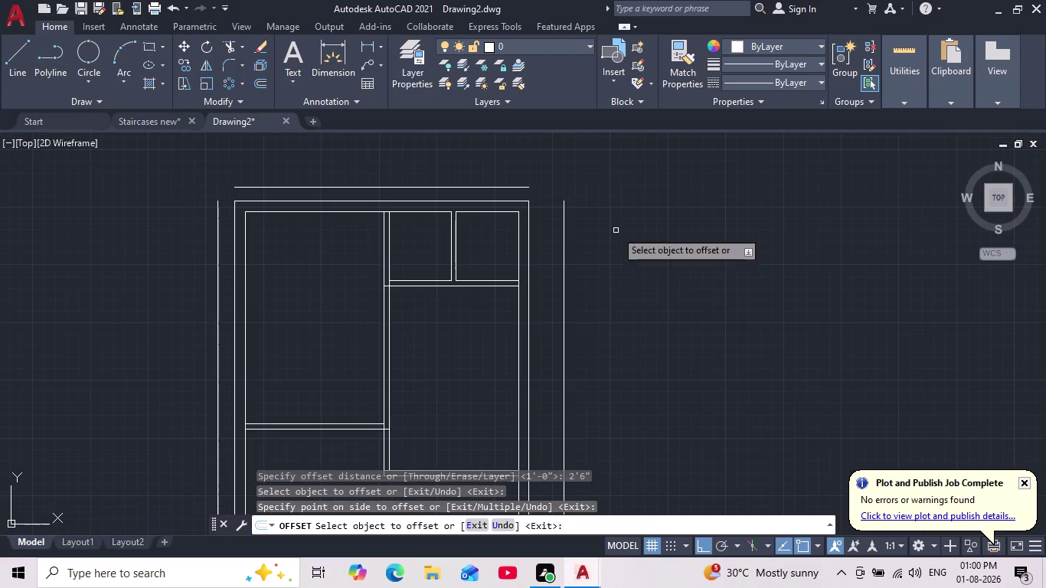
key(Escape)
scroll(down, 3)
click(231, 67)
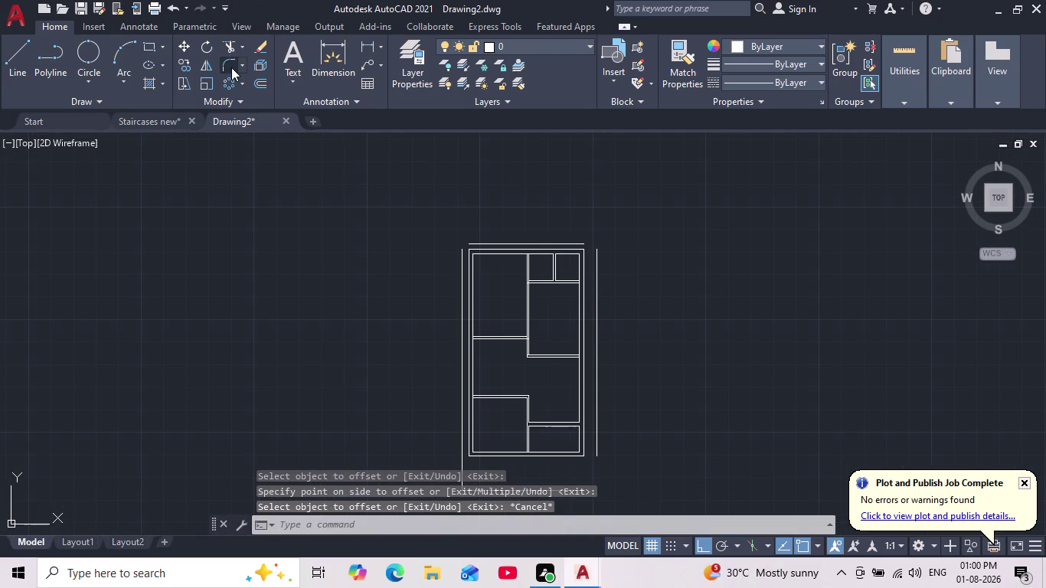
Fillet the left boundary line with the top line into a corner.
scroll(up, 3)
click(469, 348)
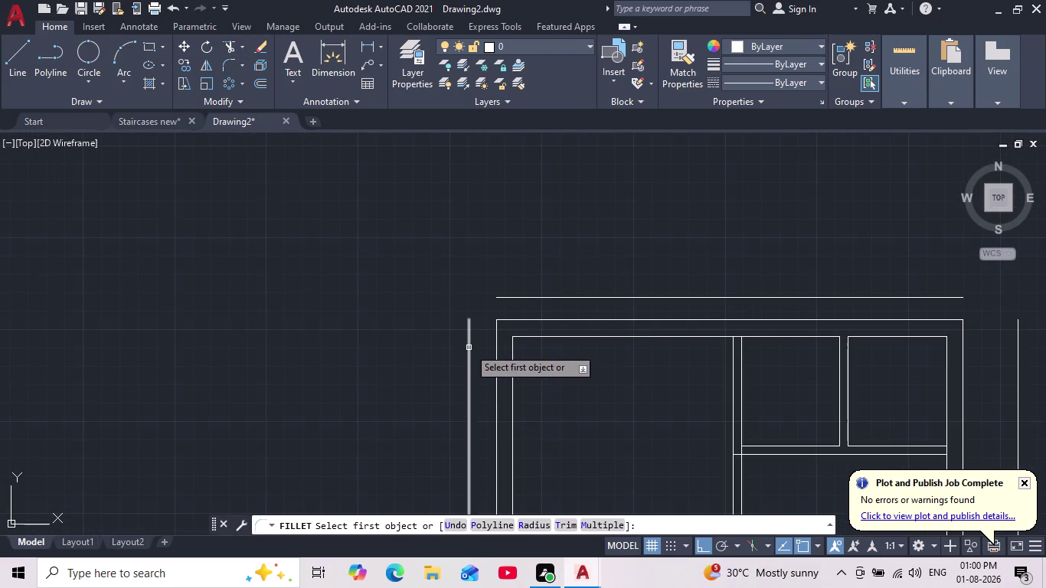
click(518, 298)
middle_drag(559, 274, 491, 209)
scroll(down, 3)
scroll(up, 3)
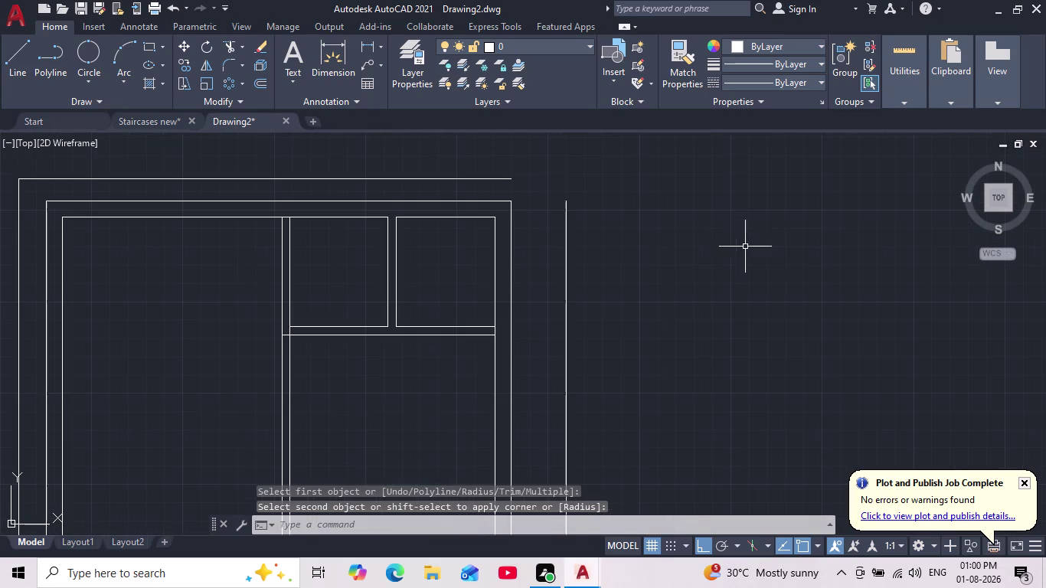
Fillet the right boundary line with the top line into a corner.
key(space)
click(488, 176)
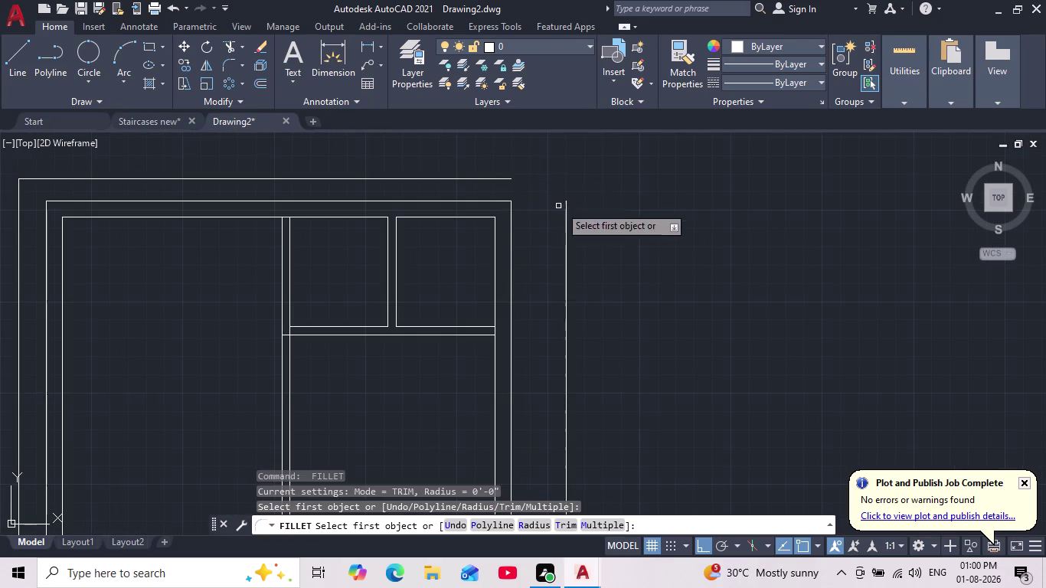
click(568, 215)
click(496, 178)
scroll(down, 3)
middle_drag(662, 293, 662, 299)
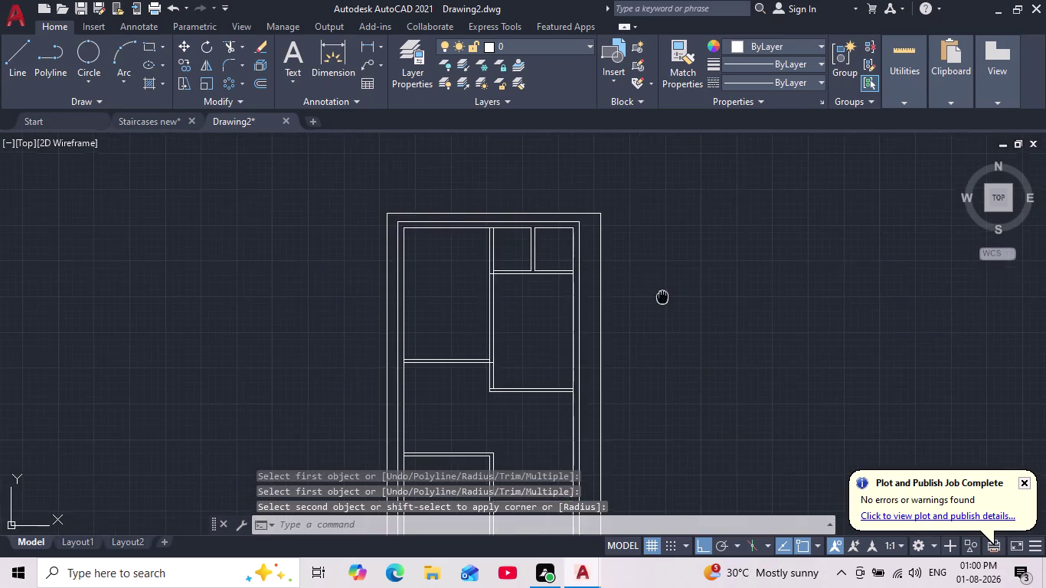
middle_drag(662, 299, 642, 194)
scroll(down, 3)
scroll(up, 3)
Fillet the bottom boundary line with the right line to close the bottom-right corner.
key(space)
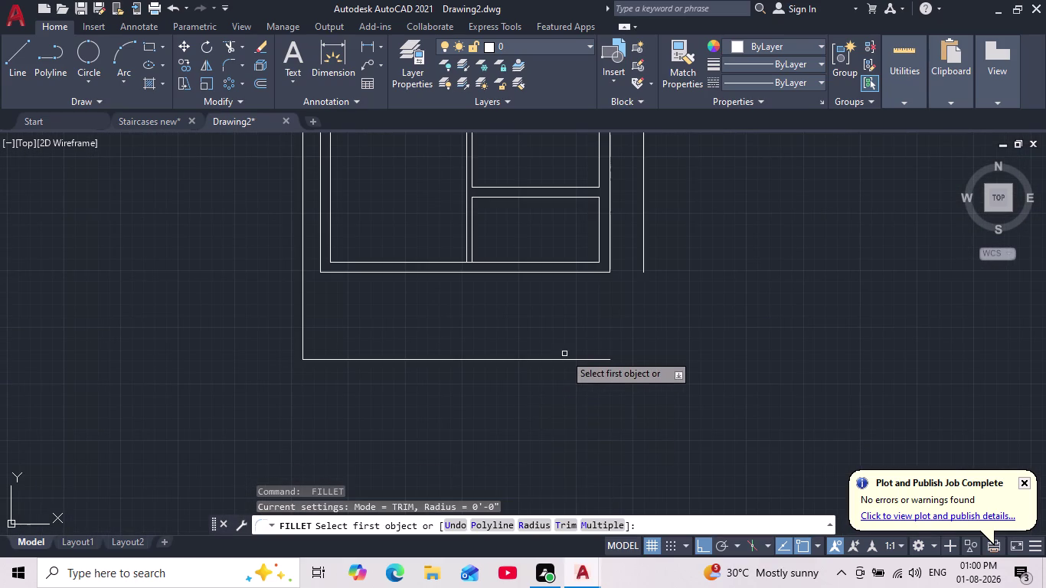
click(564, 362)
click(566, 357)
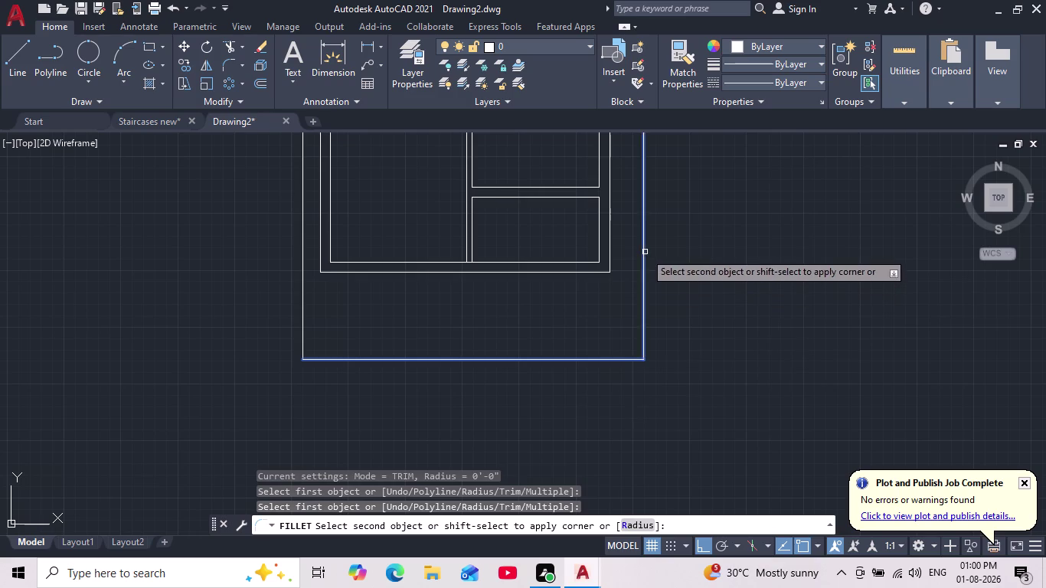
click(645, 252)
scroll(down, 3)
middle_drag(705, 300, 668, 364)
scroll(down, 3)
scroll(up, 3)
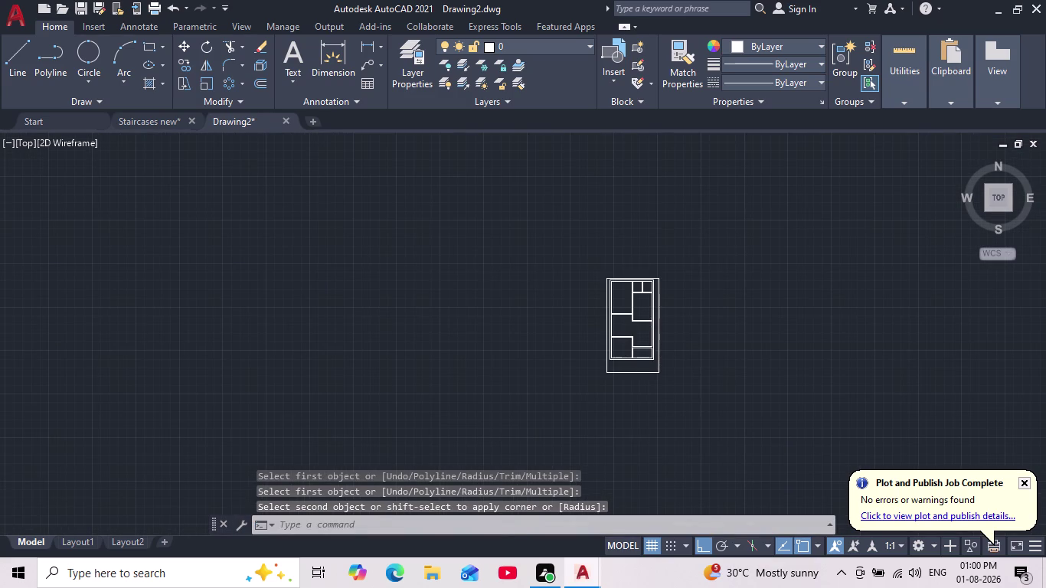
key(Escape)
middle_drag(670, 405, 659, 431)
scroll(up, 3)
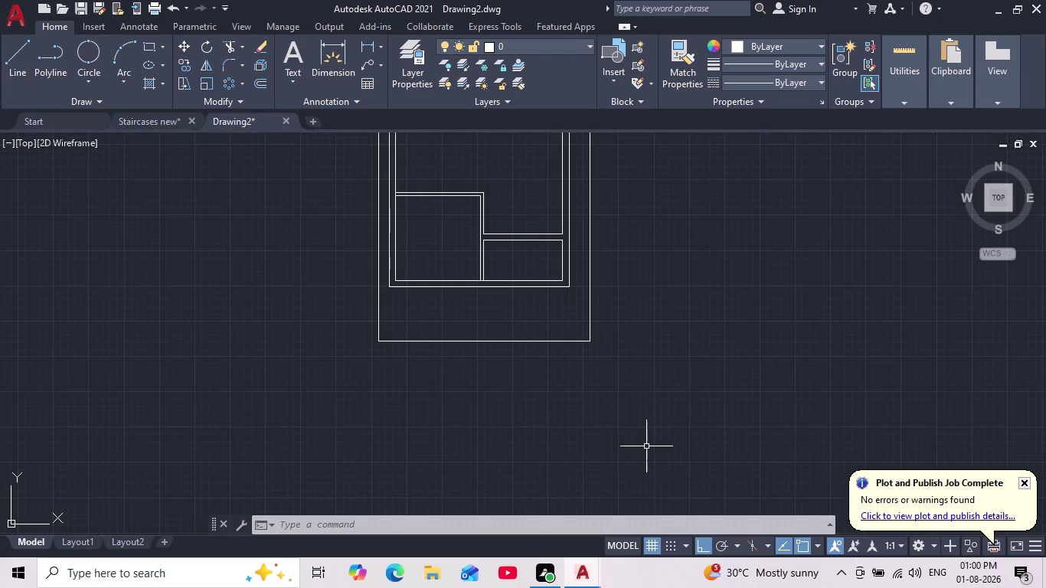
middle_drag(485, 354, 472, 418)
scroll(down, 3)
scroll(up, 3)
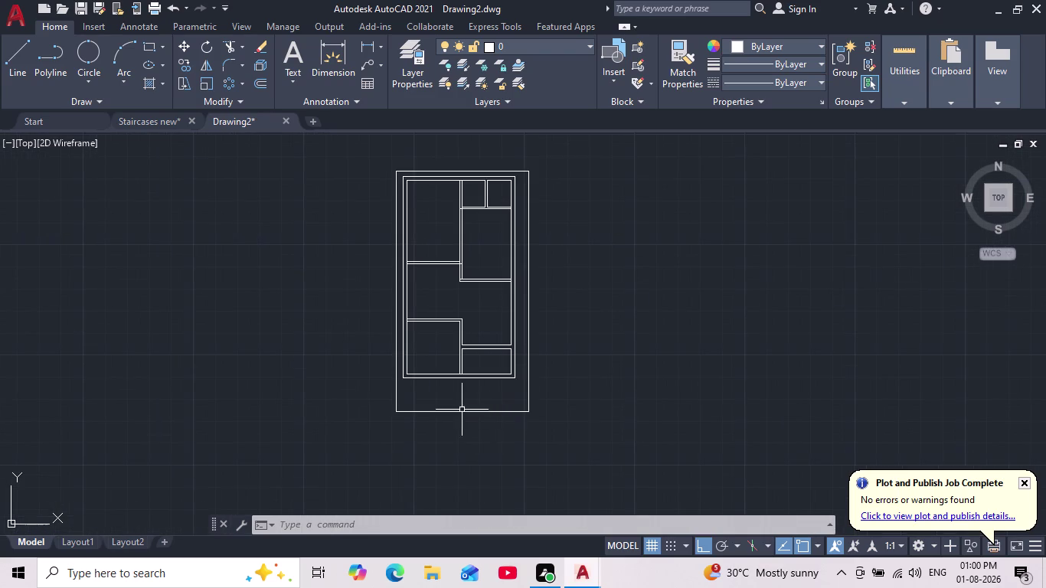
middle_drag(461, 405, 457, 462)
scroll(up, 3)
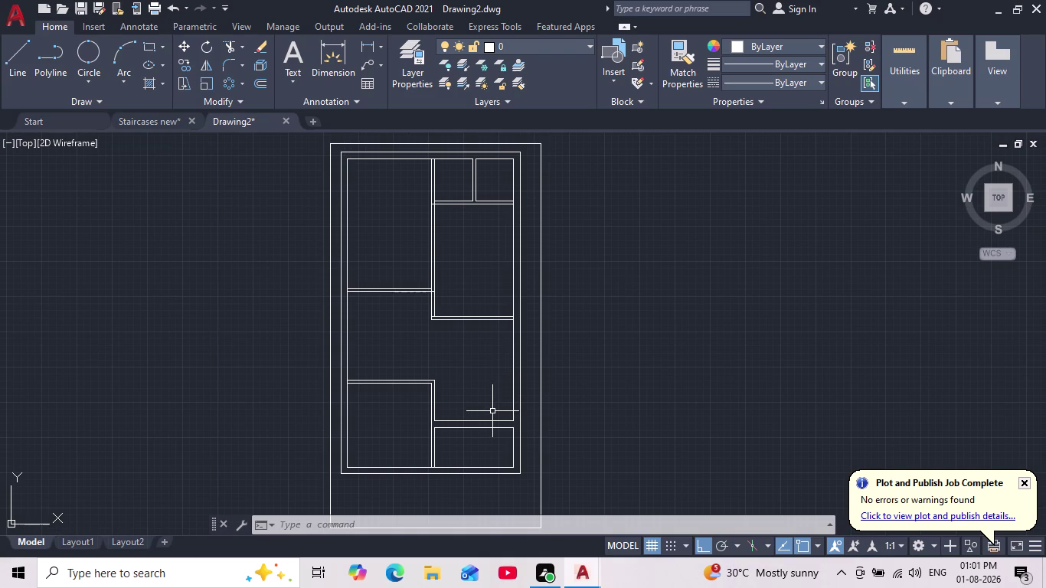
middle_drag(478, 415, 495, 369)
scroll(down, 3)
scroll(up, 3)
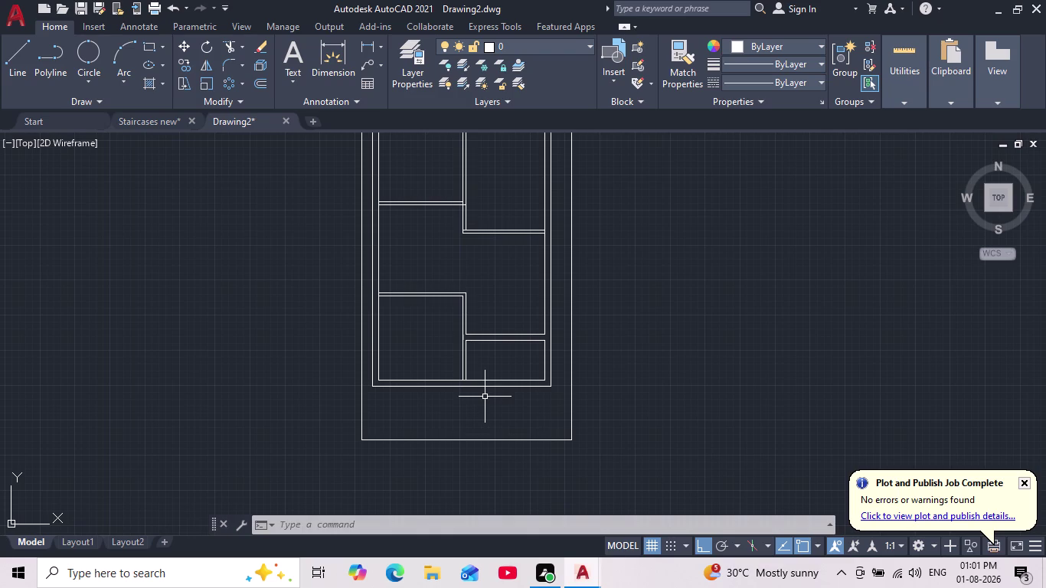
scroll(down, 3)
scroll(up, 3)
scroll(down, 3)
middle_drag(497, 449, 489, 490)
scroll(up, 3)
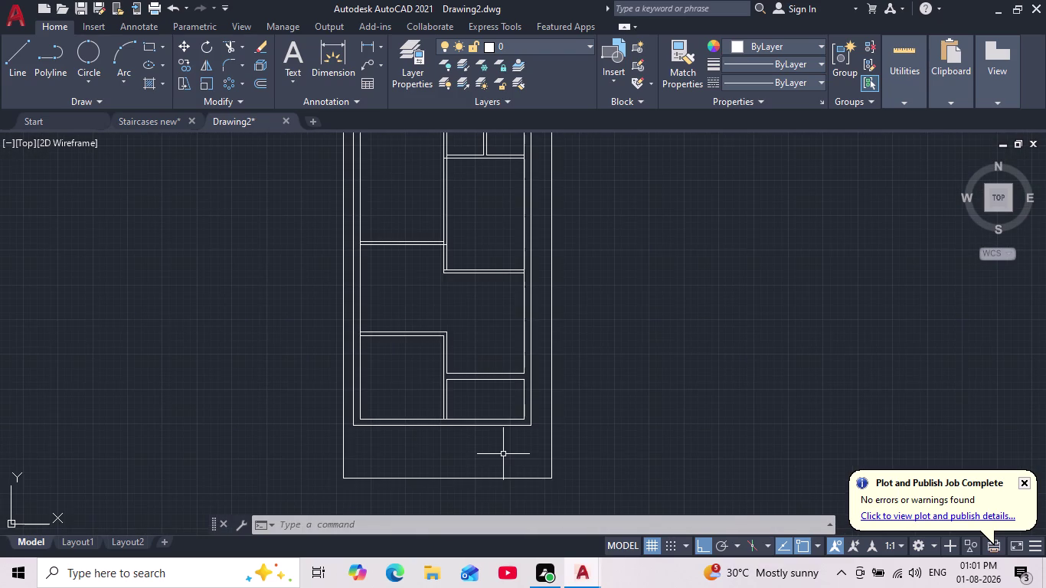
scroll(up, 3)
middle_drag(503, 368, 502, 415)
scroll(down, 3)
scroll(up, 3)
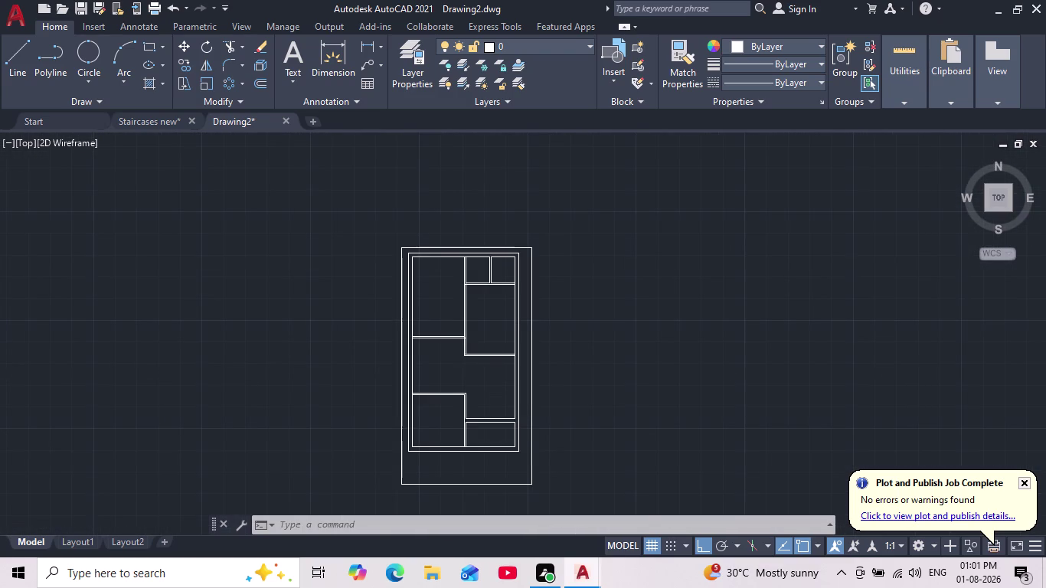
middle_drag(490, 369, 490, 372)
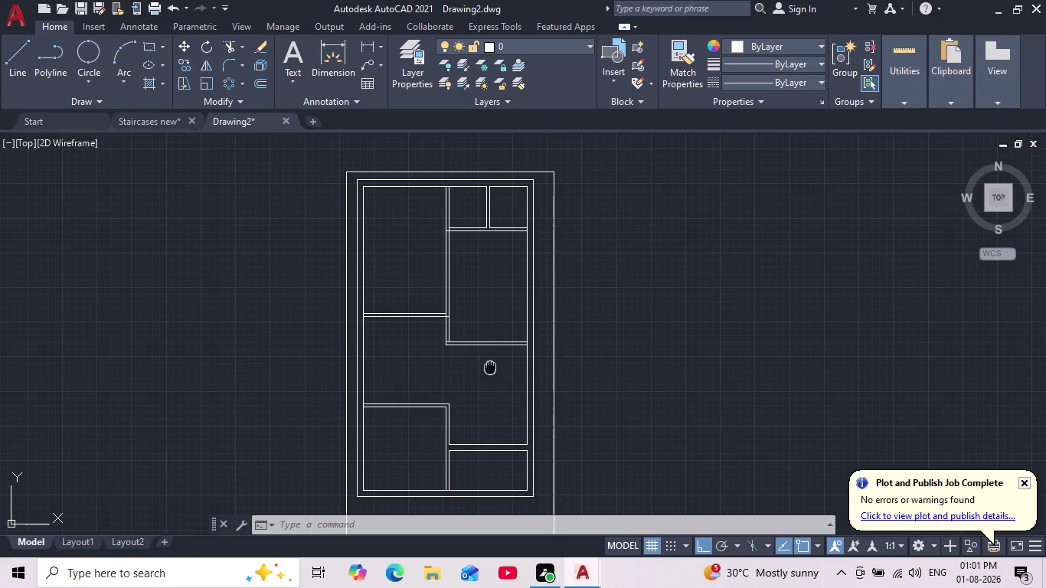
middle_drag(490, 372, 485, 402)
scroll(down, 3)
scroll(up, 3)
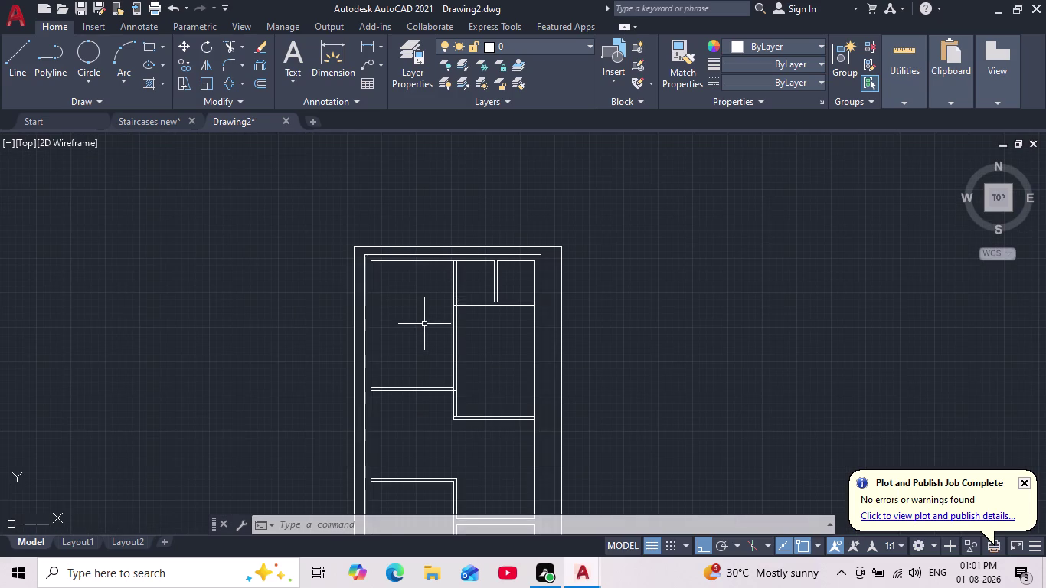
scroll(up, 3)
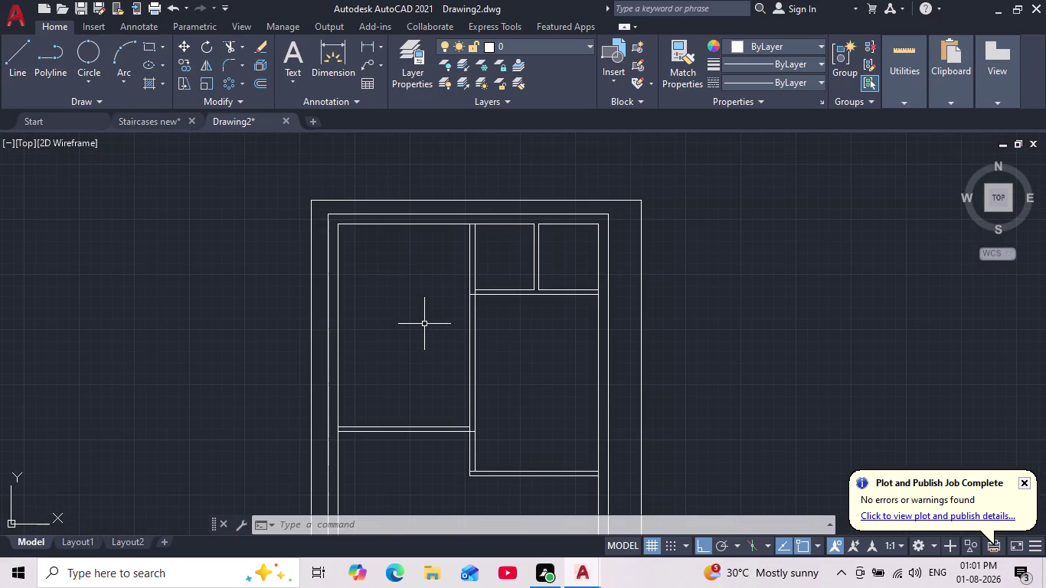
scroll(up, 3)
middle_drag(522, 284, 510, 323)
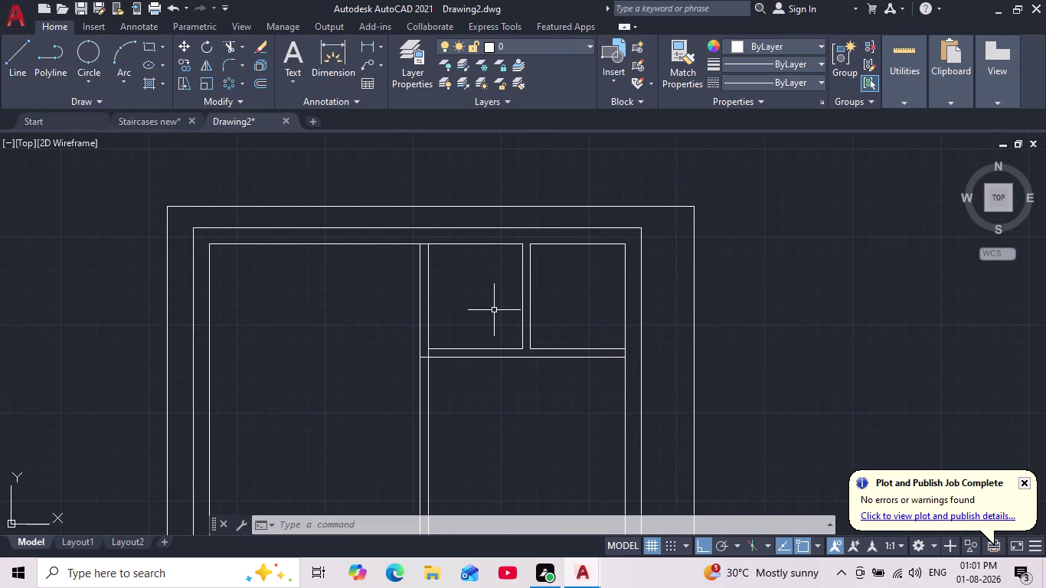
click(361, 51)
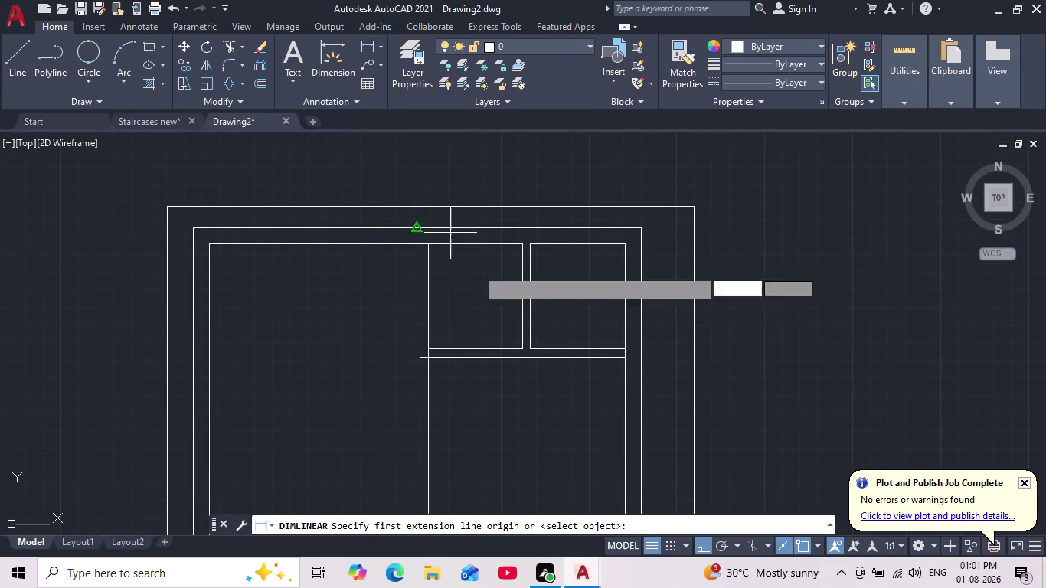
scroll(up, 3)
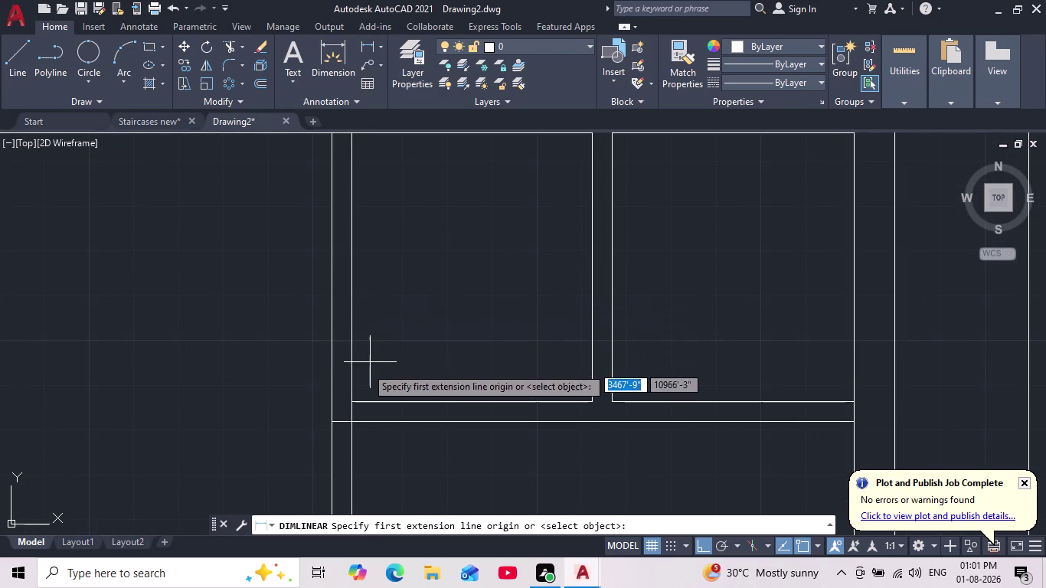
click(351, 404)
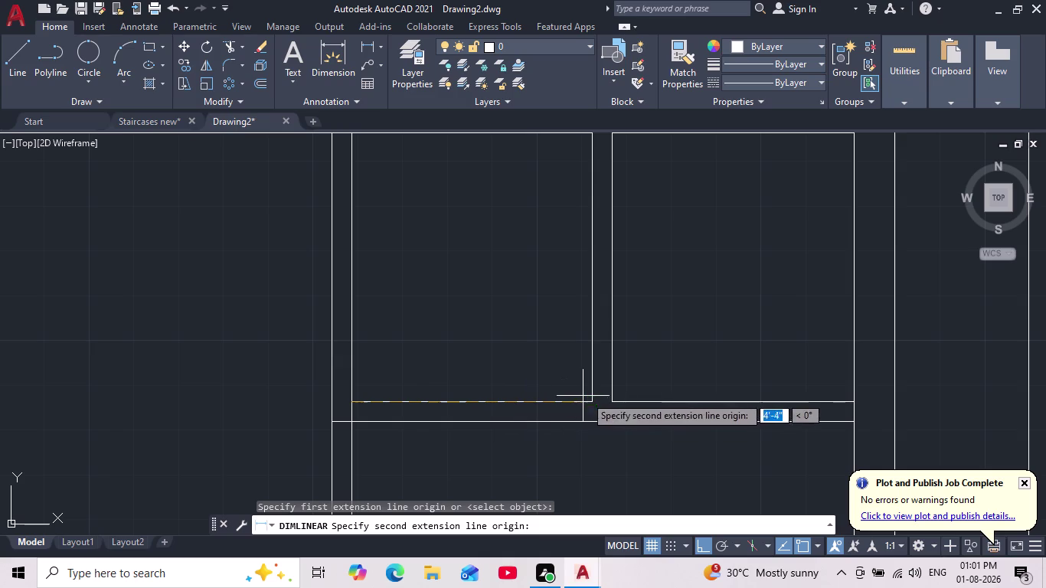
click(590, 399)
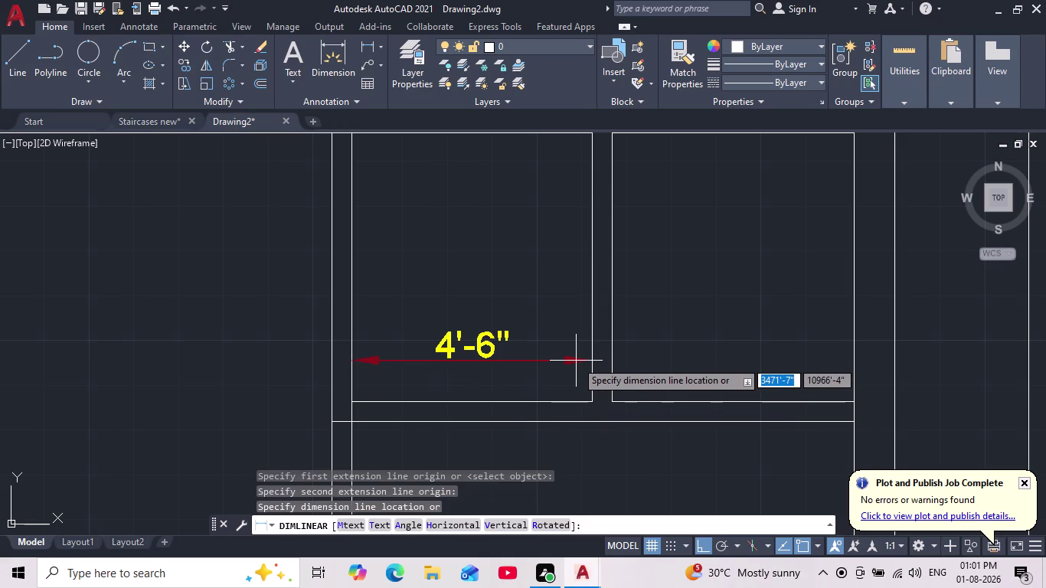
key(Escape)
scroll(down, 3)
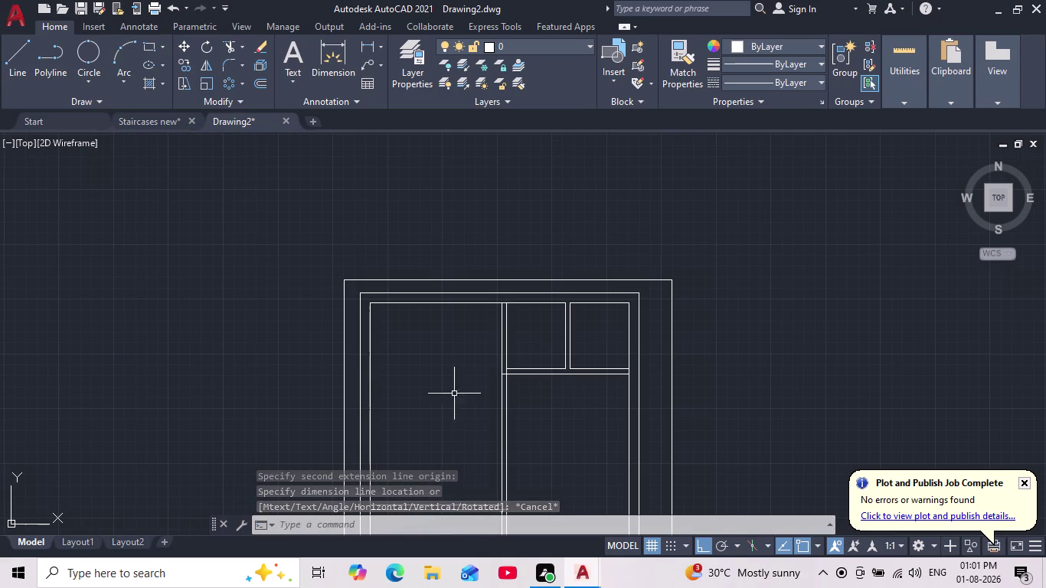
scroll(down, 3)
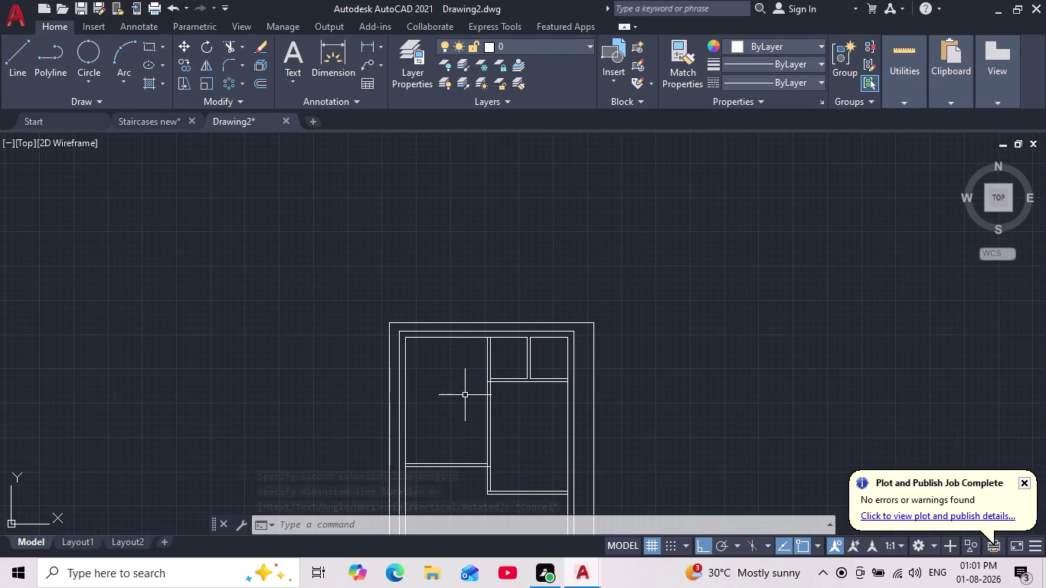
scroll(down, 3)
middle_drag(465, 395, 491, 276)
scroll(up, 3)
middle_drag(498, 315, 460, 367)
scroll(down, 3)
middle_drag(524, 373, 459, 348)
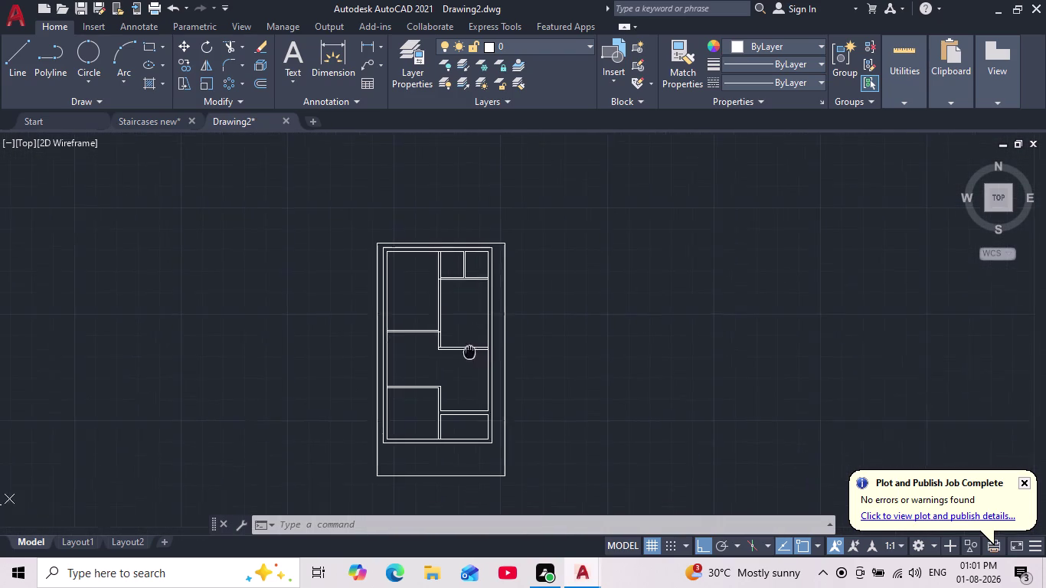
middle_drag(458, 349, 455, 346)
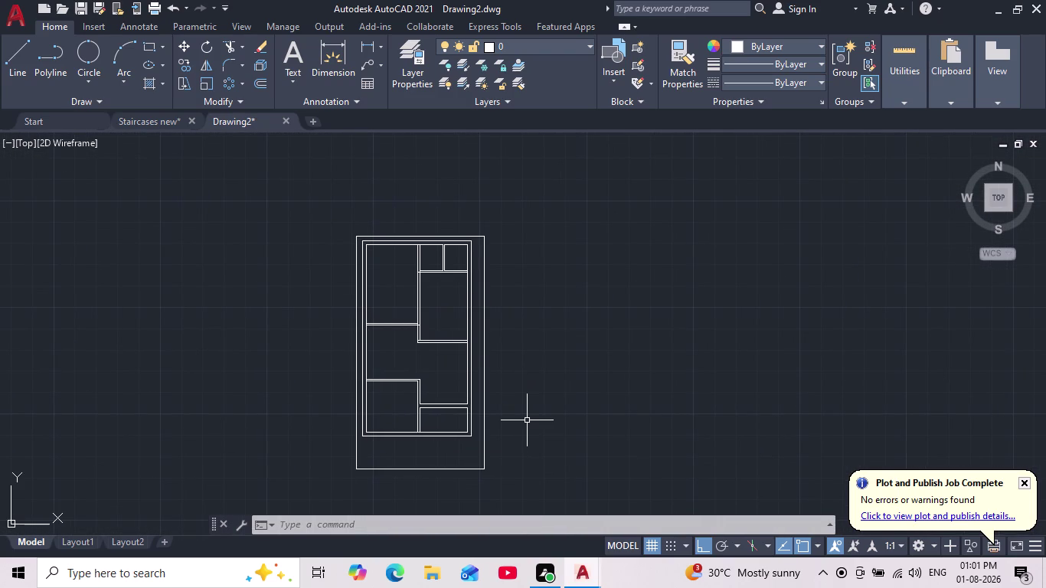
Fillet two wall lines at a lower corner of the right box with radius 0.
middle_drag(445, 446, 479, 410)
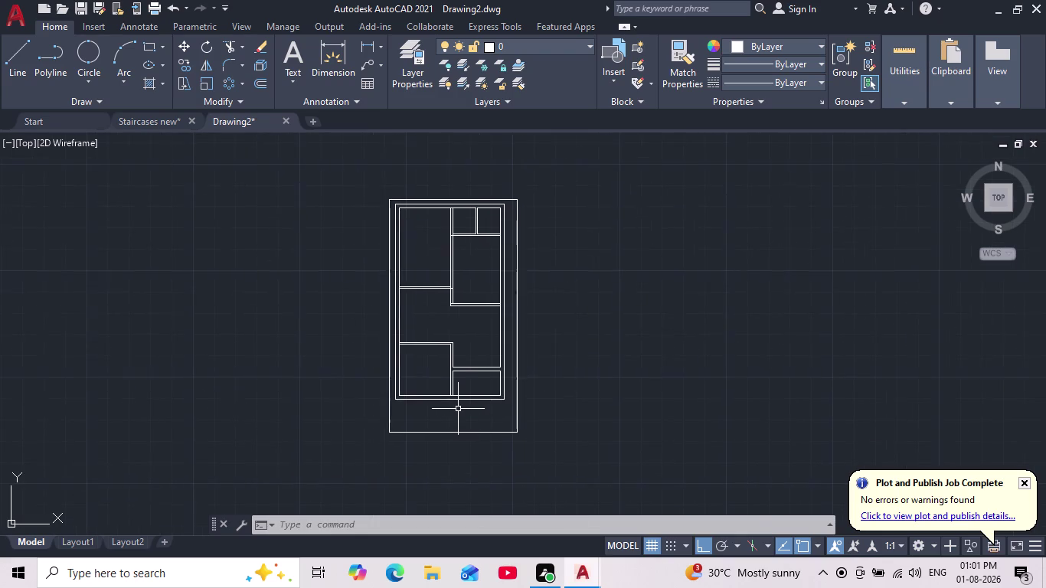
scroll(up, 3)
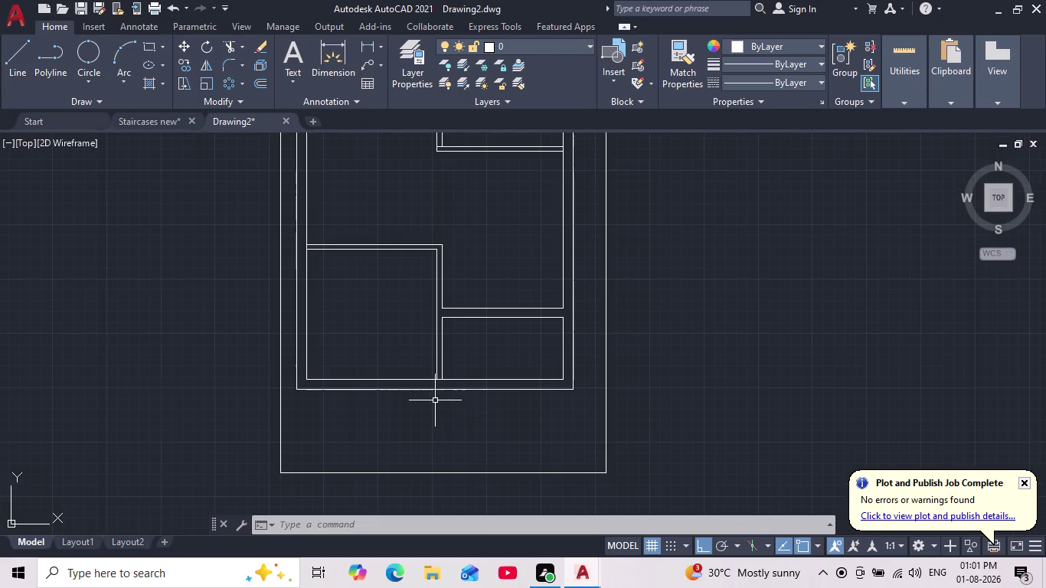
scroll(up, 3)
scroll(down, 3)
scroll(down, 3)
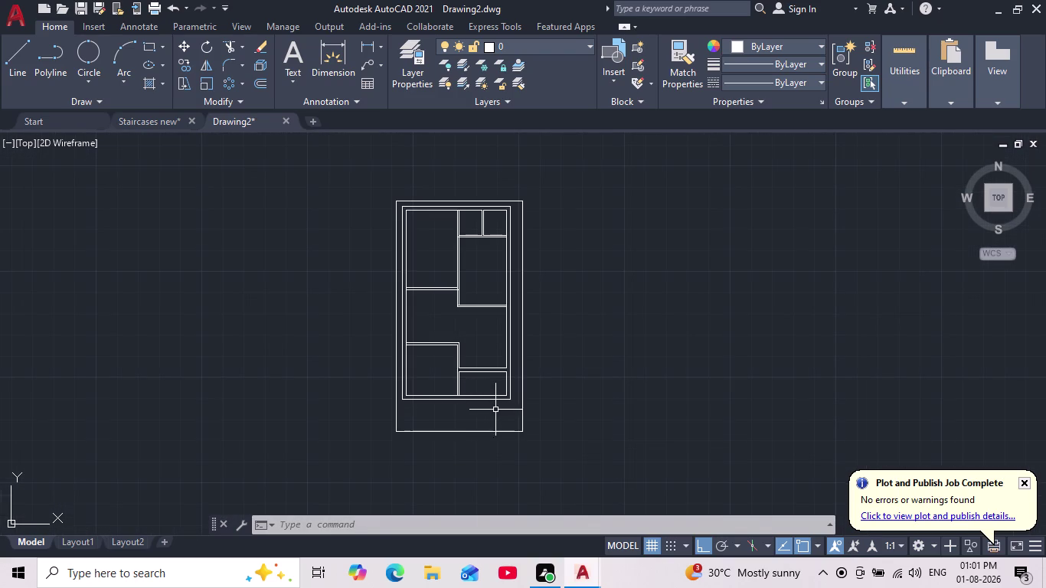
scroll(up, 3)
scroll(up, 3)
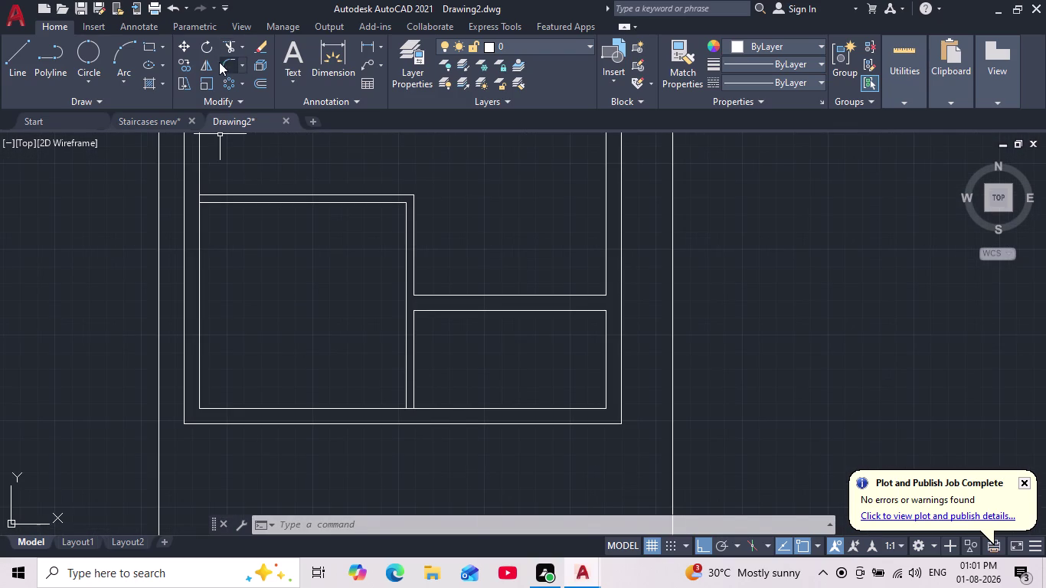
click(228, 66)
scroll(down, 3)
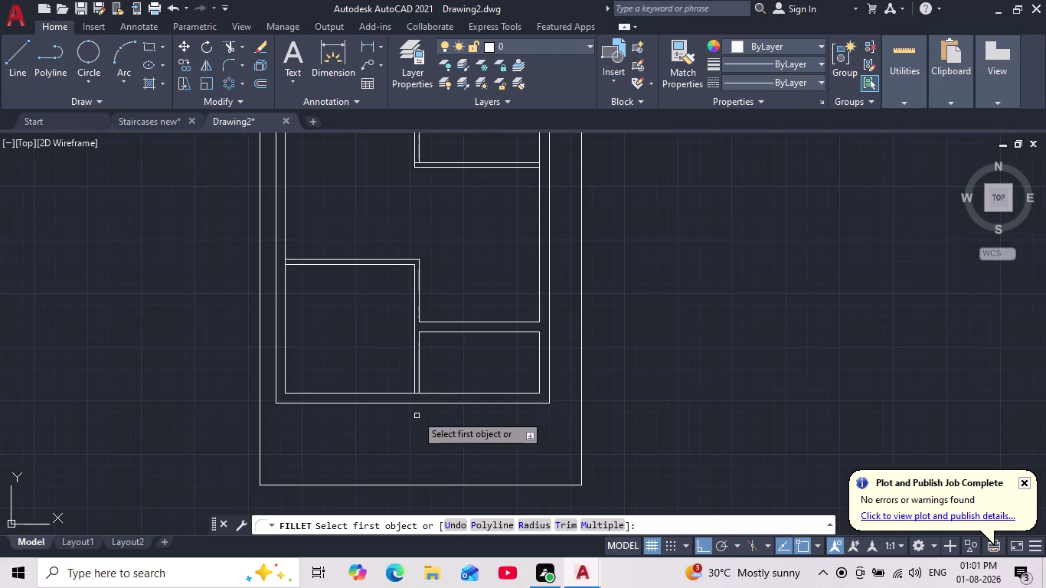
scroll(up, 3)
click(378, 389)
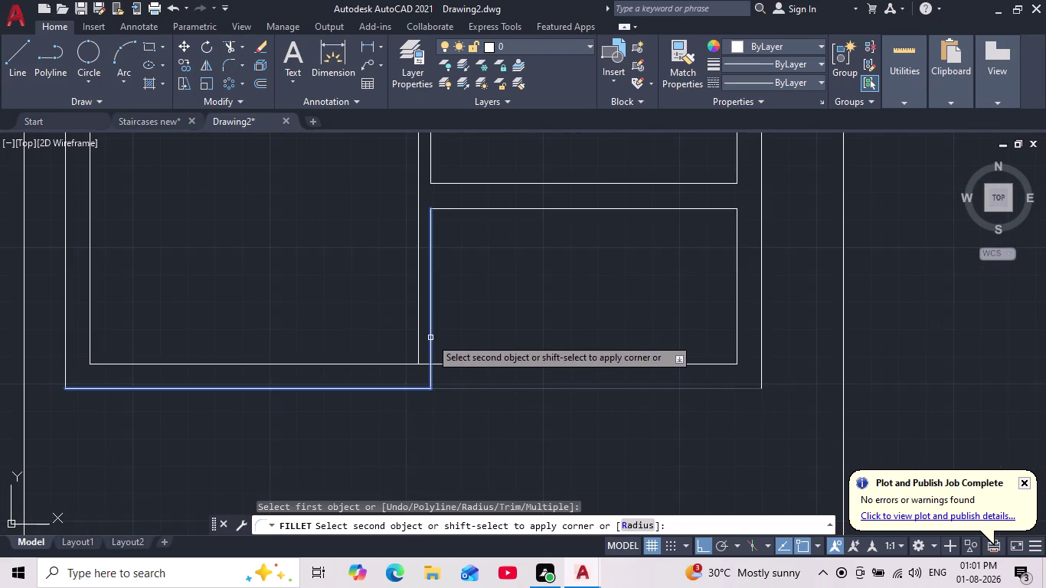
click(430, 337)
scroll(down, 3)
Repeat the fillet to join the lines of the next corner.
key(space)
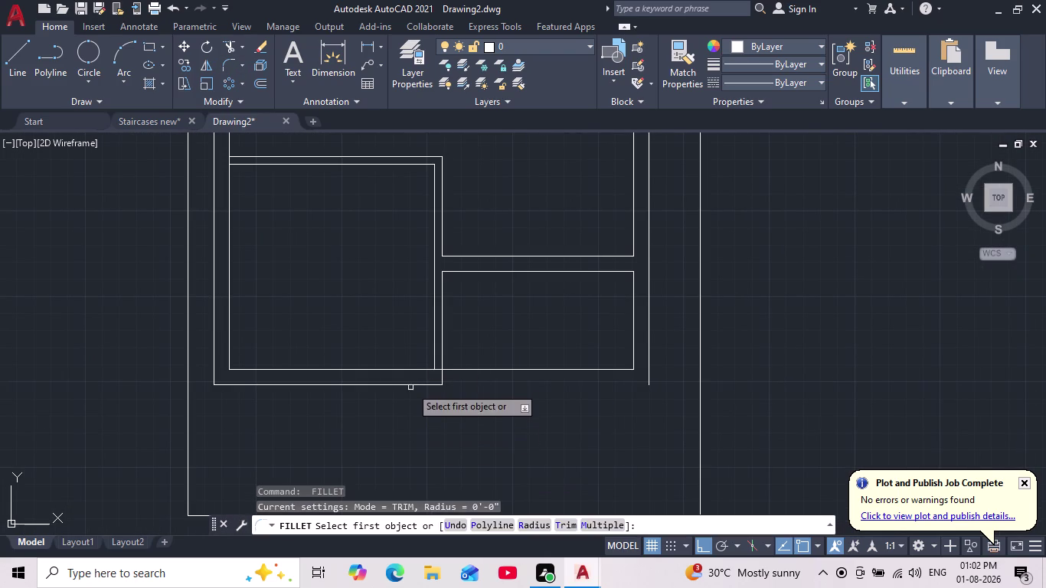
drag(405, 366, 406, 374)
click(406, 372)
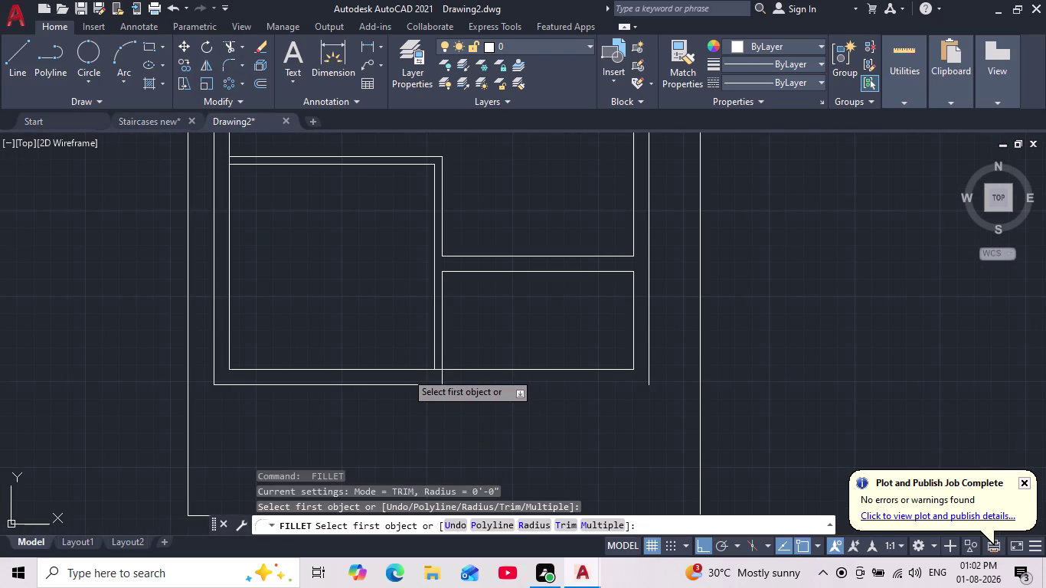
click(410, 370)
click(435, 345)
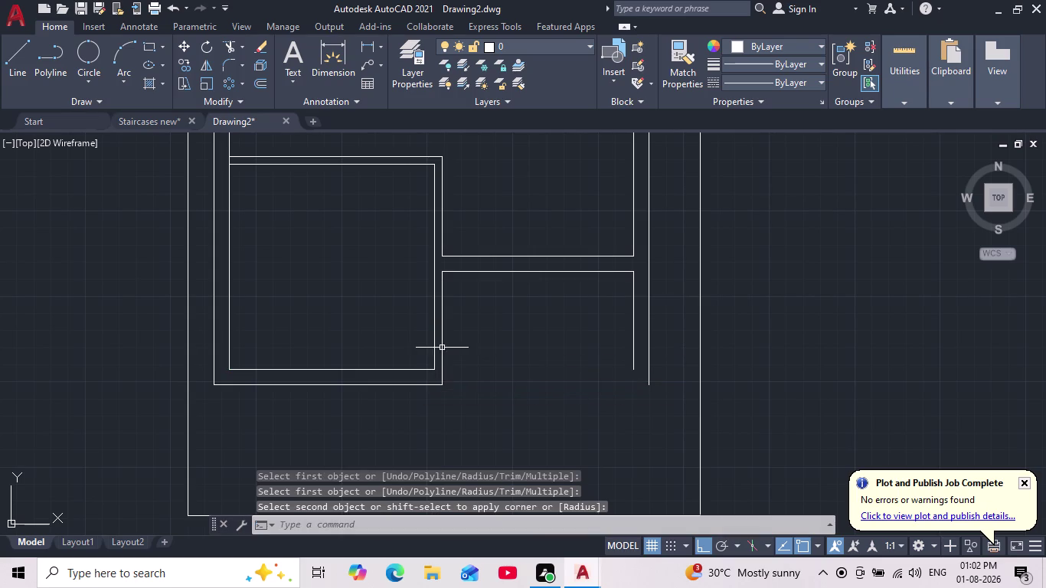
Fillet the lower horizontal wall line into the outer right wall line.
scroll(down, 3)
middle_drag(479, 368, 456, 409)
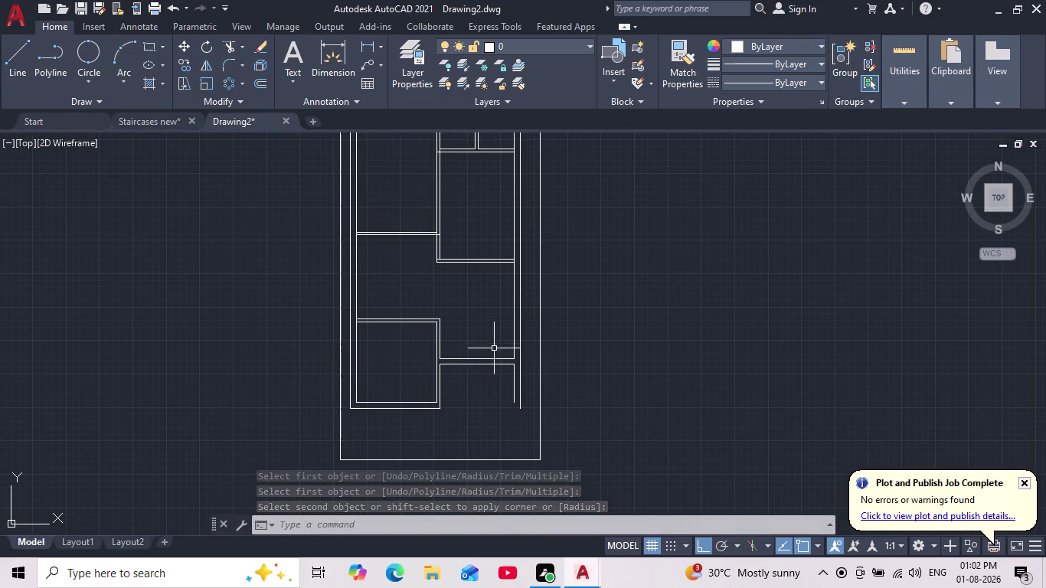
scroll(up, 3)
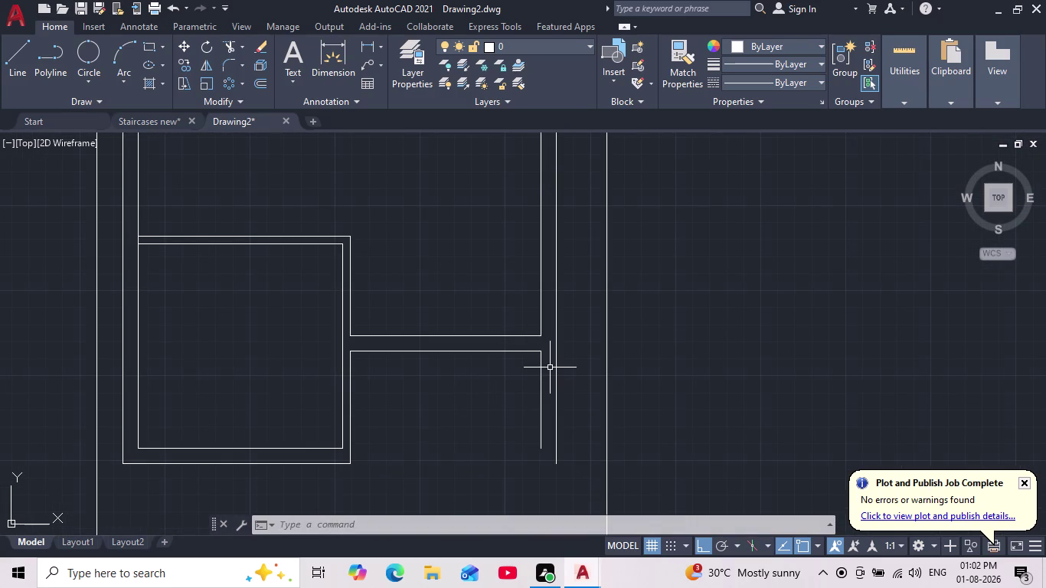
click(225, 60)
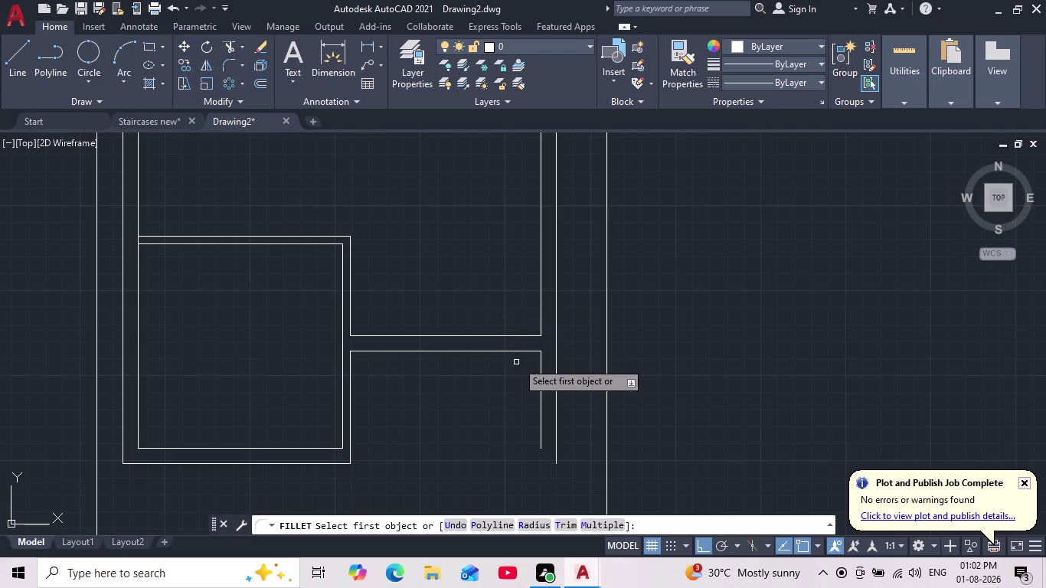
click(515, 353)
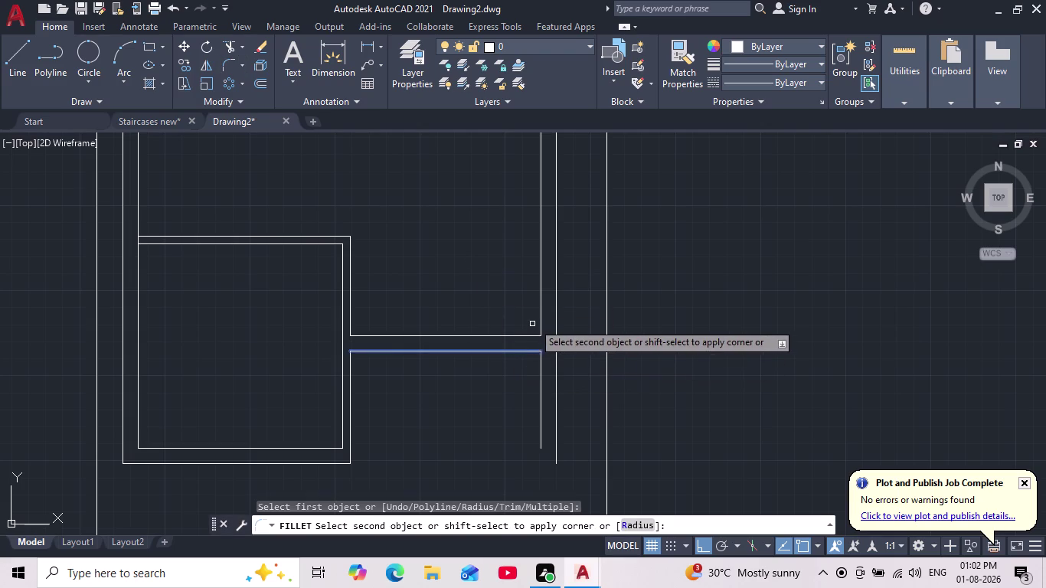
click(556, 306)
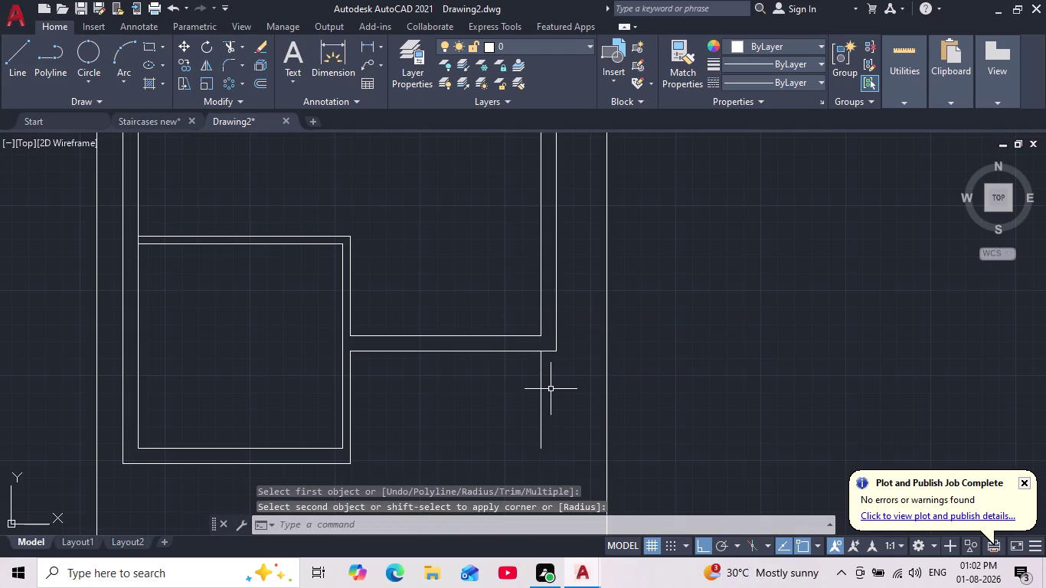
key(Escape)
Begin trimming excess wall lines with a fence and pan over the plan.
click(233, 46)
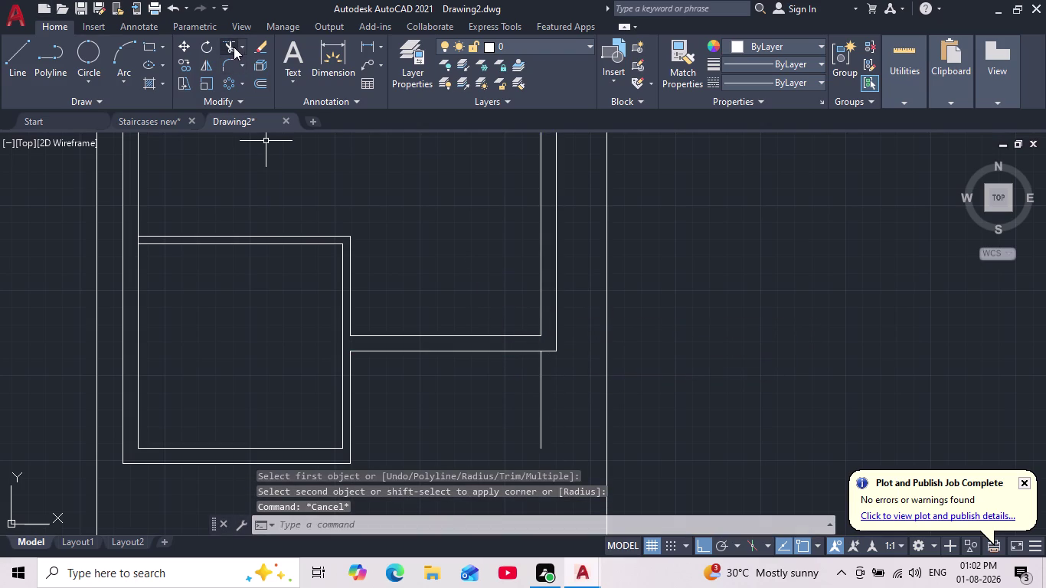
drag(570, 395, 510, 402)
scroll(down, 3)
middle_drag(739, 323, 616, 353)
scroll(down, 3)
Cancel pending commands and pan around to frame the staircase plan.
key(Escape)
key(Escape)
key(Escape)
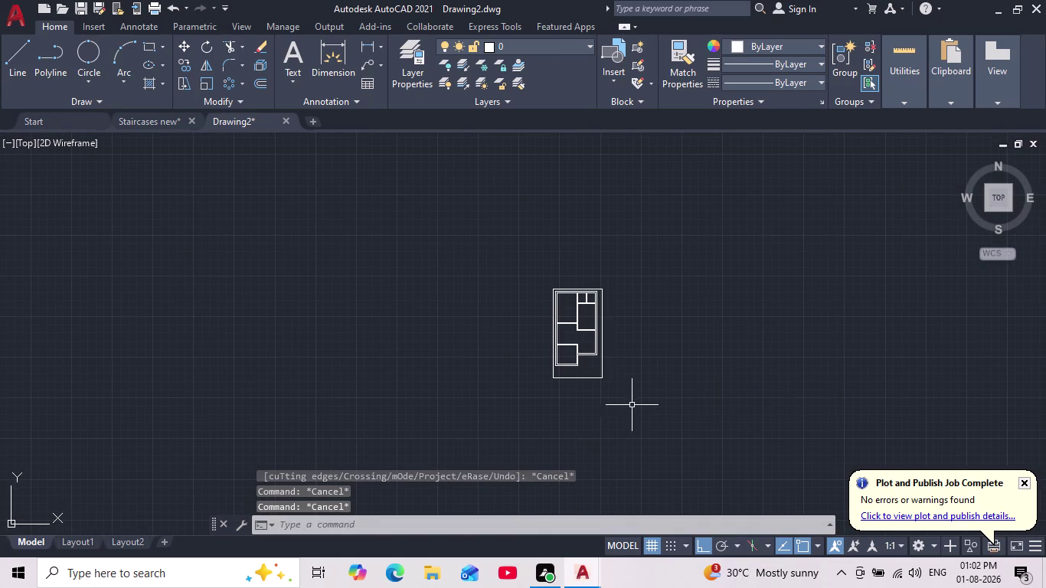
scroll(up, 3)
middle_drag(638, 396, 612, 440)
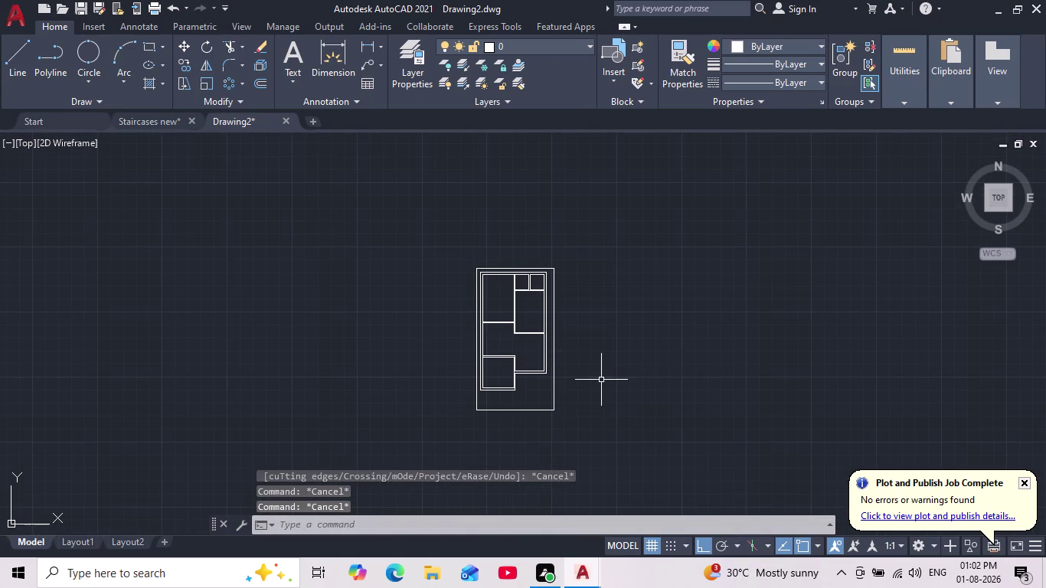
scroll(up, 3)
scroll(down, 3)
middle_drag(513, 415, 498, 392)
scroll(up, 3)
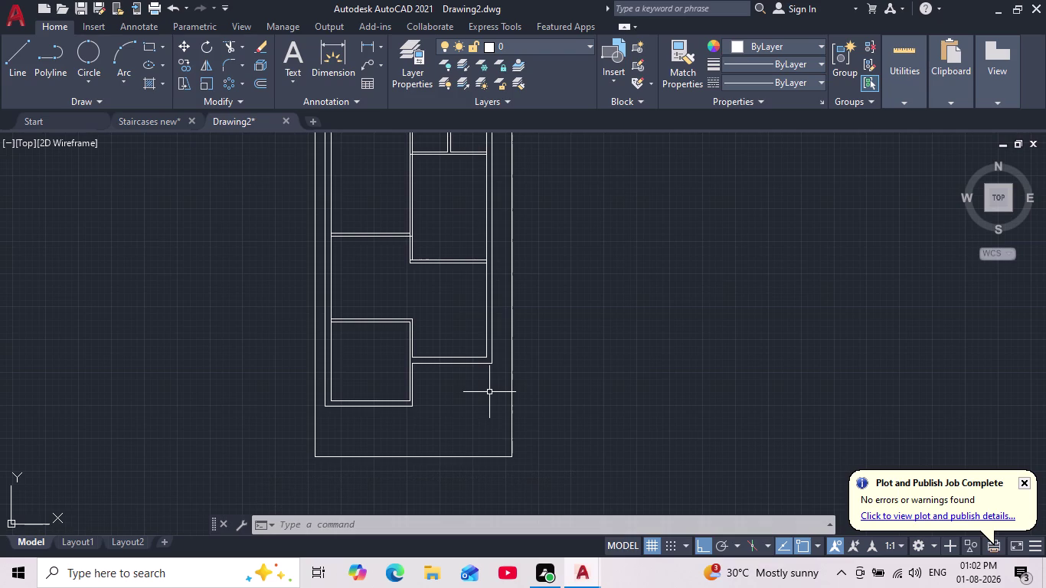
middle_drag(458, 427, 461, 473)
scroll(down, 3)
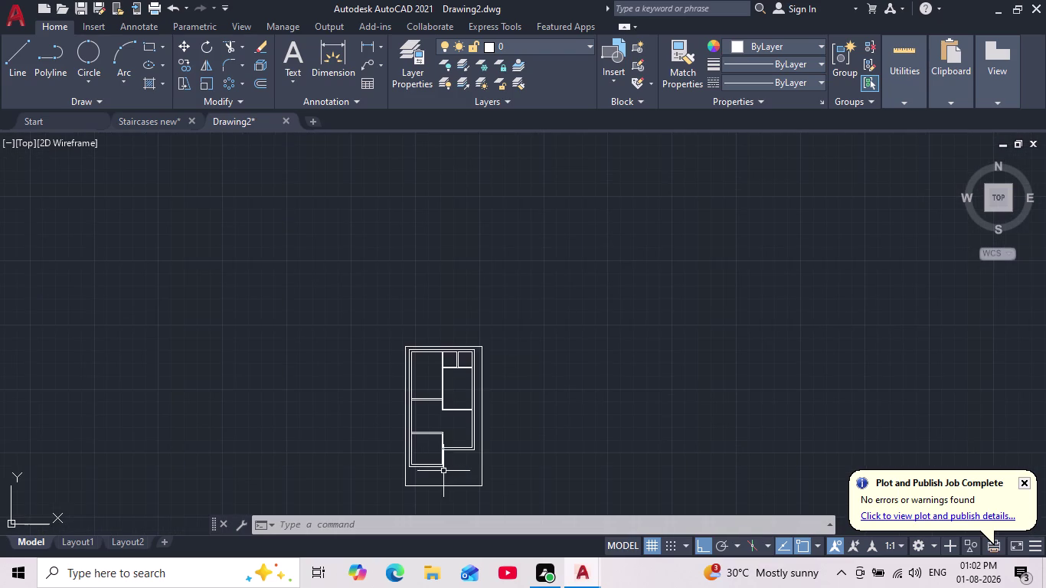
scroll(up, 3)
middle_click(454, 469)
scroll(down, 3)
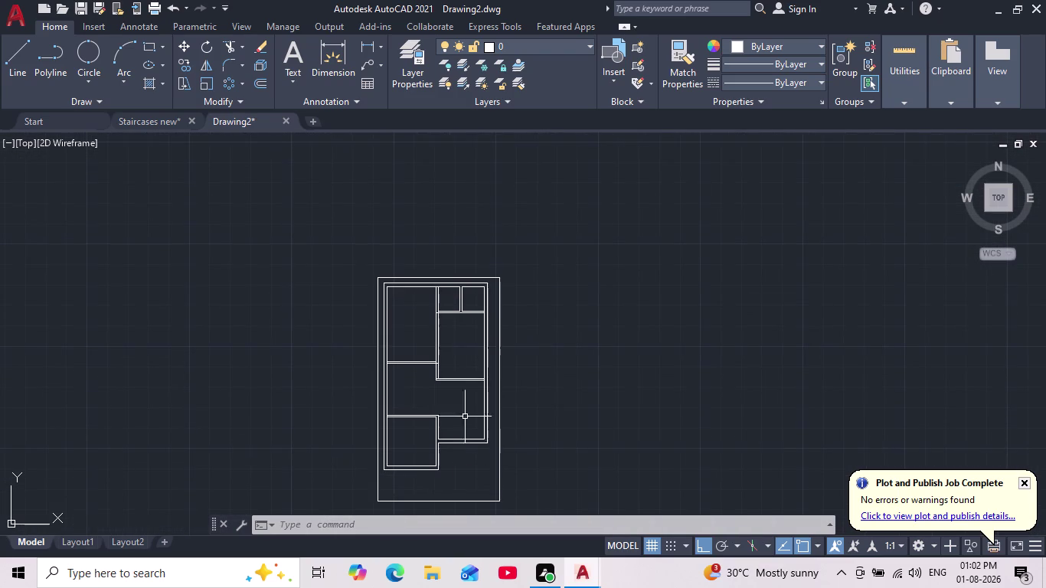
scroll(up, 3)
scroll(up, 3)
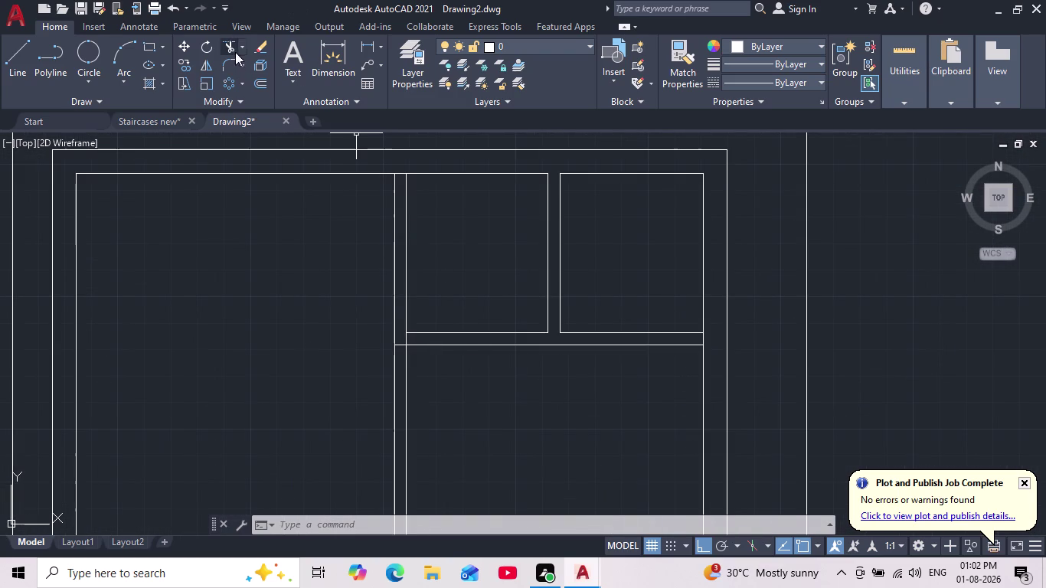
Trim the overlapping wall pieces at the left junction using fences.
click(235, 51)
scroll(up, 3)
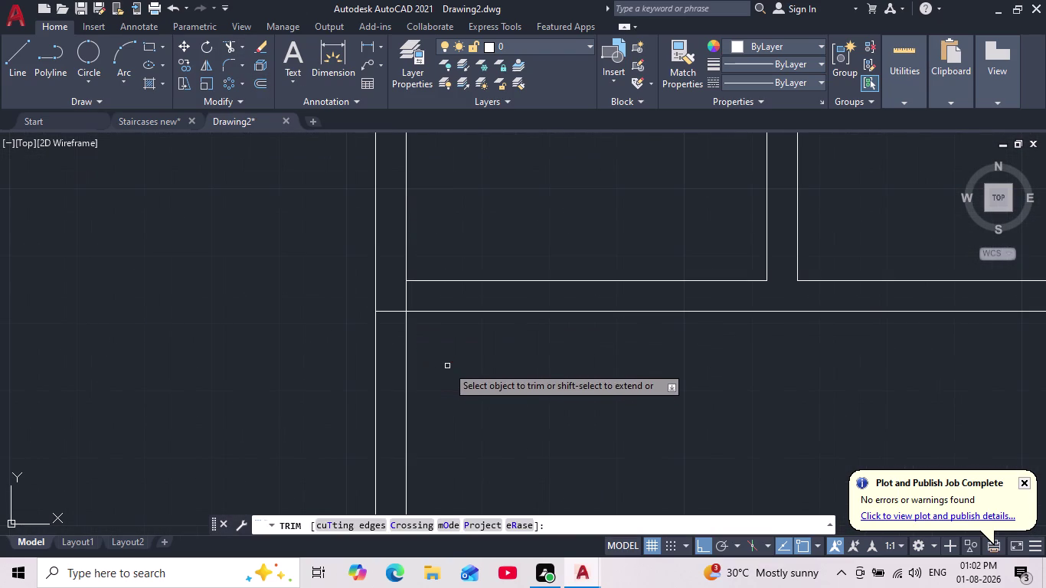
scroll(up, 3)
drag(379, 270, 369, 329)
scroll(down, 3)
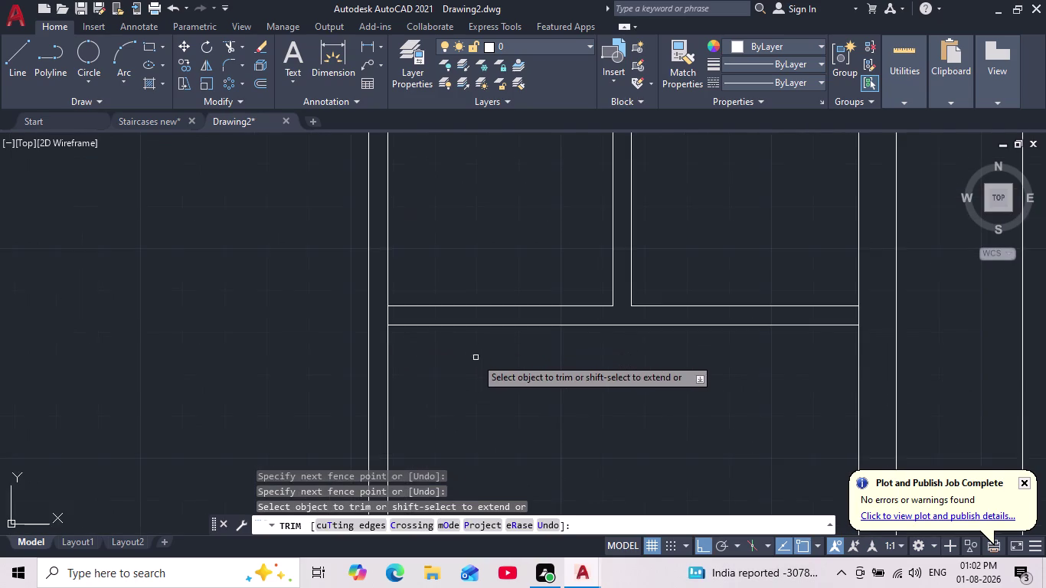
scroll(down, 3)
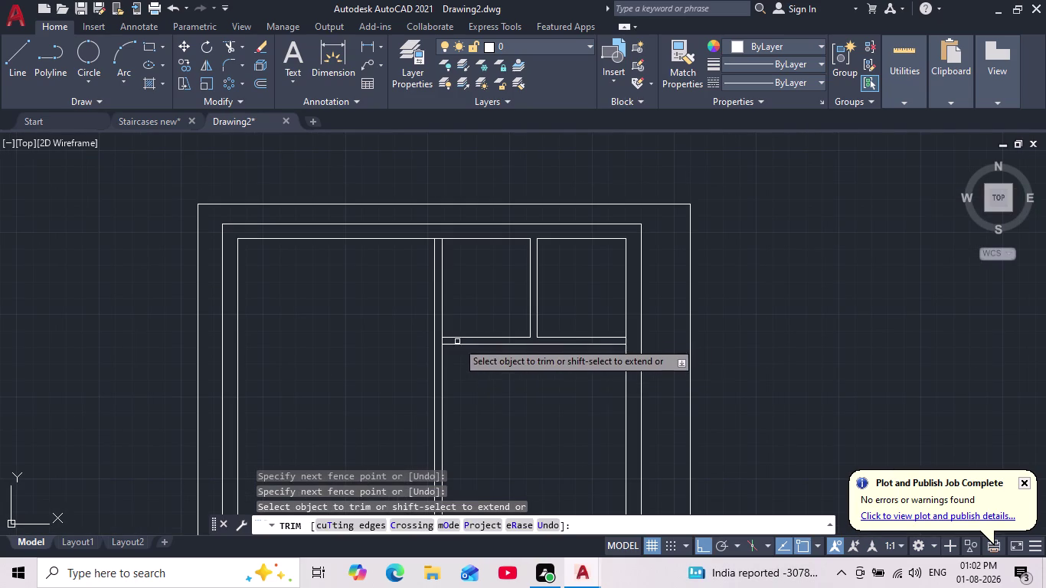
scroll(up, 3)
drag(409, 336, 397, 337)
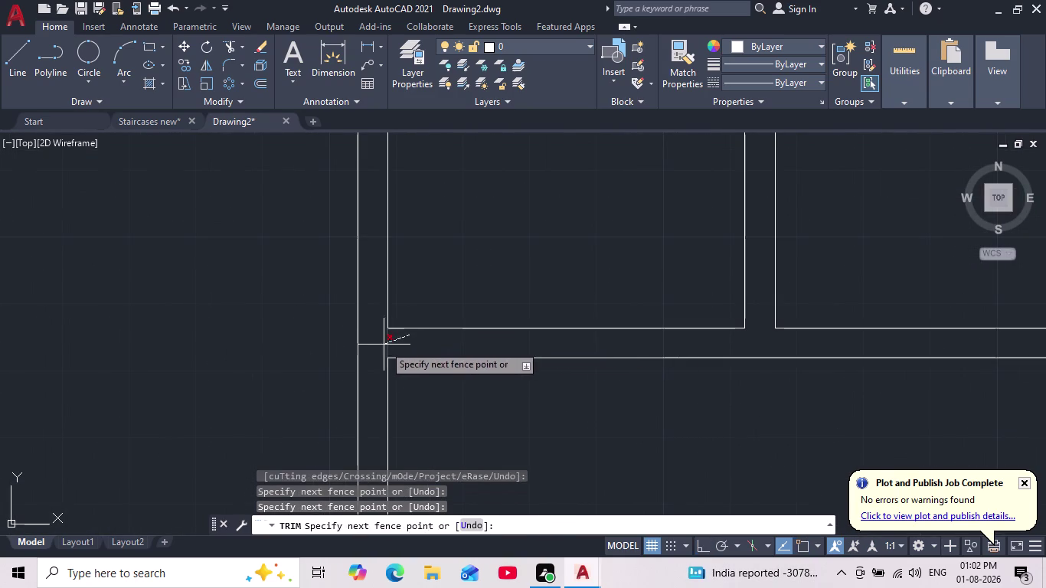
click(382, 346)
scroll(down, 3)
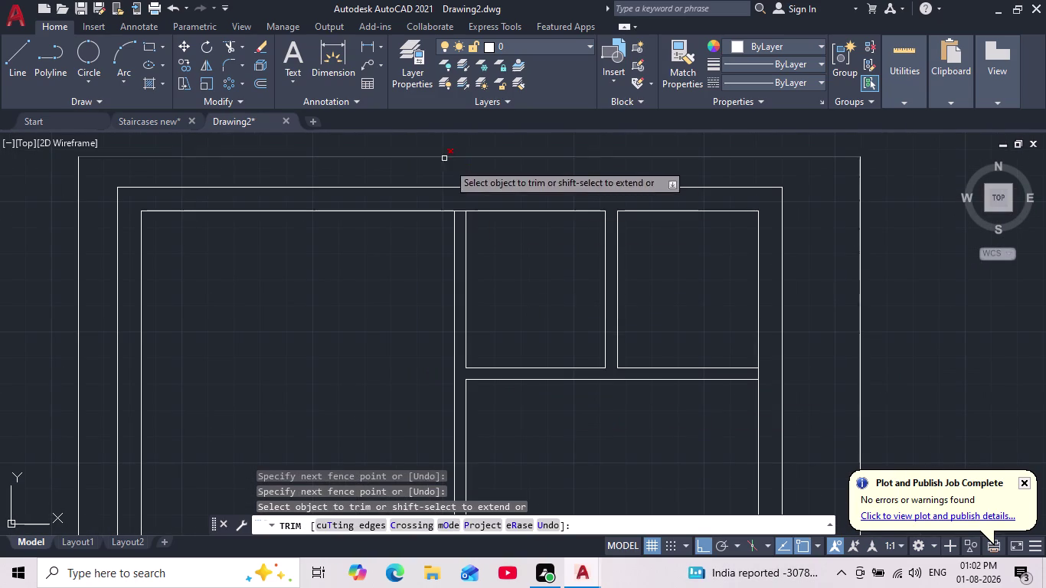
scroll(up, 3)
Trim an opening in the top wall line, then end trimming.
middle_drag(477, 188, 438, 280)
drag(472, 210, 467, 254)
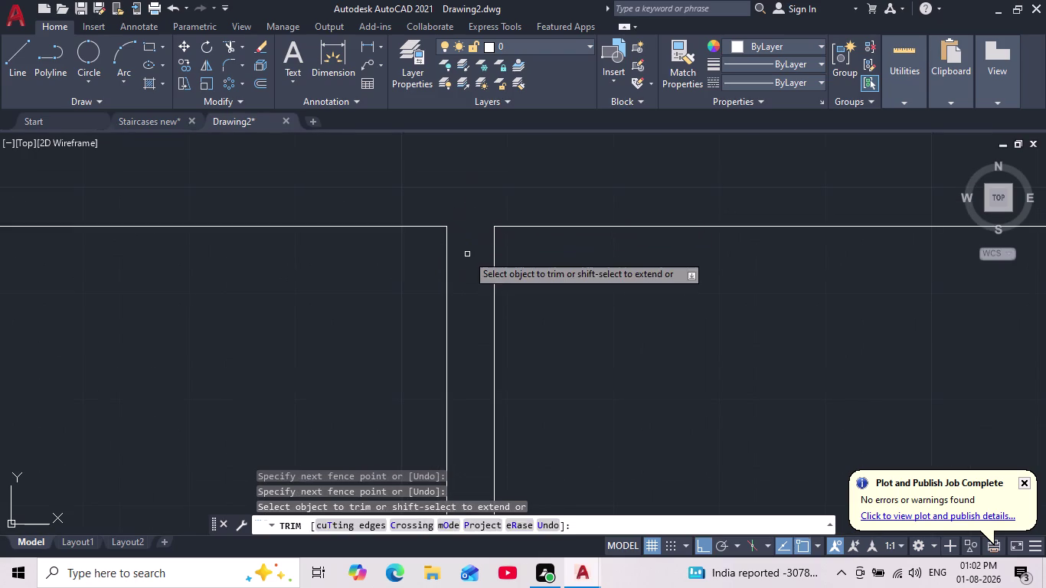
key(Escape)
key(Escape)
scroll(down, 3)
middle_drag(542, 313, 517, 278)
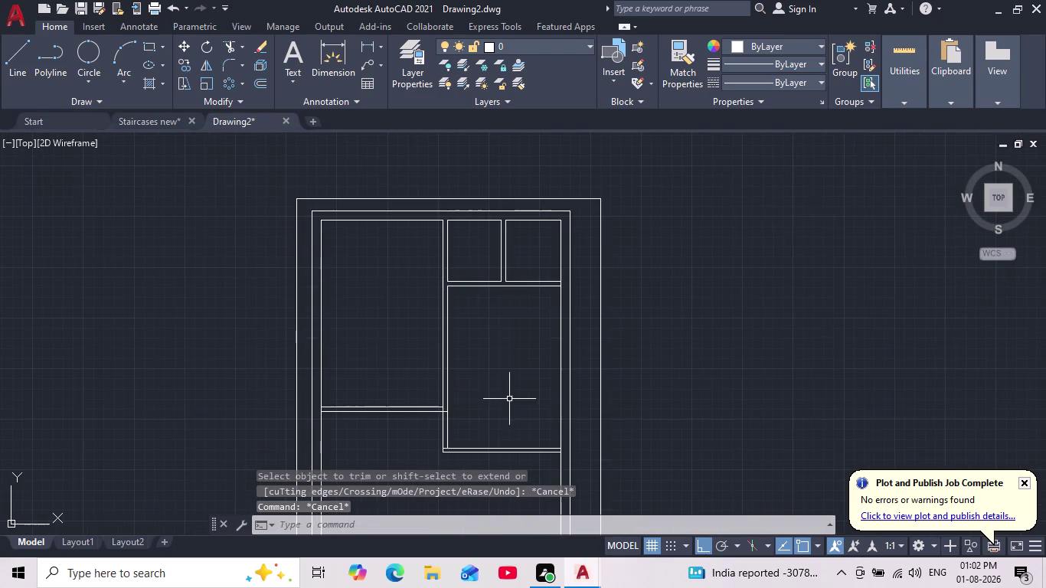
middle_drag(510, 399, 501, 344)
scroll(up, 3)
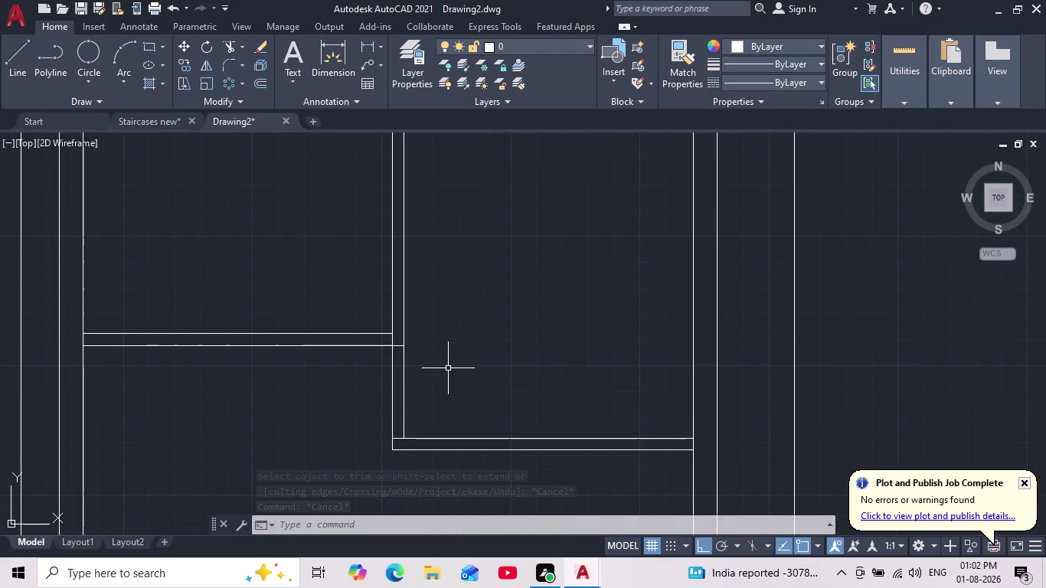
scroll(down, 3)
scroll(down, 3)
middle_drag(449, 368, 451, 368)
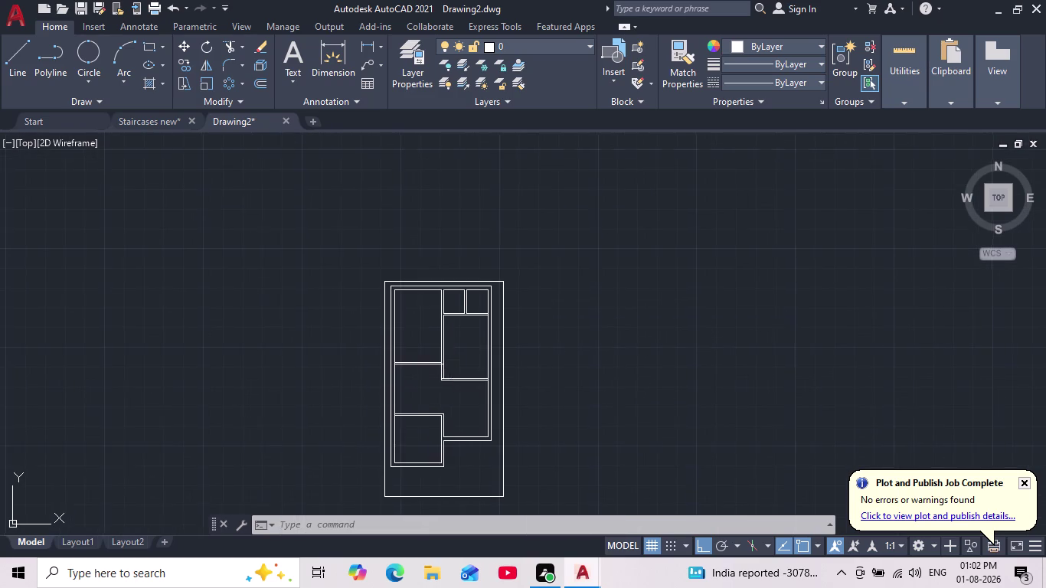
middle_drag(450, 368, 450, 327)
scroll(up, 3)
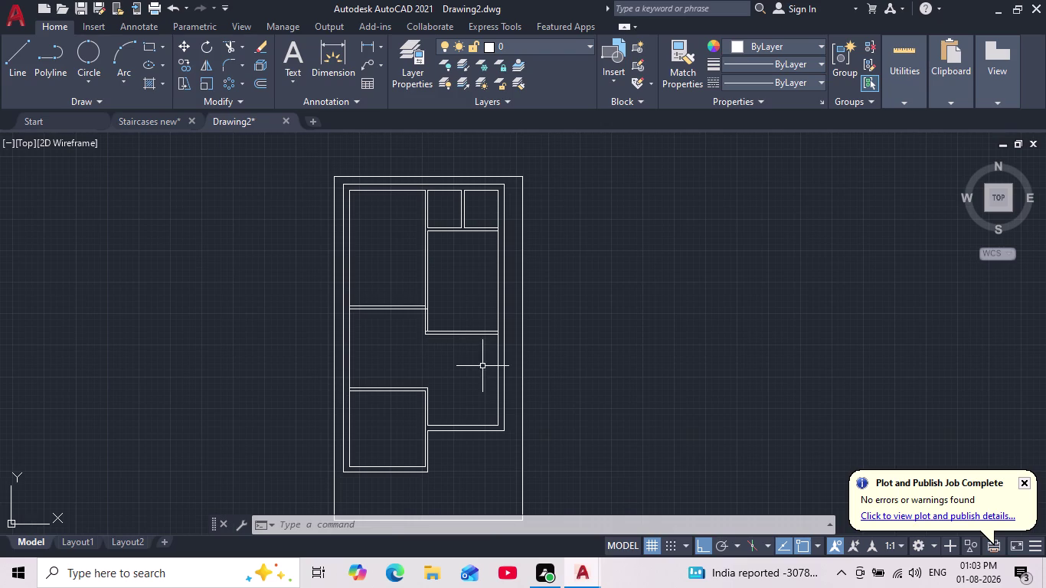
scroll(down, 3)
middle_drag(498, 390, 455, 354)
scroll(up, 3)
middle_drag(378, 416, 379, 415)
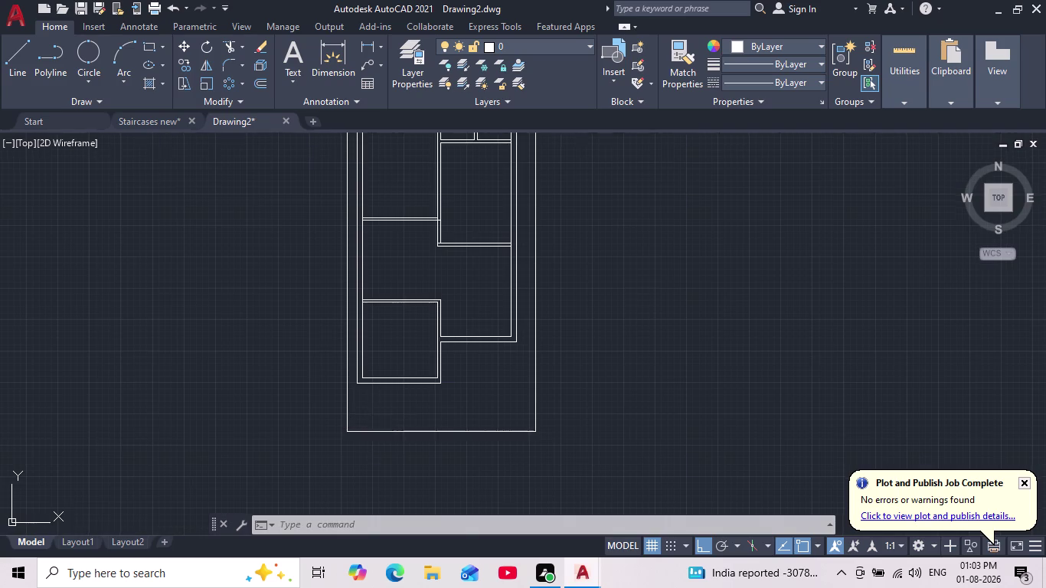
middle_drag(378, 415, 389, 398)
scroll(up, 3)
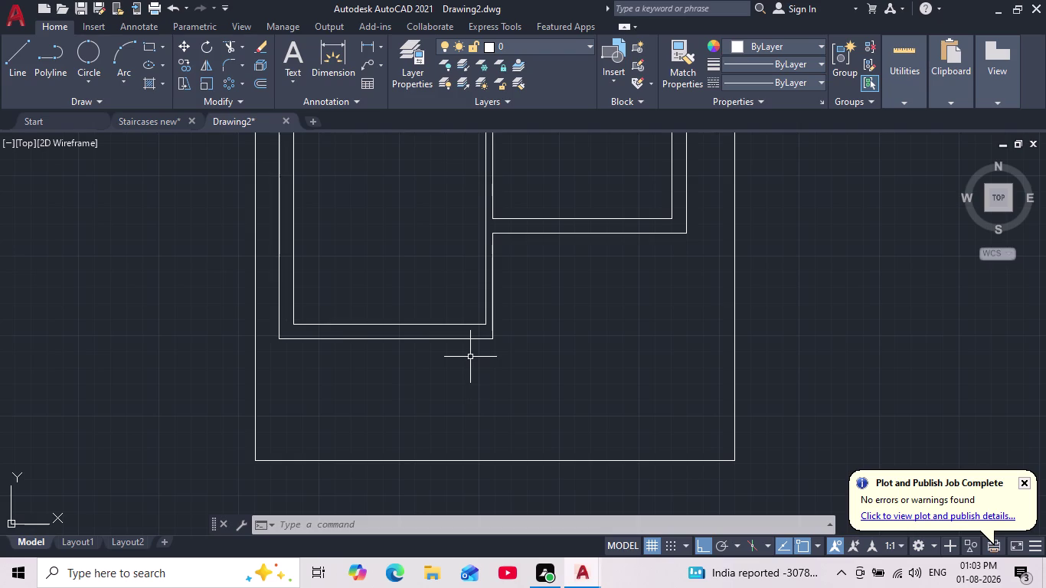
scroll(down, 3)
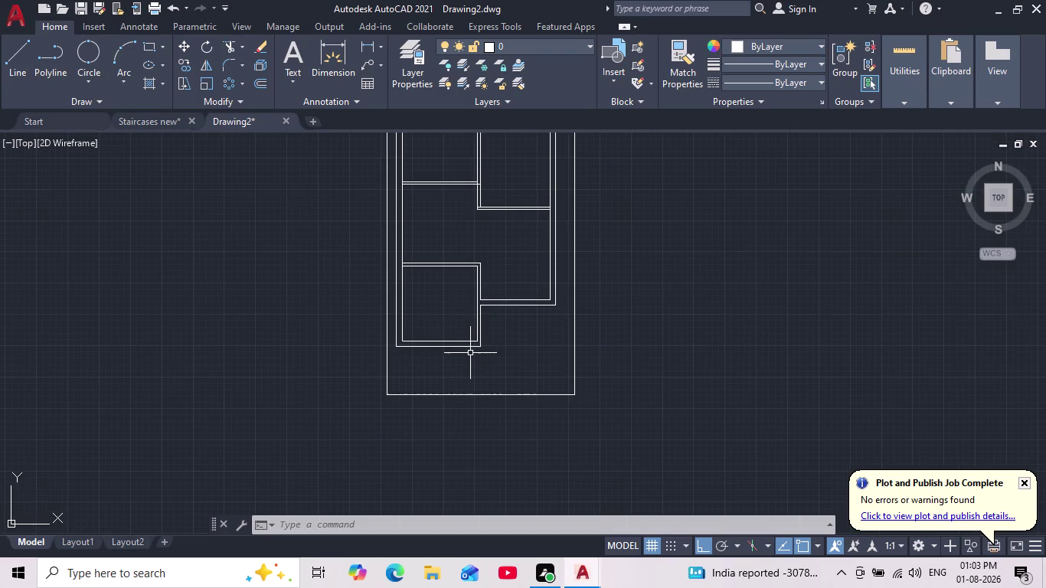
middle_drag(470, 353, 453, 403)
scroll(down, 3)
scroll(up, 3)
scroll(up, 3)
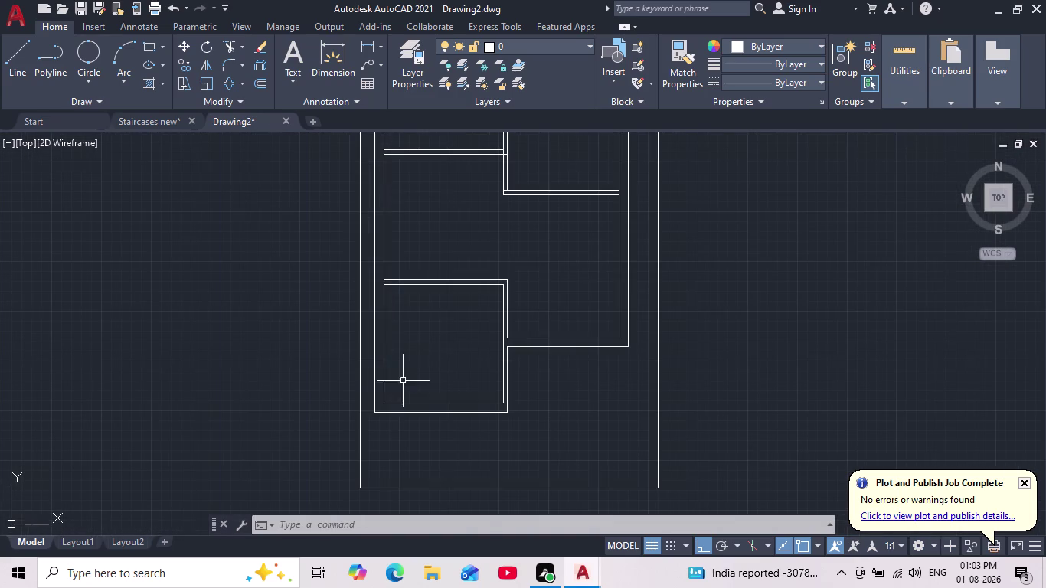
click(152, 46)
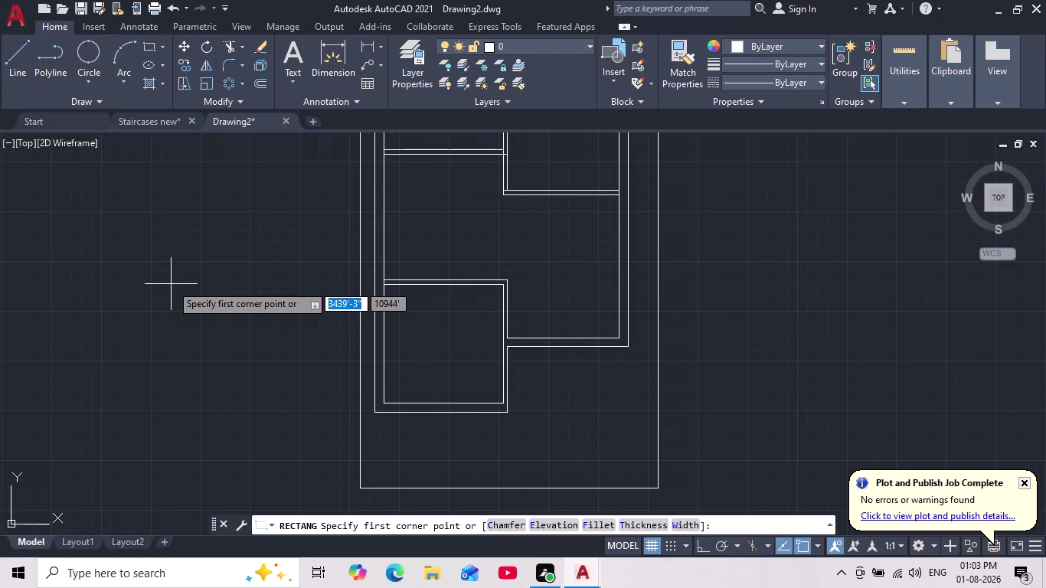
Cancel the unfinished rectangle and pan to the lower stair area to begin a line.
scroll(down, 3)
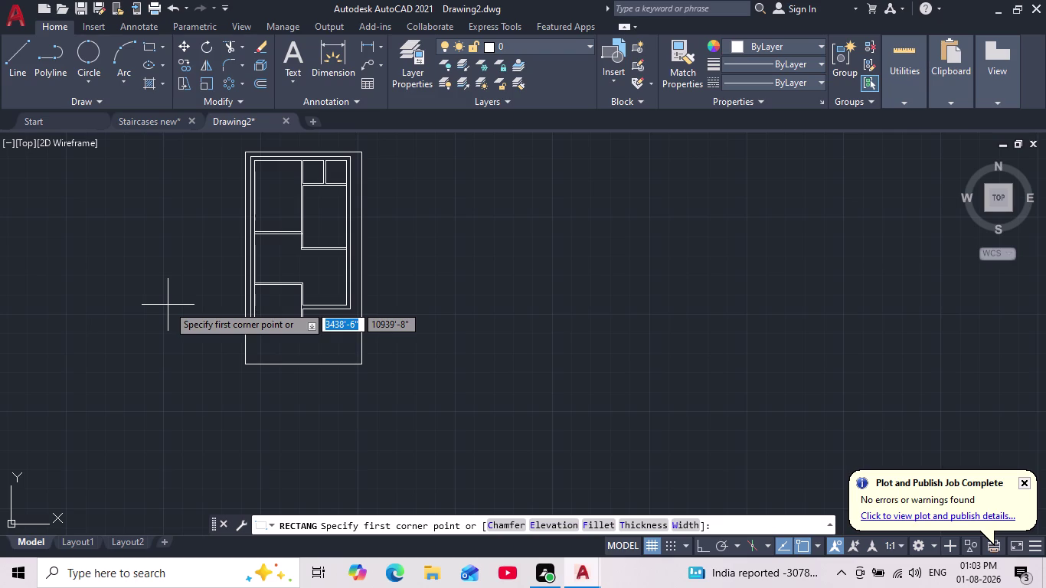
scroll(up, 3)
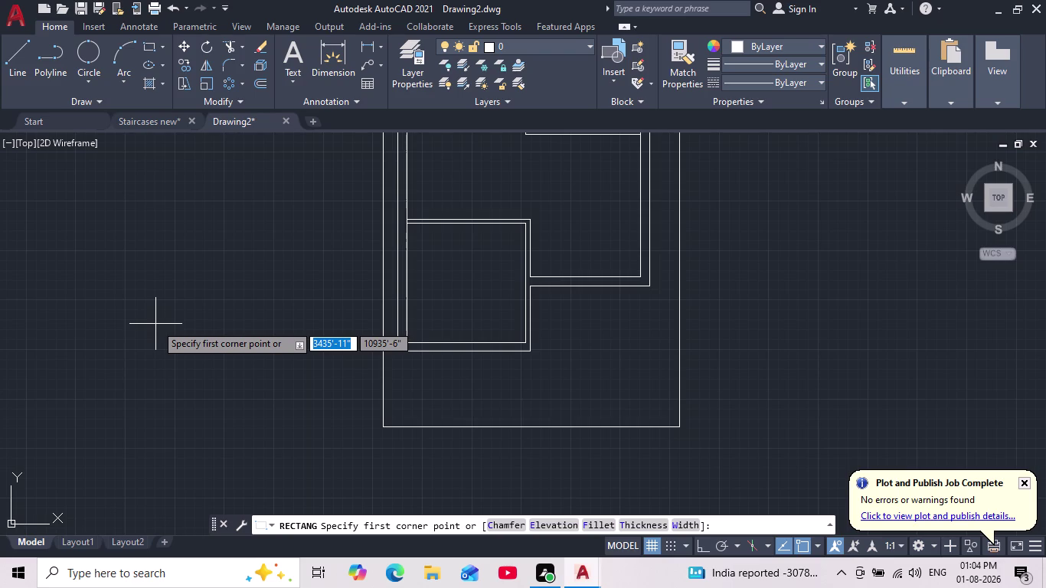
scroll(down, 3)
scroll(up, 3)
key(Escape)
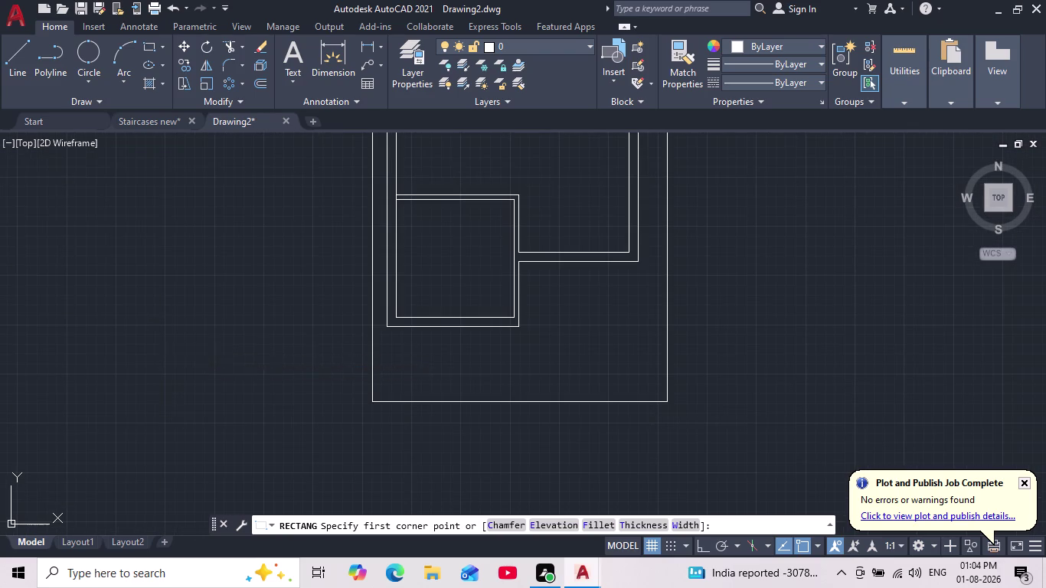
scroll(down, 3)
scroll(up, 3)
middle_drag(227, 377, 222, 408)
scroll(down, 3)
middle_drag(203, 381, 210, 430)
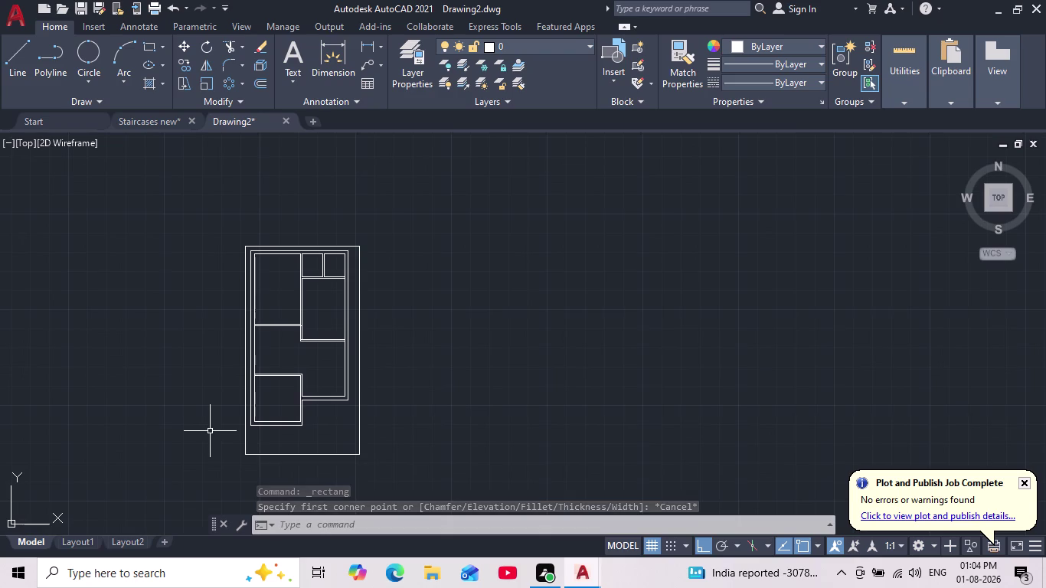
scroll(up, 3)
middle_drag(258, 443, 314, 412)
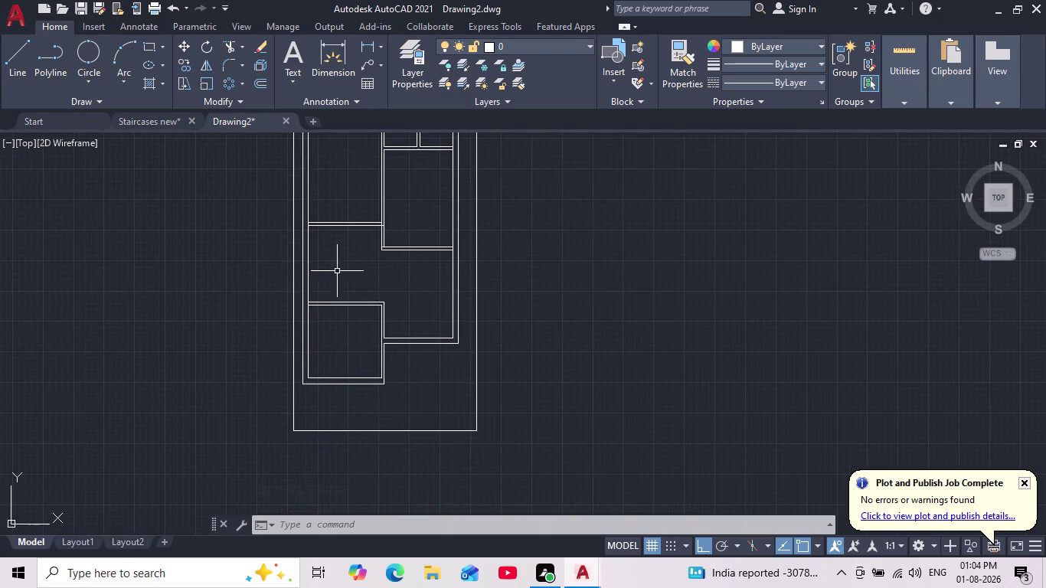
click(27, 59)
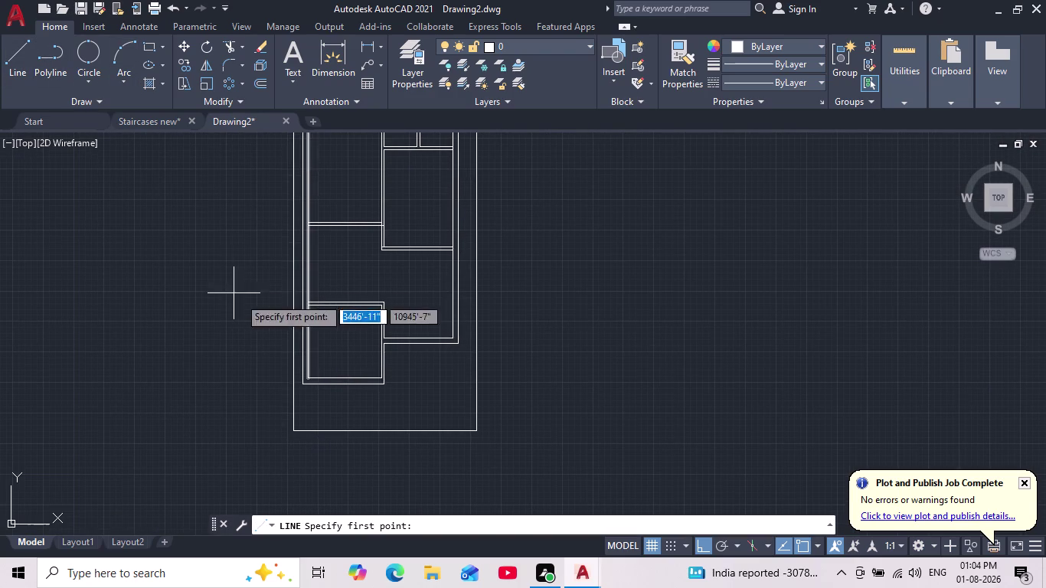
Draw a vertical line from the stair box's lower corner down to the boundary's bottom edge.
scroll(up, 3)
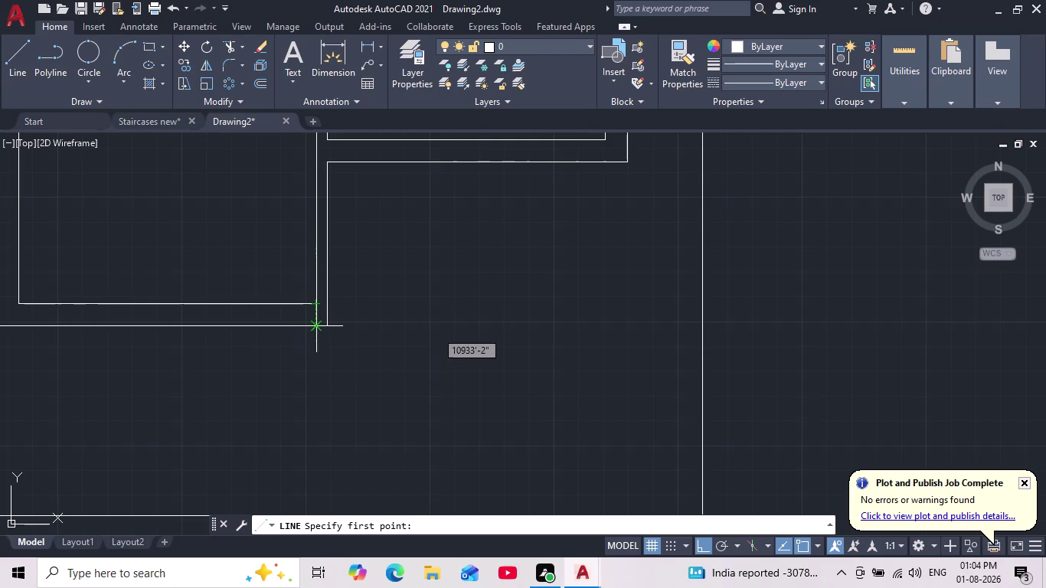
click(314, 330)
middle_drag(320, 358, 346, 330)
scroll(down, 3)
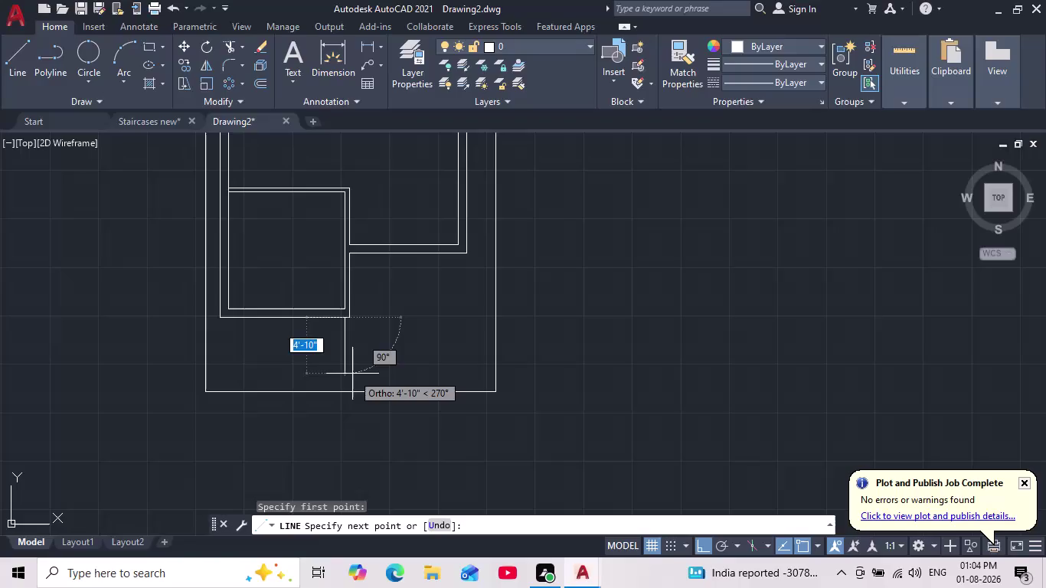
scroll(up, 3)
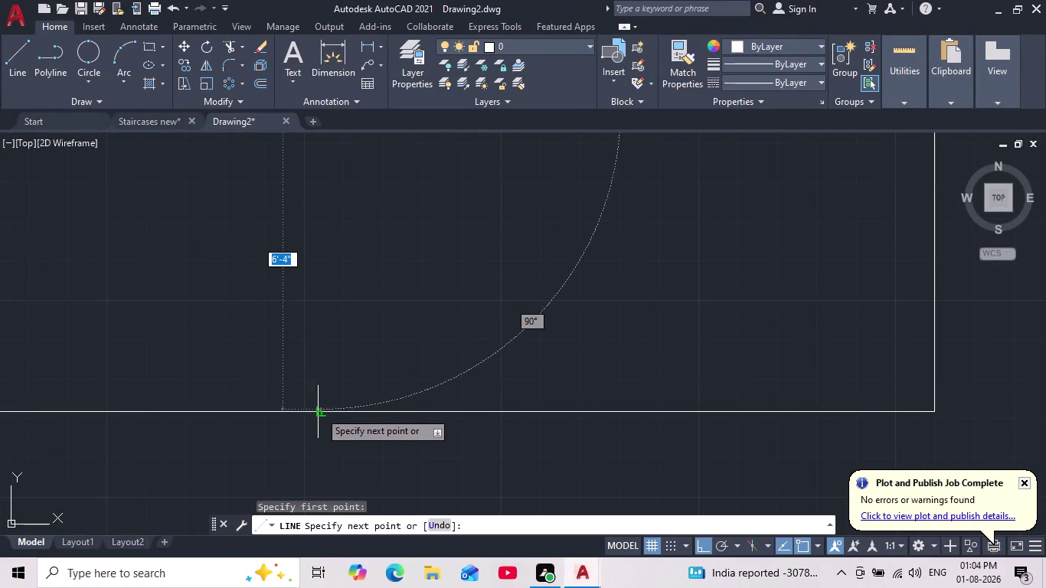
click(317, 407)
key(Escape)
scroll(down, 3)
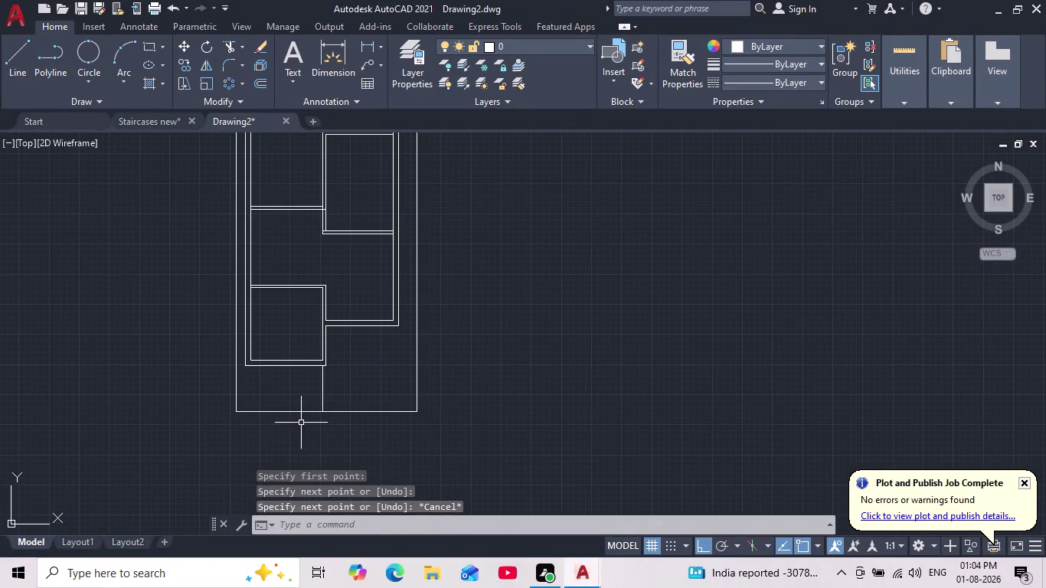
middle_drag(300, 419, 320, 413)
scroll(up, 3)
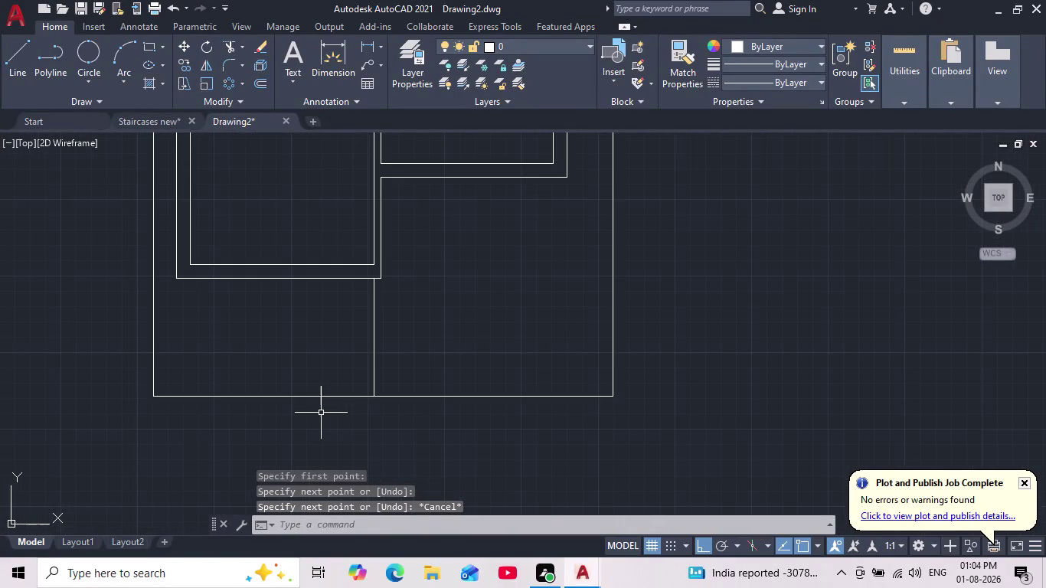
scroll(down, 3)
scroll(up, 3)
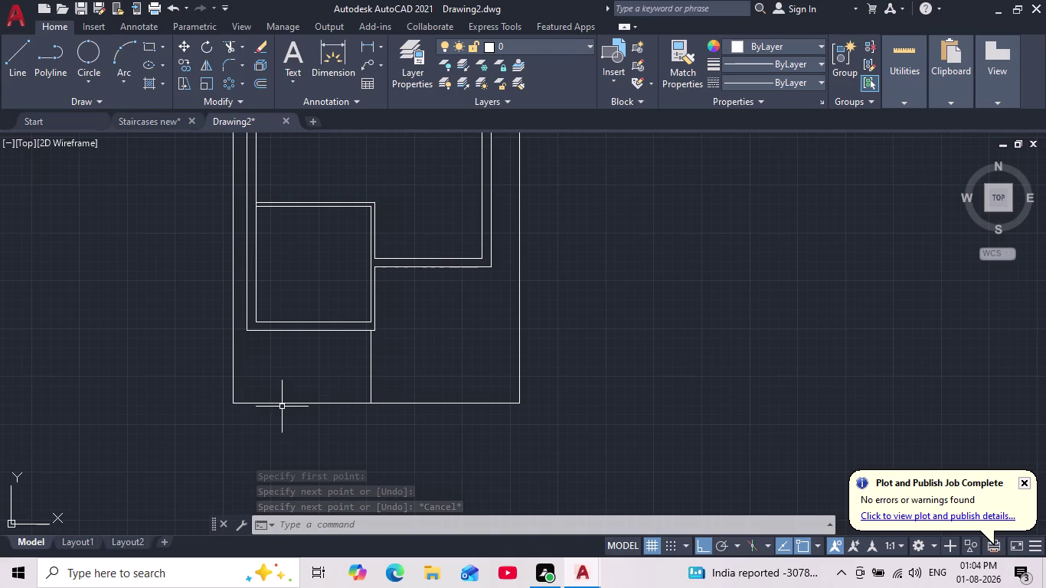
Draw a base line along the bottom boundary edge, then launch OFFSET with O.
click(18, 66)
scroll(up, 3)
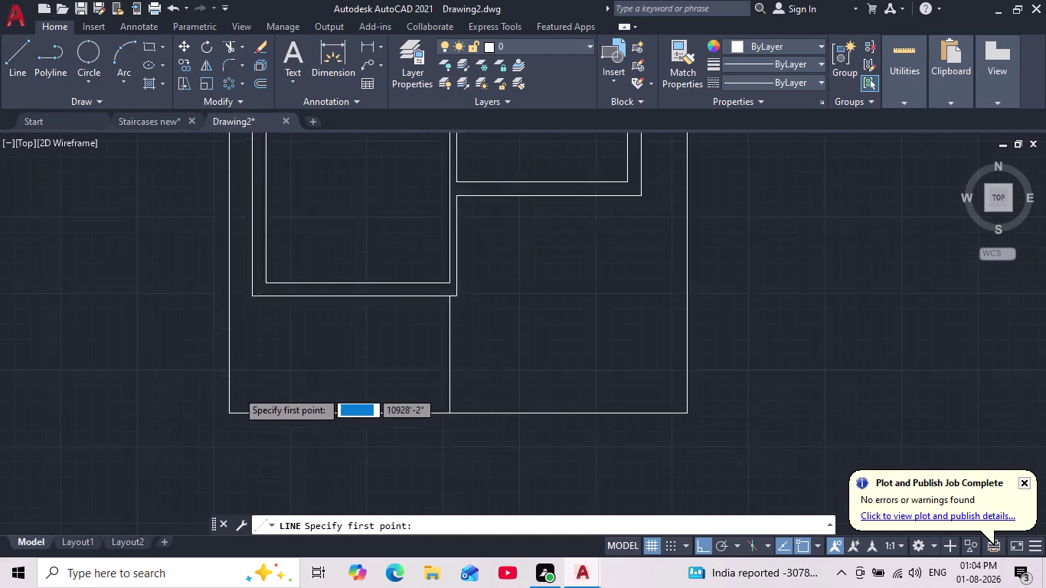
click(224, 428)
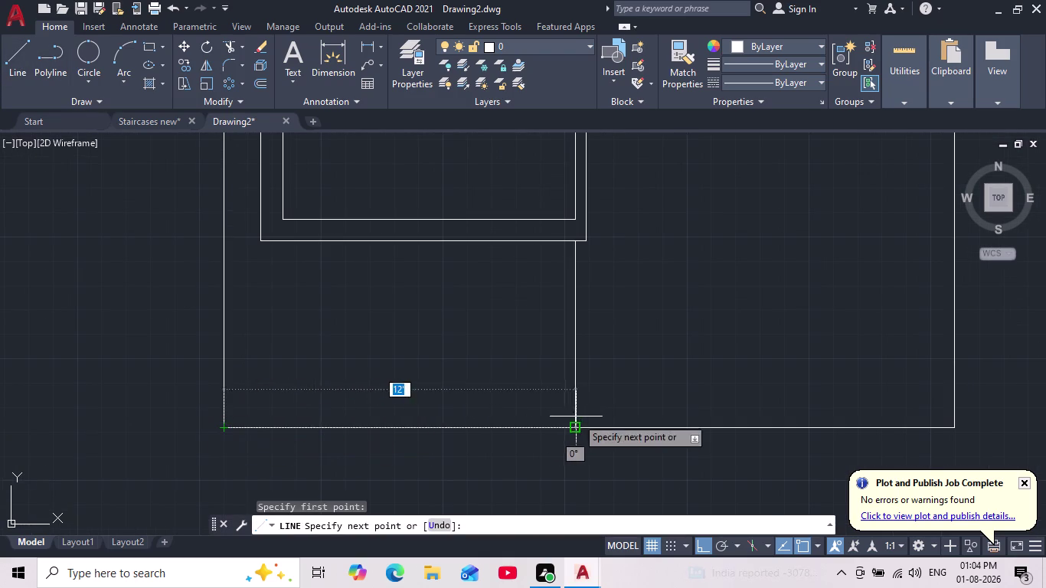
click(578, 426)
key(Escape)
key(o)
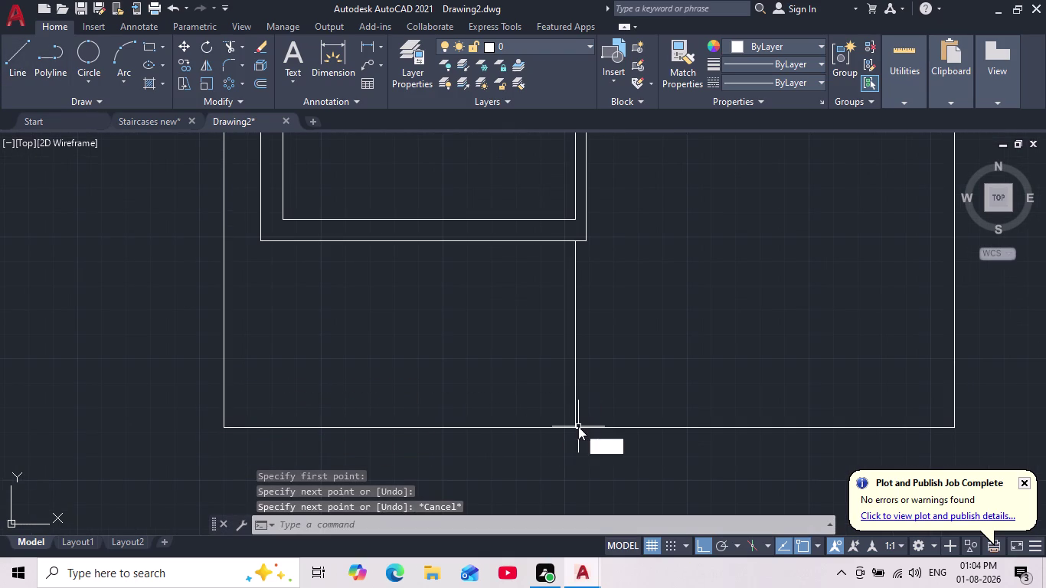
key(Return)
Offset the bottom line 4.5 upward to create the first tread line.
text(4.5)
key(Return)
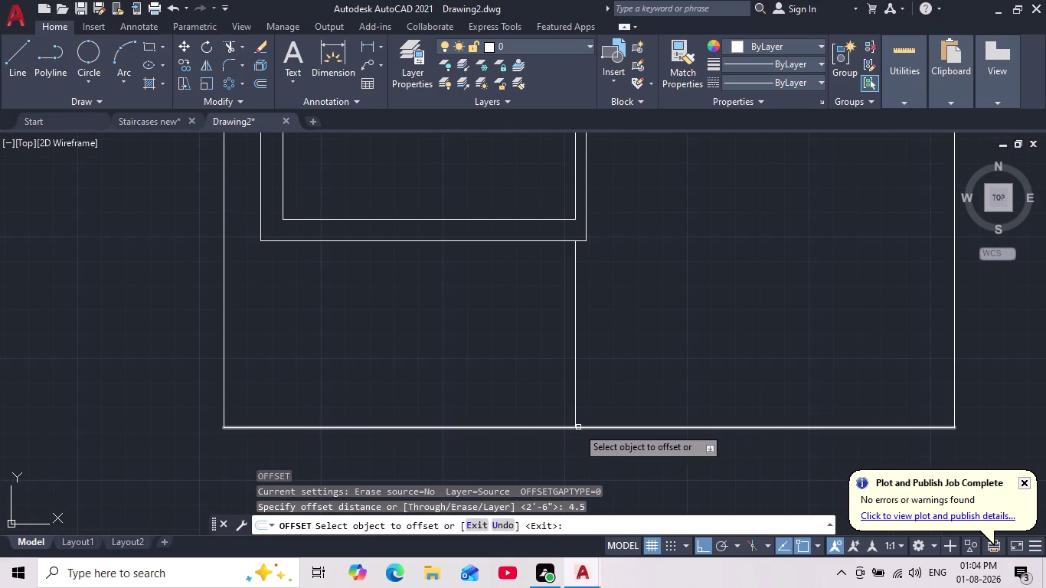
click(508, 426)
click(504, 403)
scroll(down, 3)
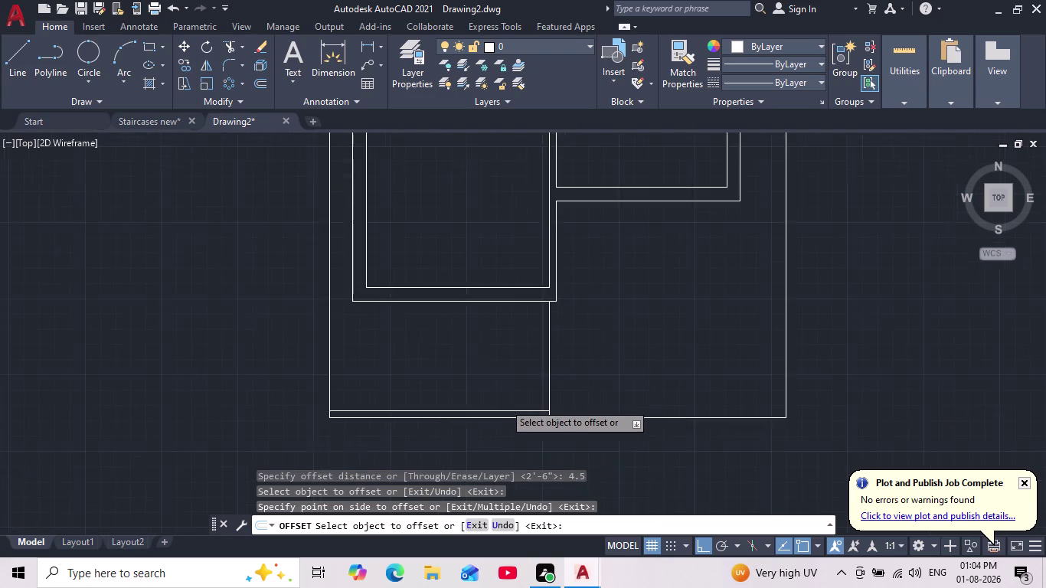
middle_drag(503, 403, 458, 430)
key(Escape)
key(Escape)
Pan and zoom around the lower flight to check the new tread line.
middle_drag(448, 463, 440, 481)
scroll(down, 3)
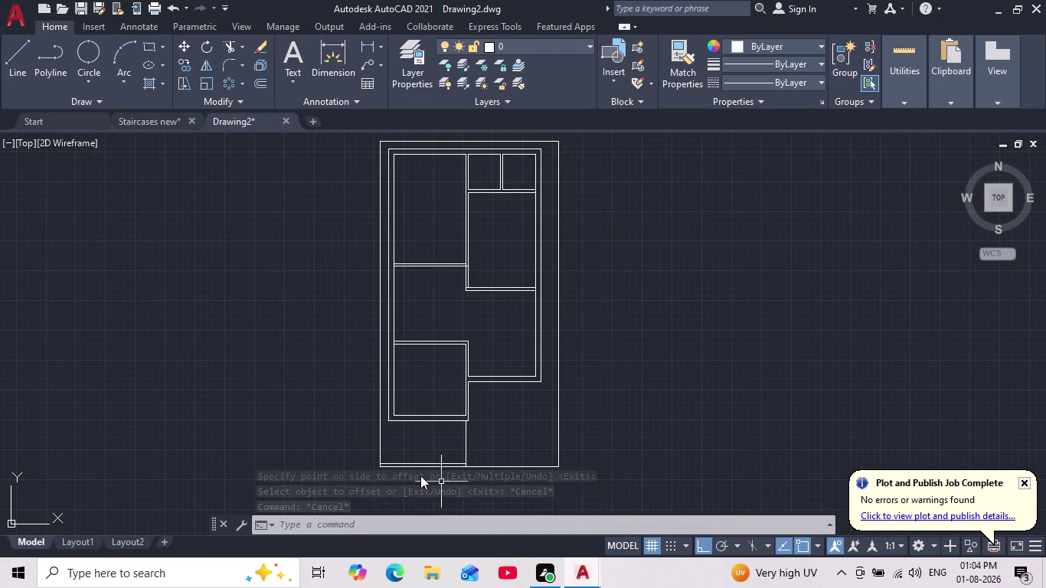
scroll(down, 3)
middle_drag(406, 450, 398, 431)
scroll(up, 3)
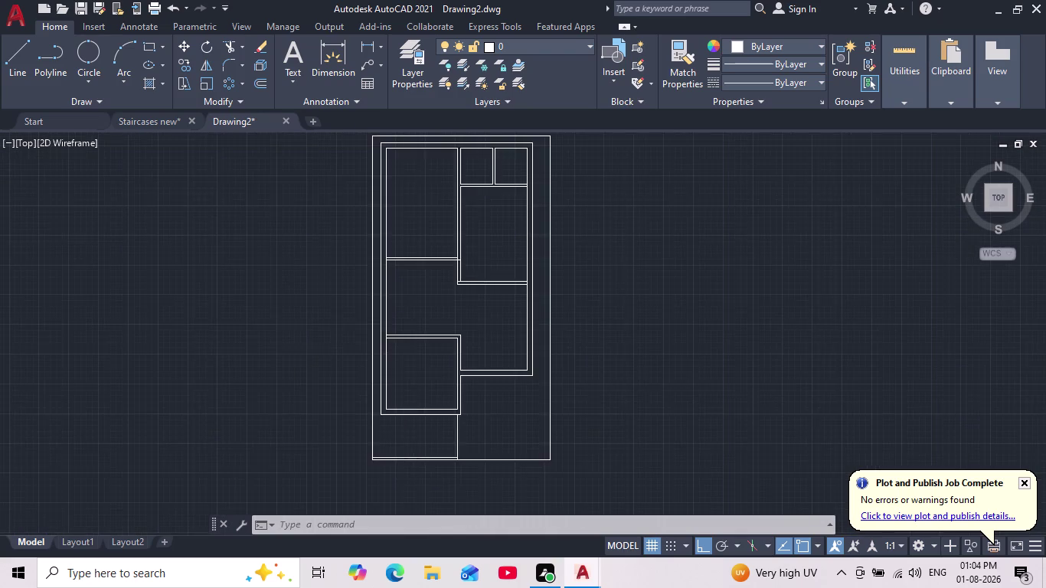
middle_drag(415, 437, 349, 414)
scroll(down, 3)
scroll(up, 3)
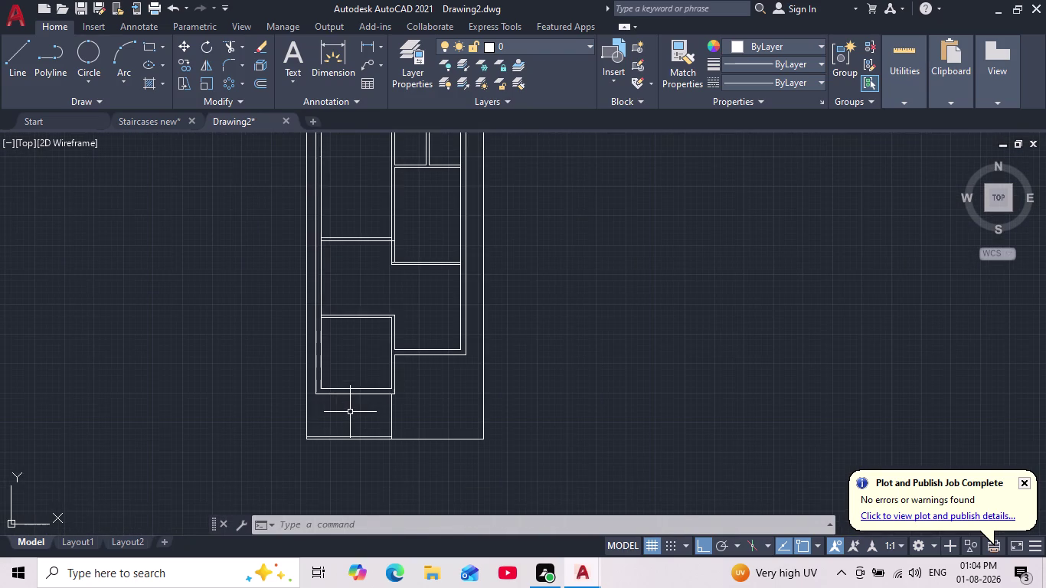
middle_drag(351, 412, 296, 438)
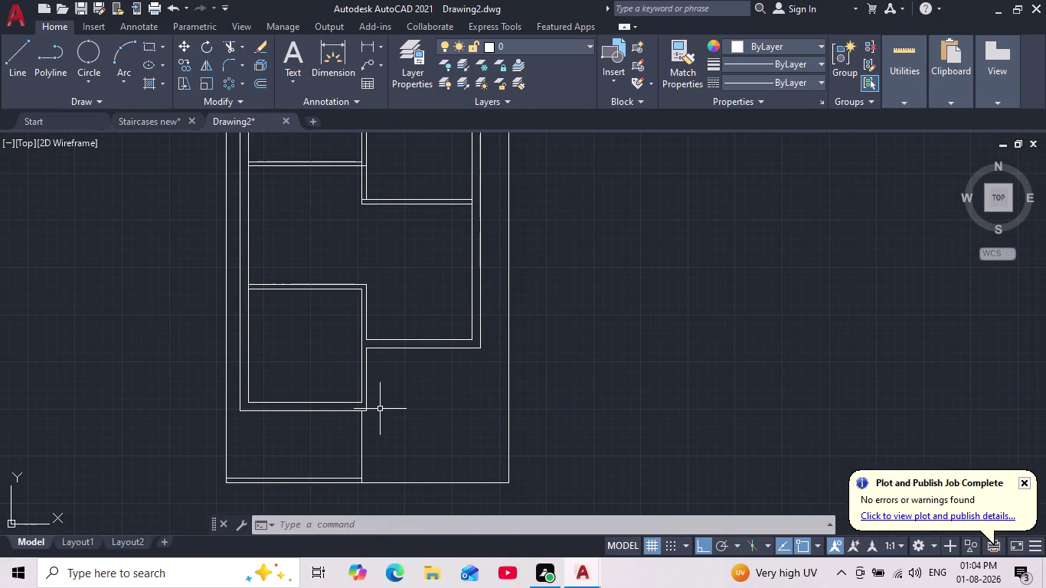
scroll(up, 3)
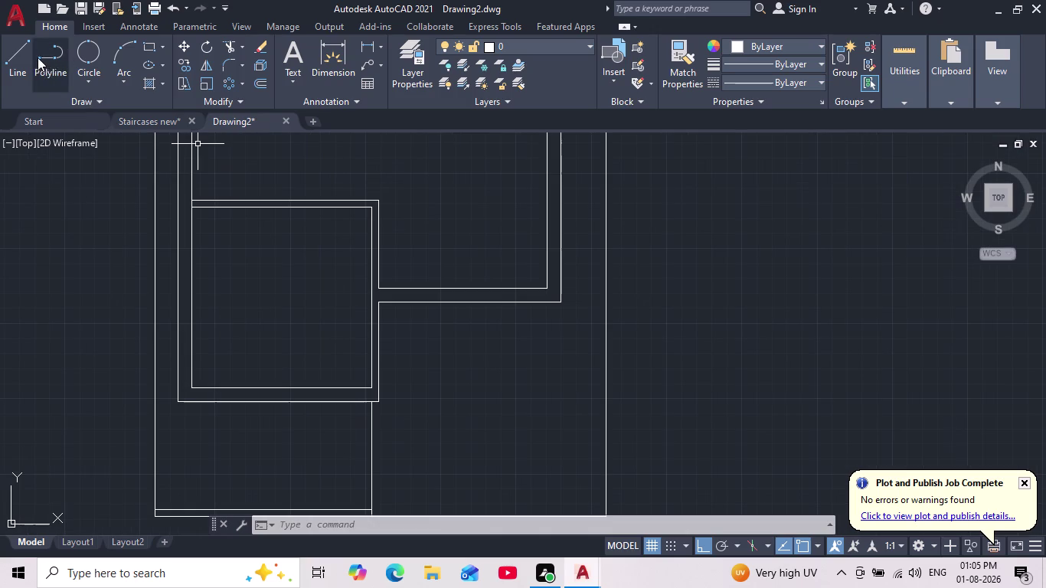
Draw a horizontal line left from the vertical divider partway across the flight.
click(20, 57)
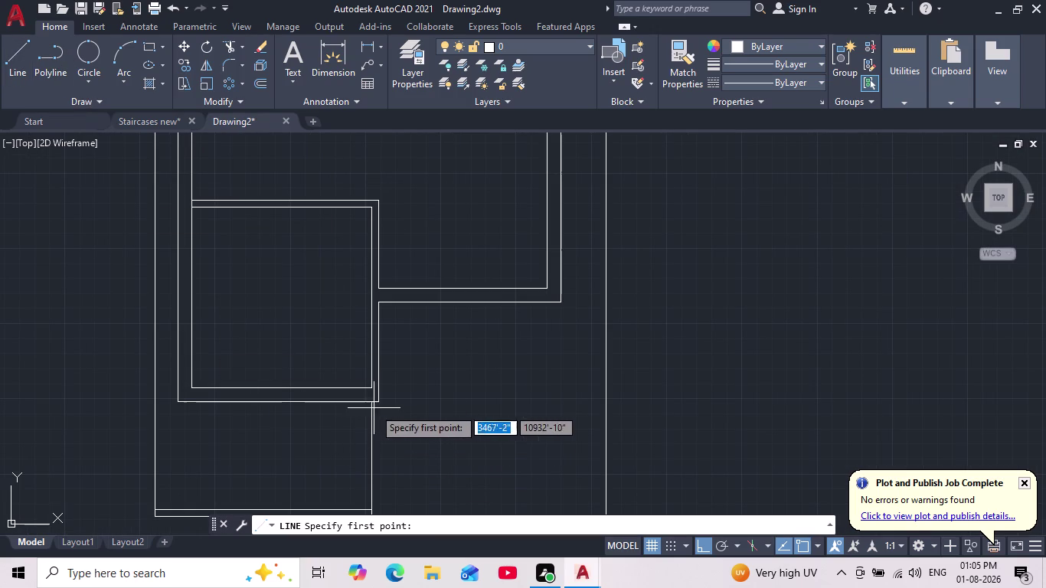
click(370, 457)
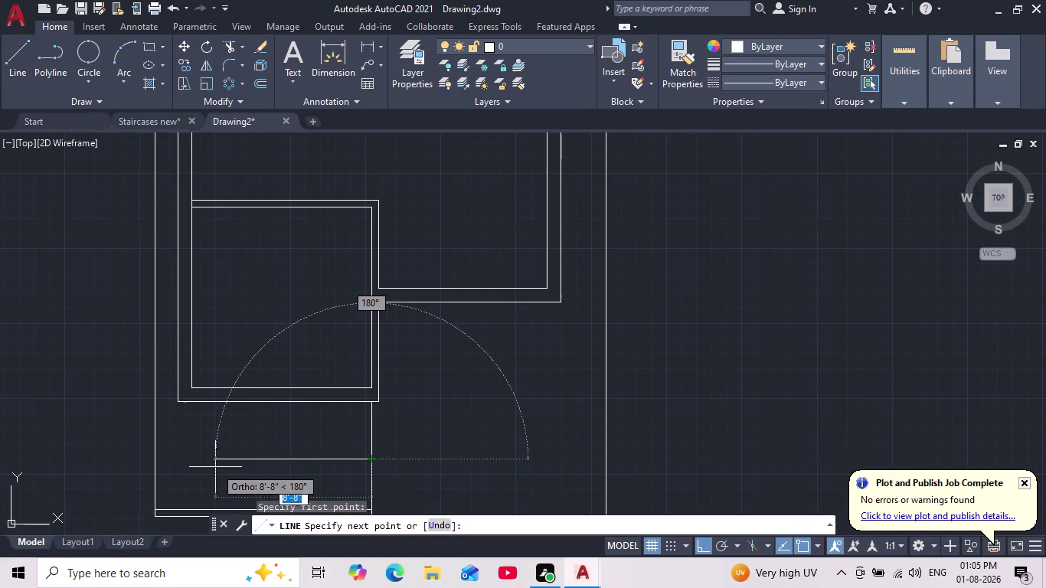
middle_drag(215, 466, 233, 450)
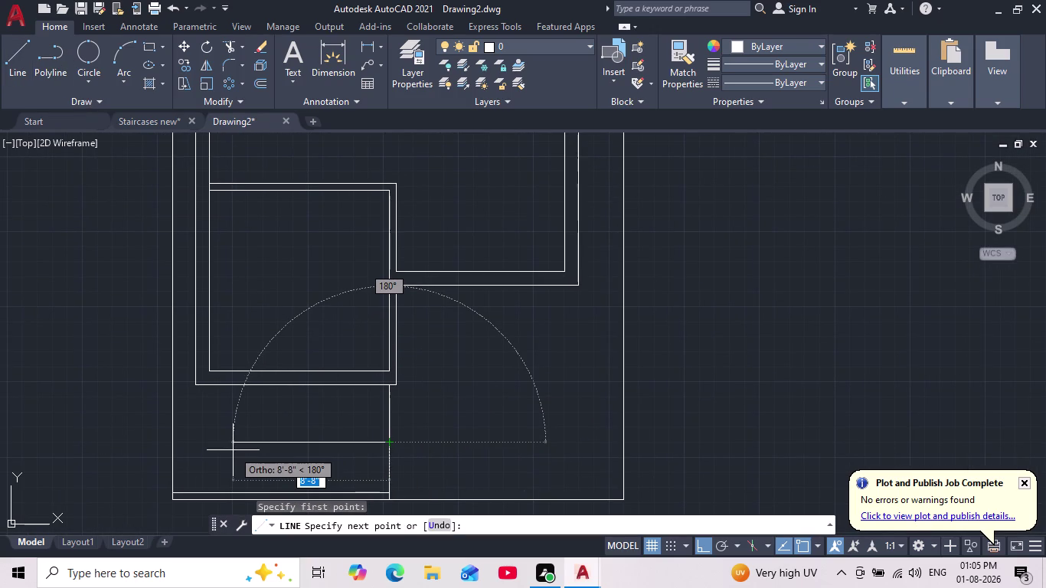
scroll(down, 3)
scroll(up, 3)
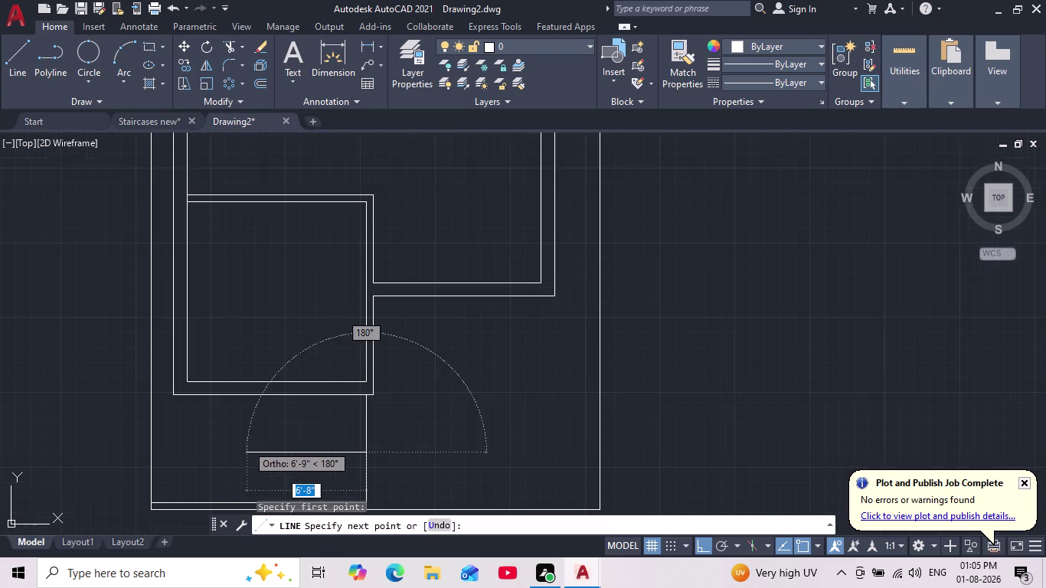
click(233, 448)
key(Escape)
Pan back to the lower flight and launch OFFSET by typing O.
scroll(down, 3)
middle_drag(233, 448, 236, 420)
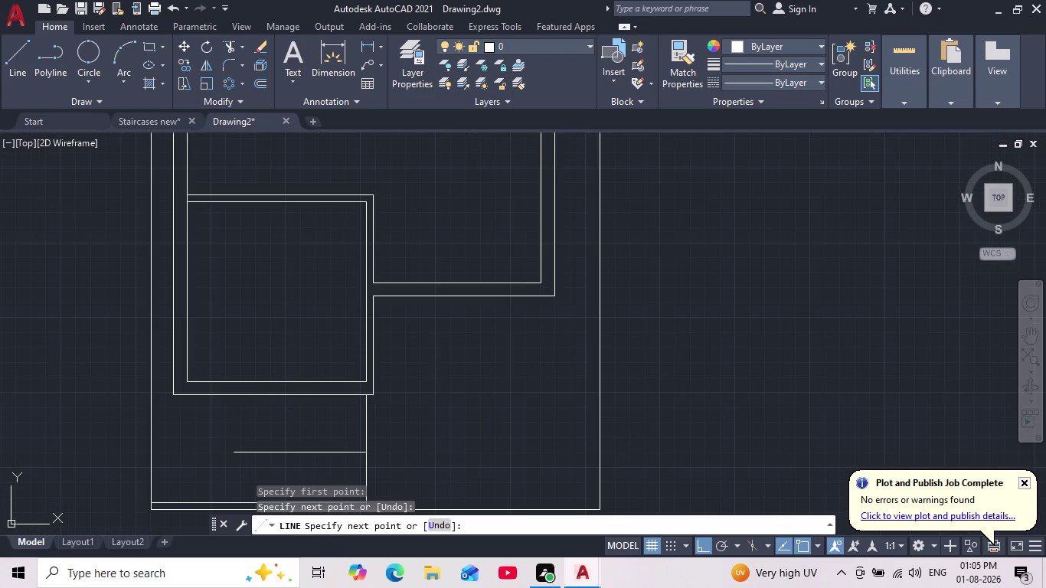
middle_drag(312, 437, 313, 395)
scroll(down, 3)
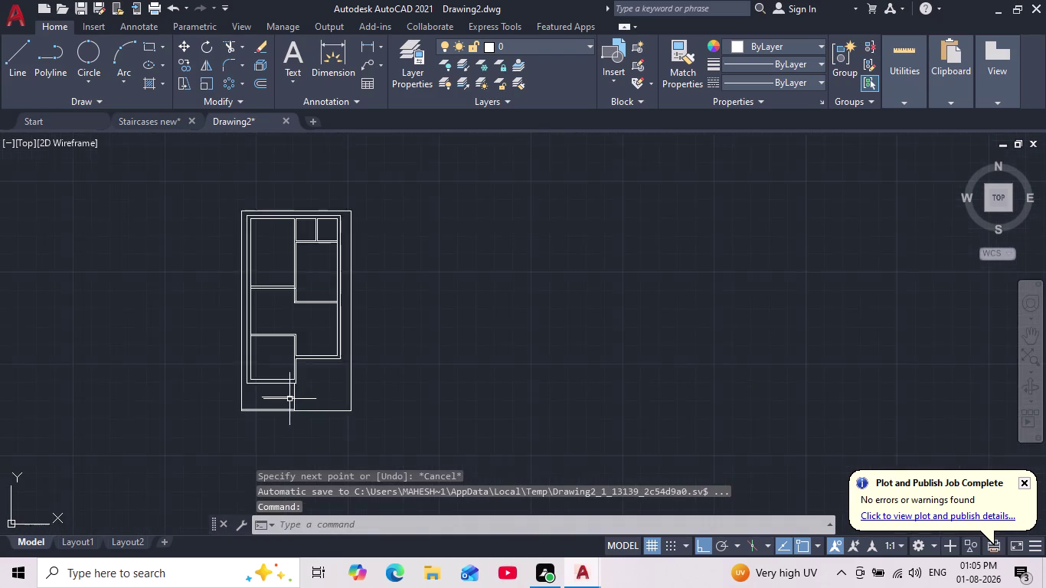
scroll(up, 3)
middle_drag(306, 395, 325, 369)
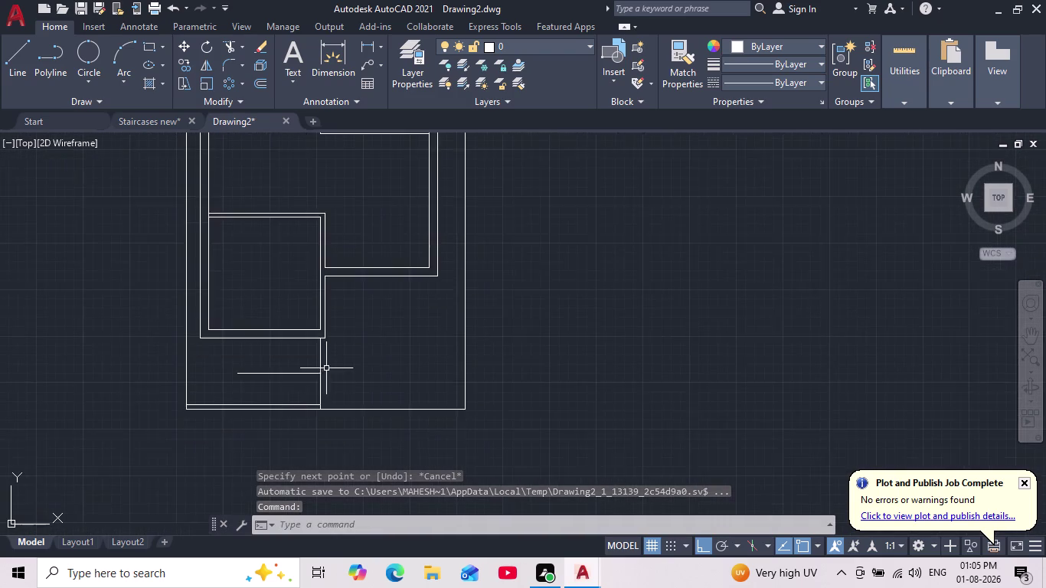
scroll(up, 3)
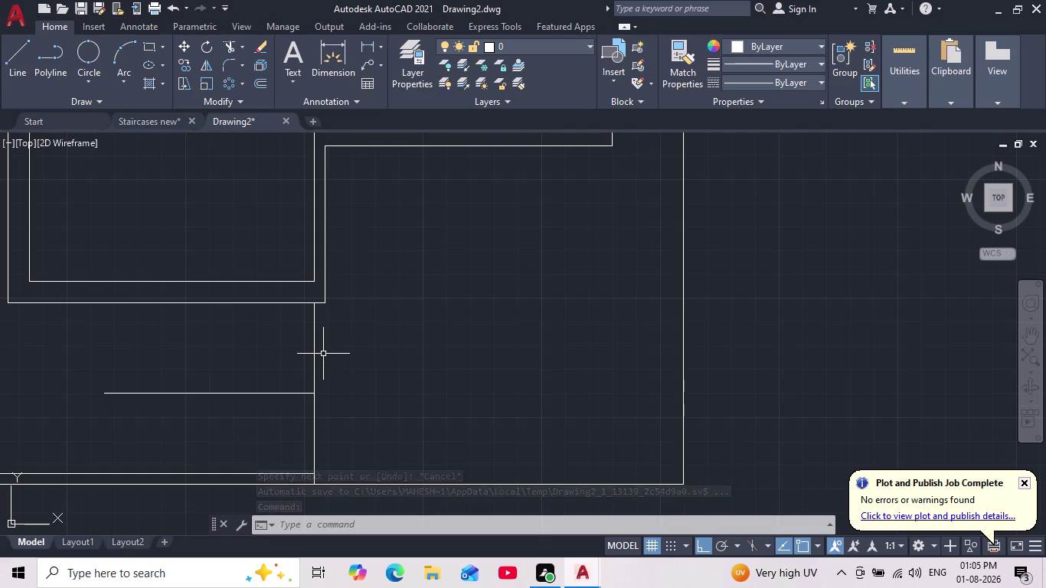
key(o)
key(Return)
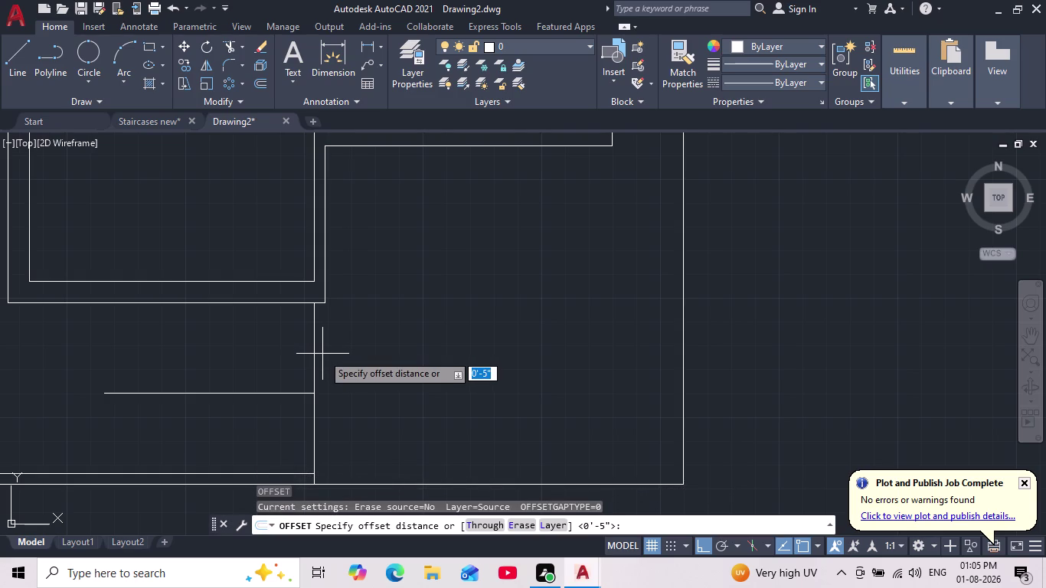
Offset the stair's right vertical line 1' with Multiple, placing the first tread line.
text(1')
key(Return)
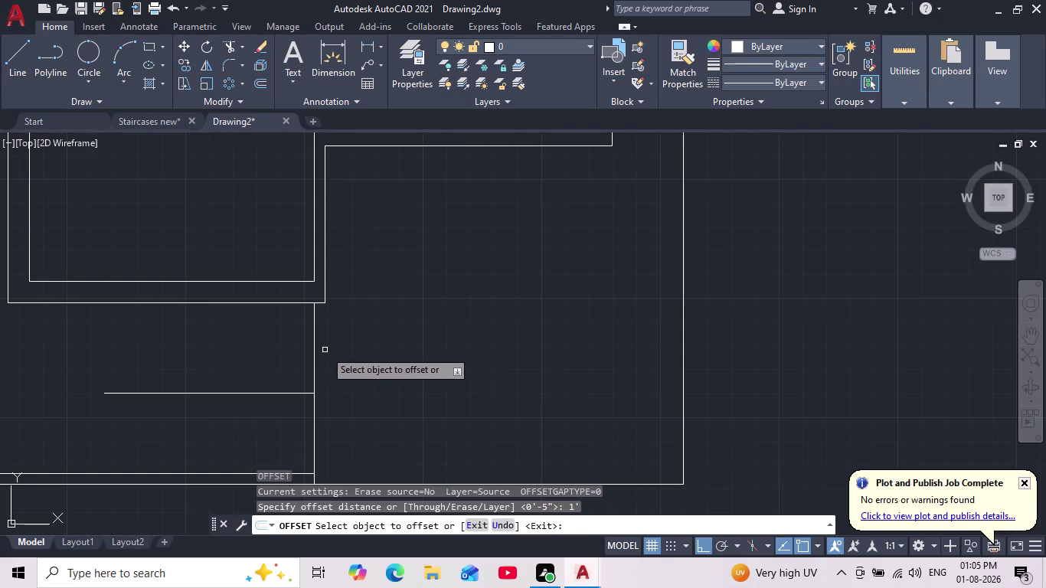
click(311, 342)
scroll(down, 3)
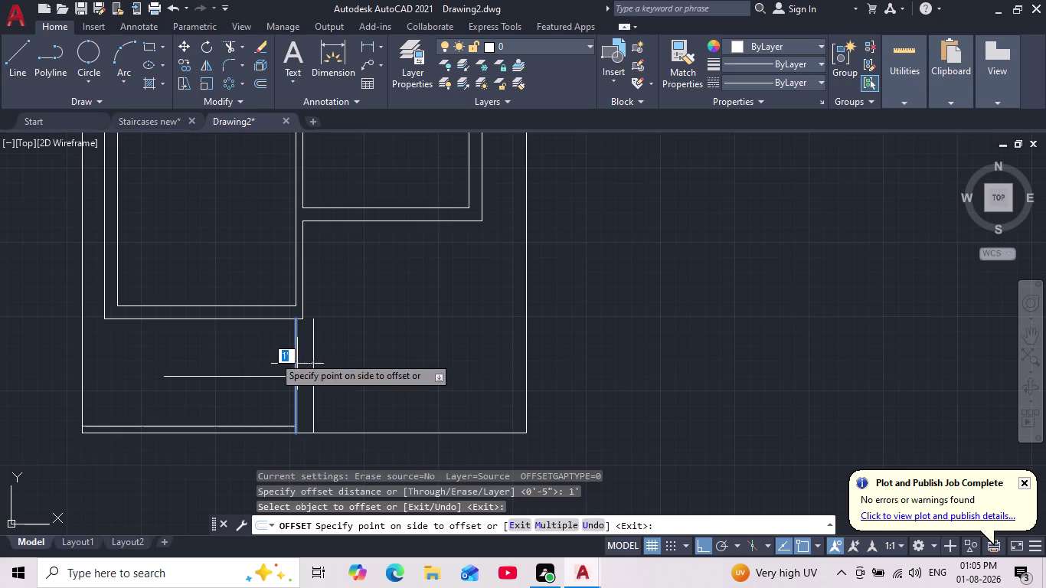
click(542, 515)
click(548, 525)
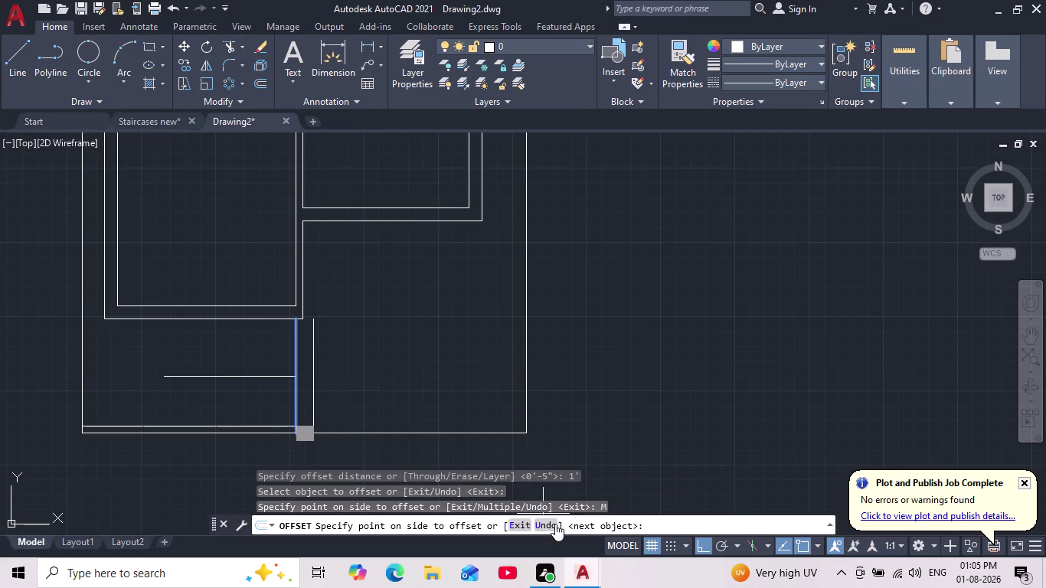
Add six more tread lines 1' apart leftward across the bottom flight.
click(234, 361)
click(215, 349)
click(194, 351)
click(185, 354)
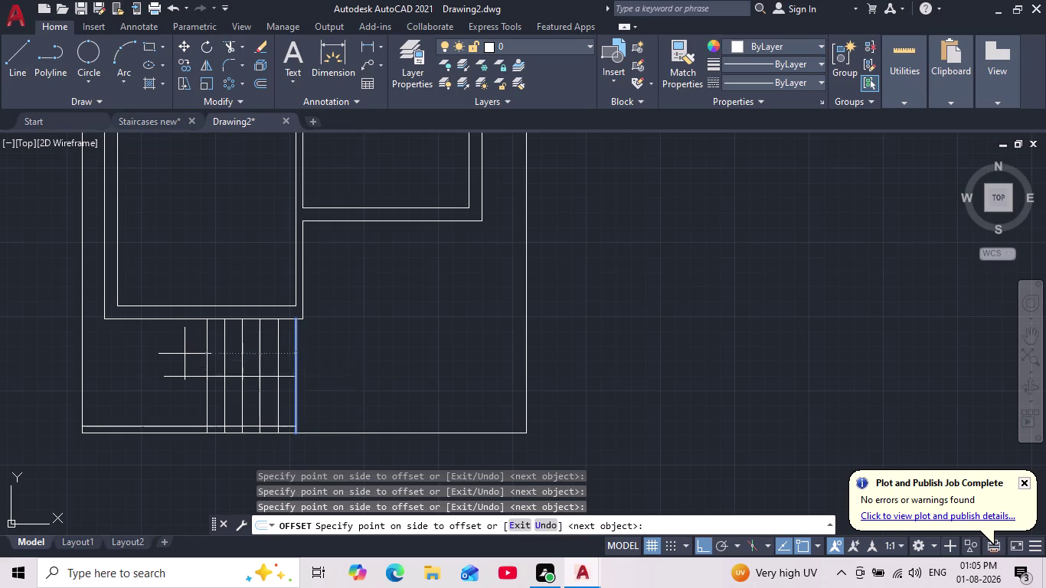
click(179, 353)
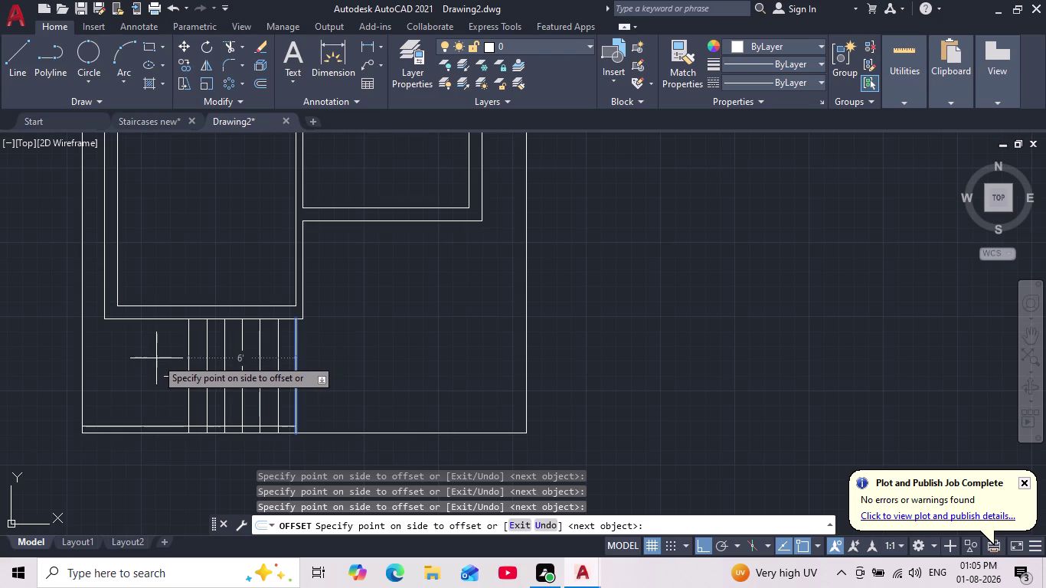
click(156, 358)
scroll(down, 3)
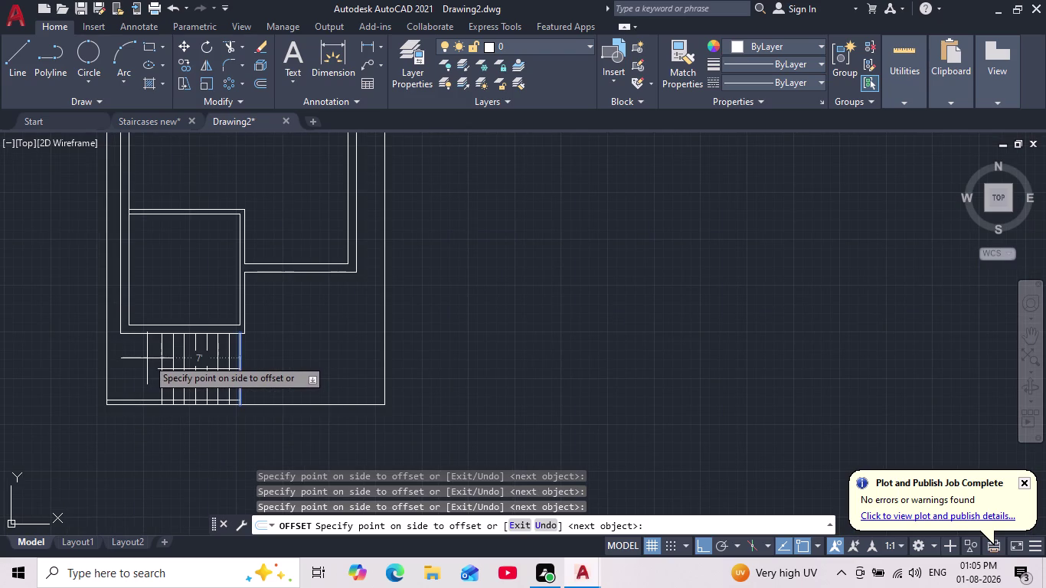
middle_drag(146, 359, 181, 362)
scroll(up, 3)
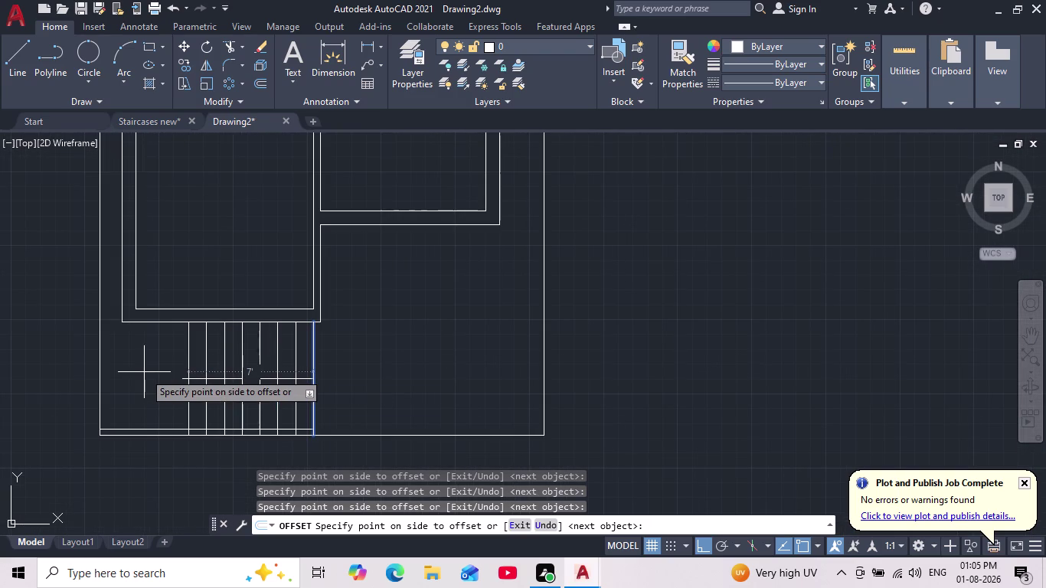
key(Escape)
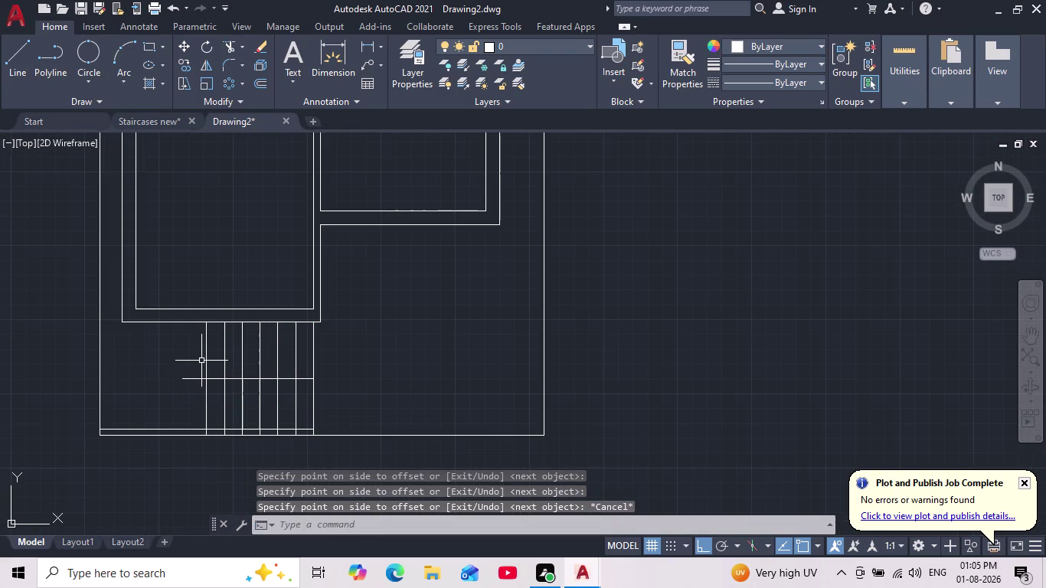
key(Return)
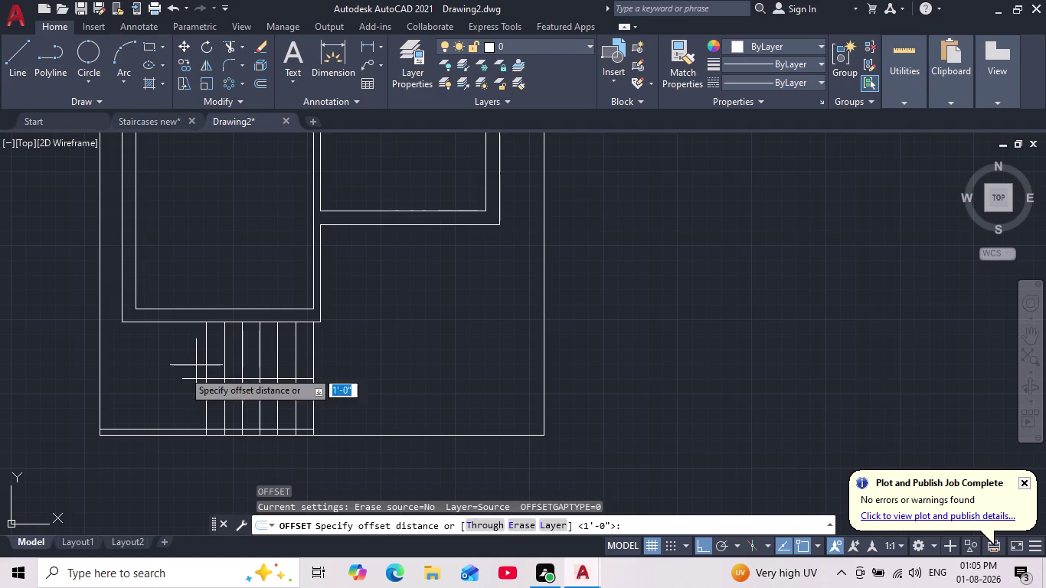
Offset the leftmost tread line 1'-0" further left to add one more tread.
key(Return)
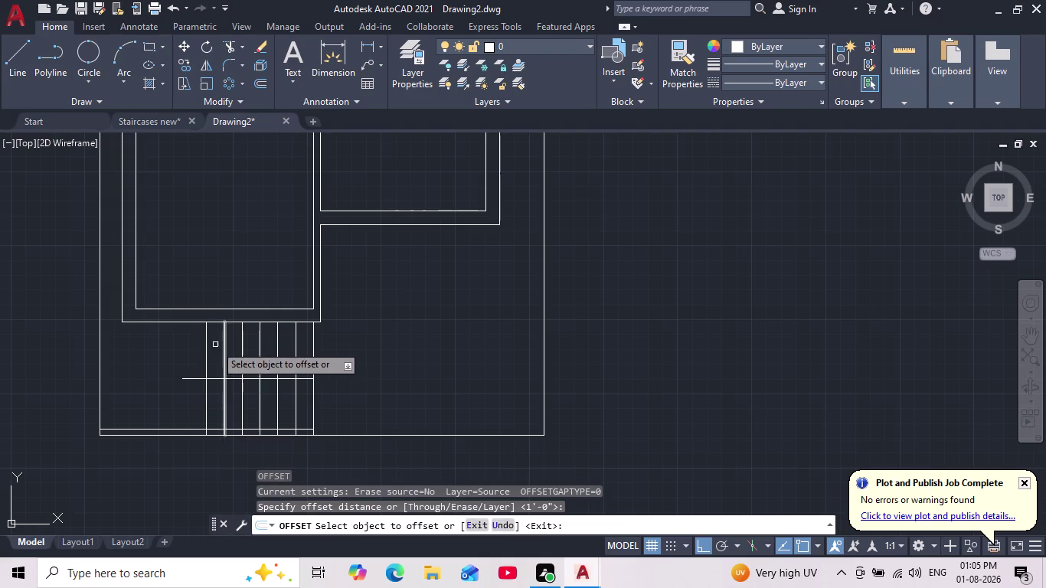
click(209, 355)
click(207, 357)
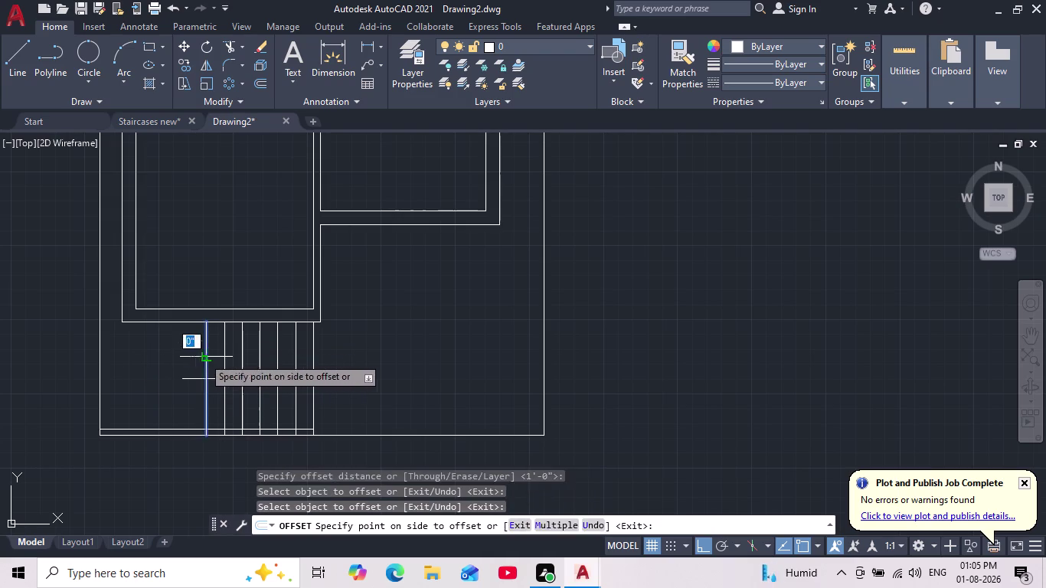
click(189, 355)
key(Return)
key(Escape)
key(Escape)
key(Escape)
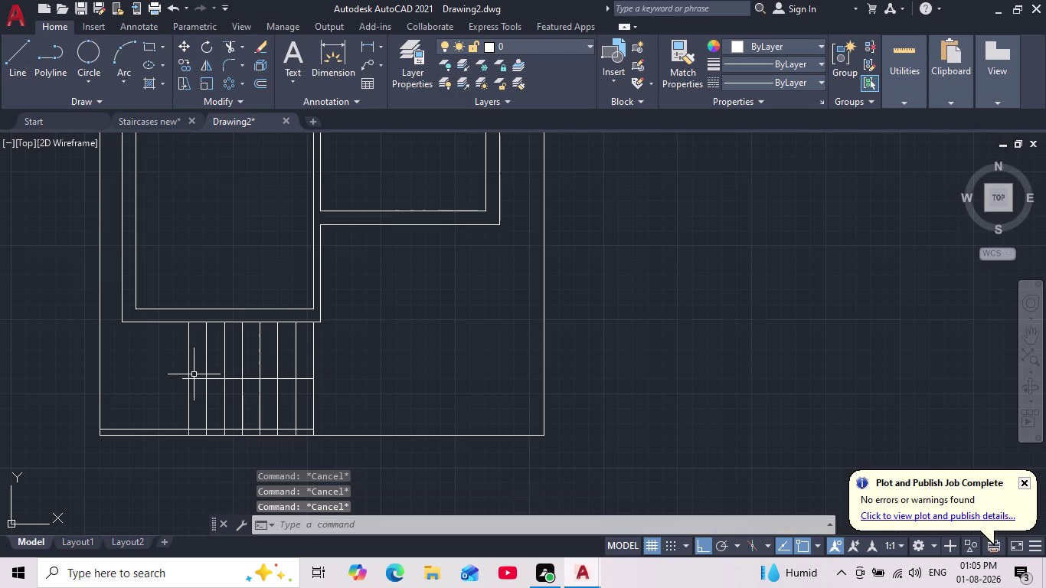
Start a trim on the tread lines, cancel it, and recentre the stair plan.
scroll(up, 3)
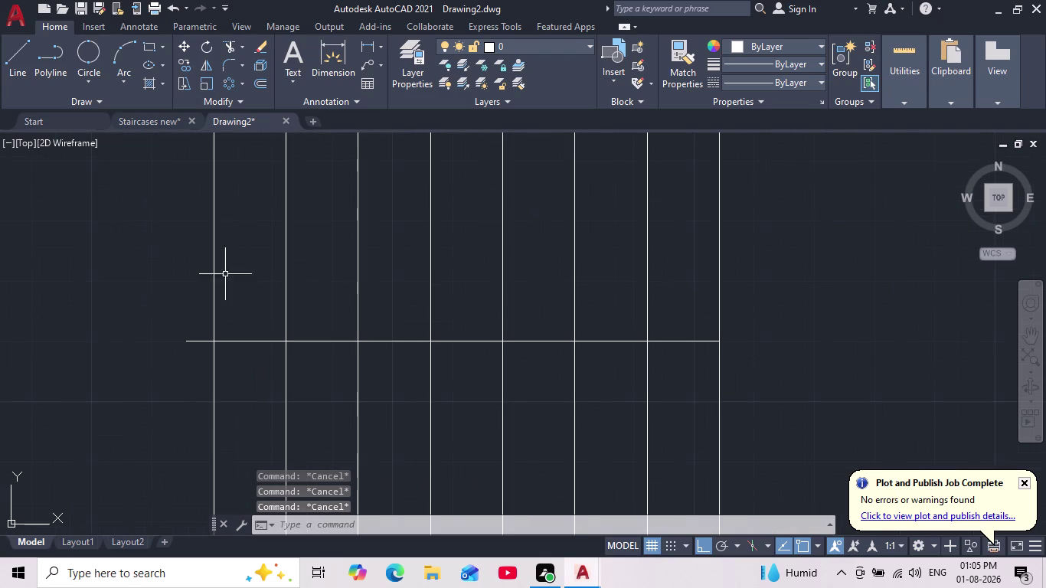
click(226, 48)
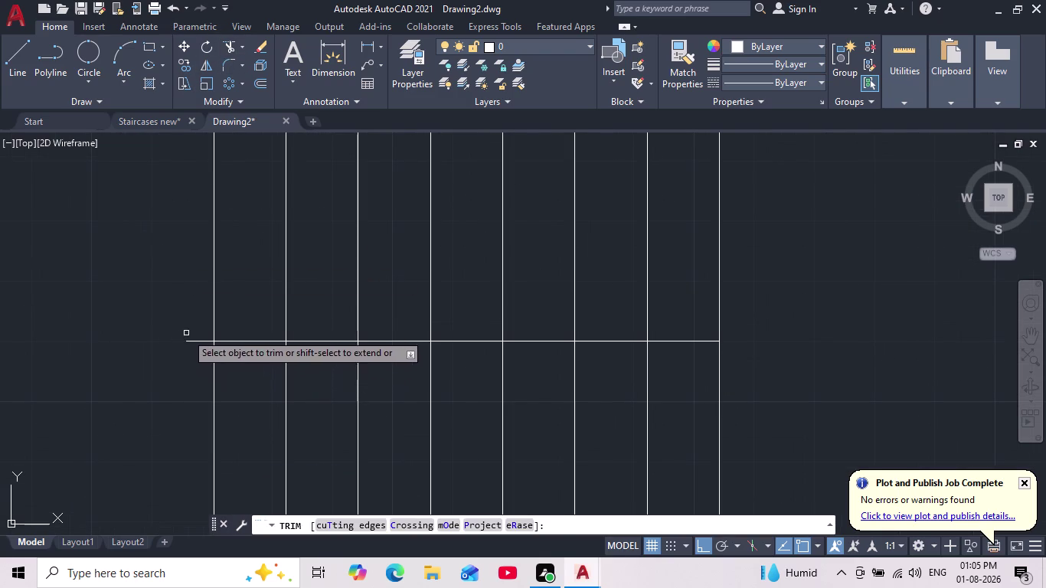
drag(194, 333, 192, 358)
key(Escape)
key(Escape)
scroll(down, 3)
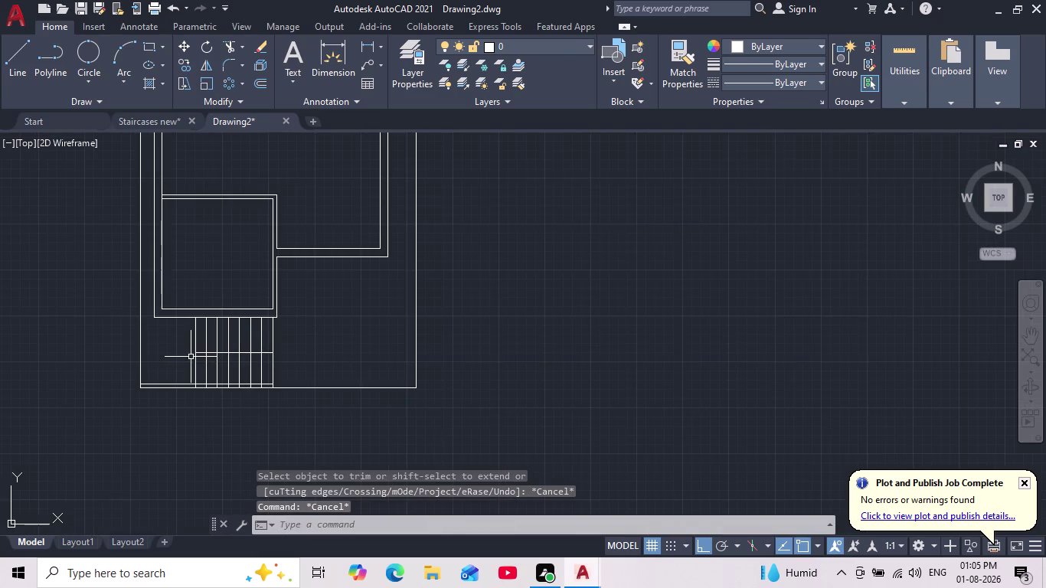
middle_drag(190, 357, 227, 339)
scroll(up, 3)
scroll(down, 3)
middle_drag(209, 345, 216, 368)
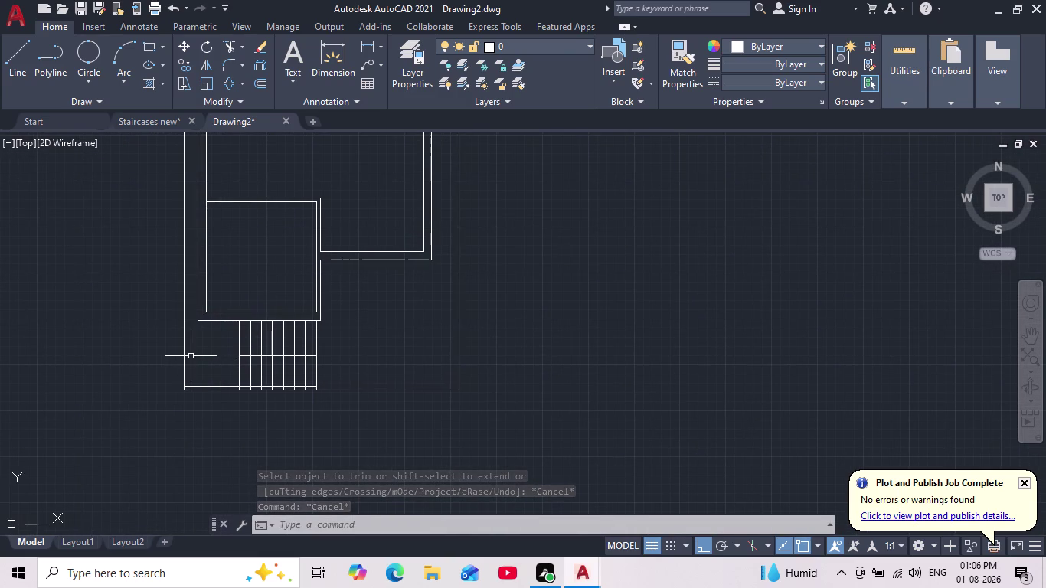